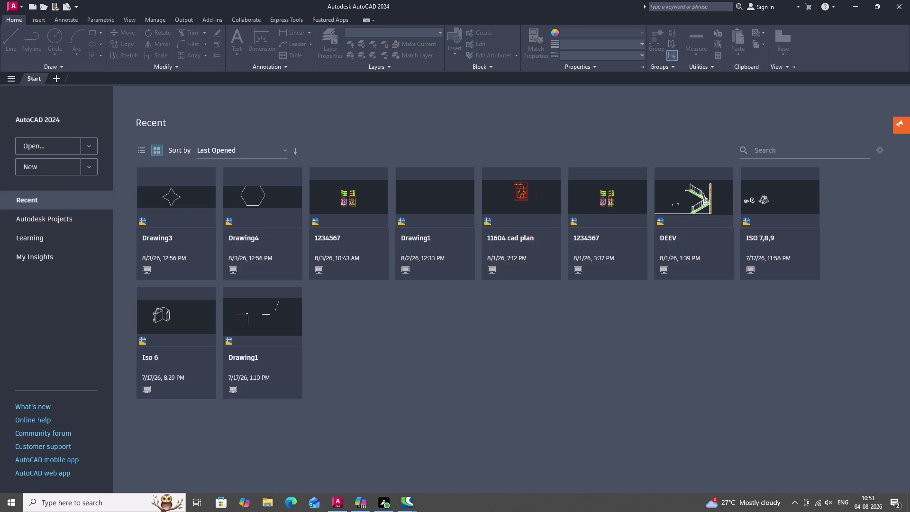
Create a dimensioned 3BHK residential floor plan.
Create a new blank drawing, Drawing1, from the Start page.
click(42, 165)
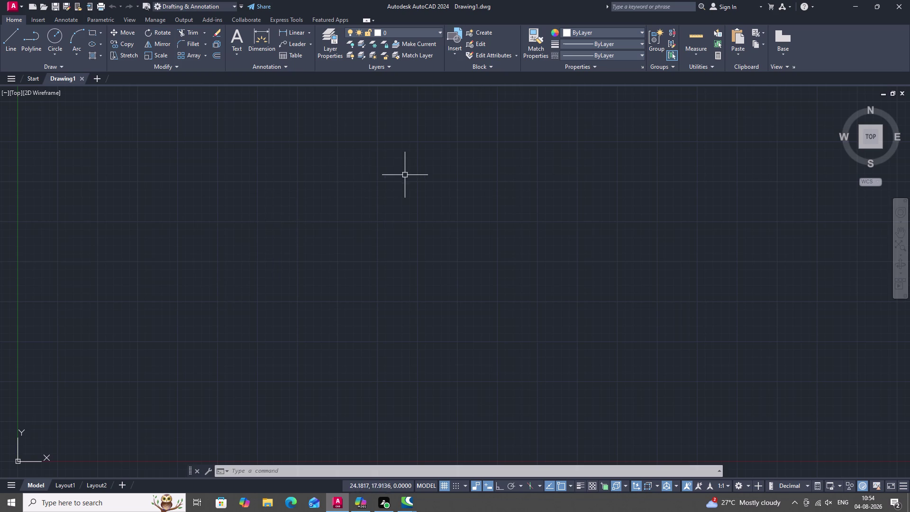
Start the LINE command twice and cancel it each time without drawing anything.
key(Escape)
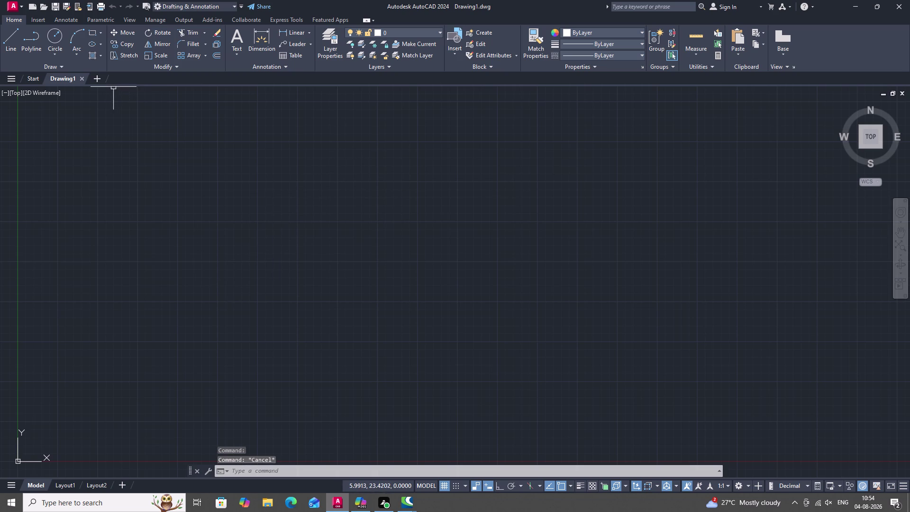
click(12, 36)
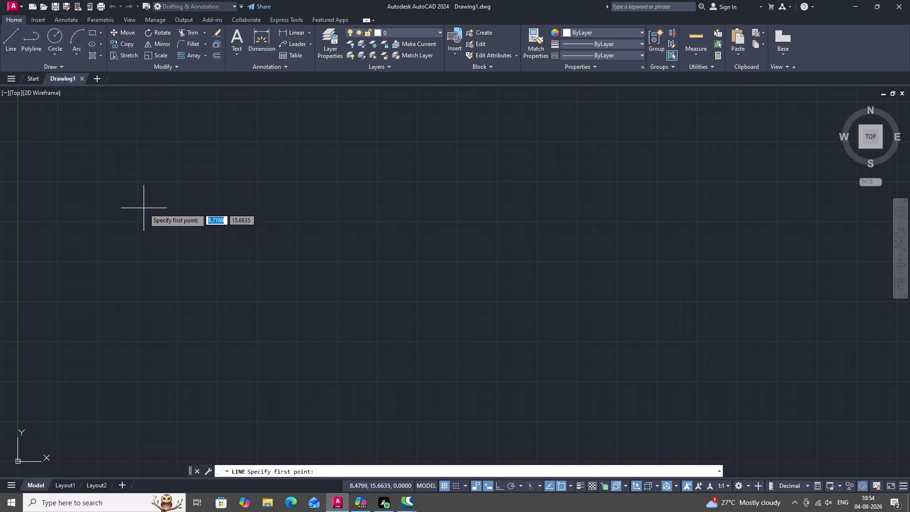
click(176, 226)
key(Escape)
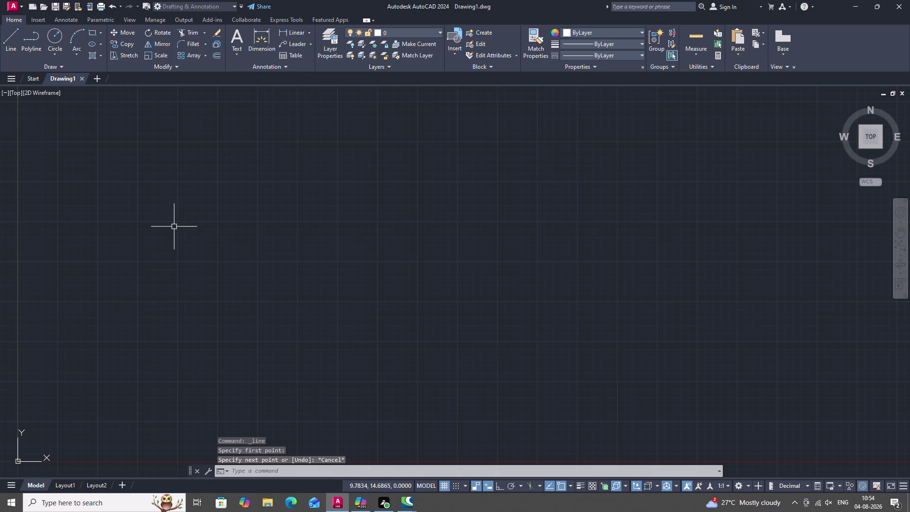
text(L)
key(space)
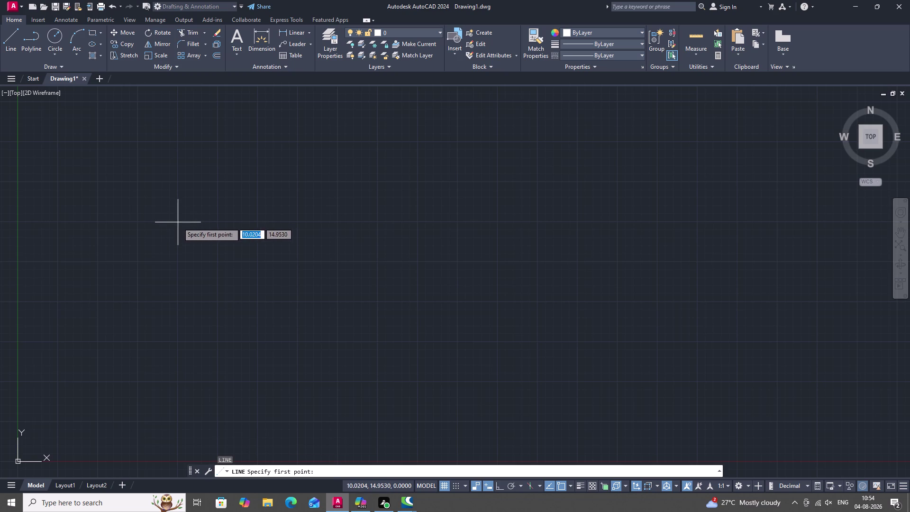
click(177, 223)
key(Escape)
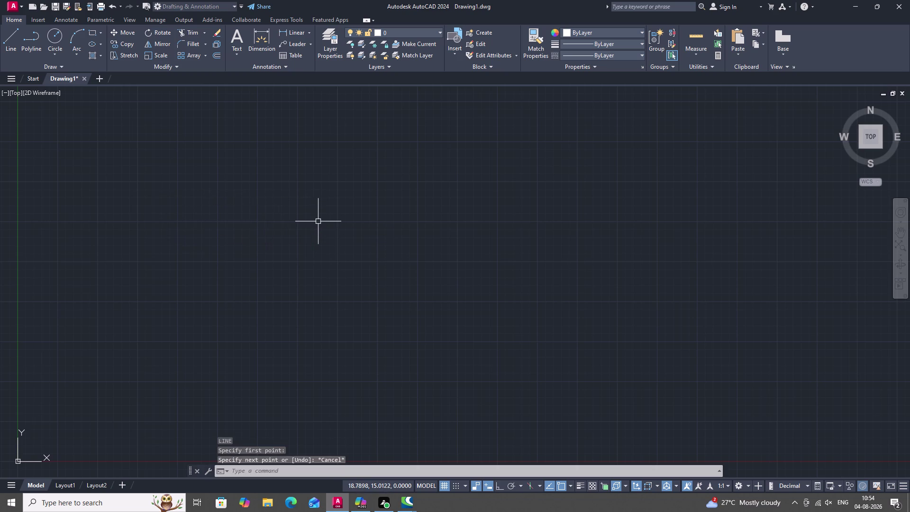
Bring up the Drawing Units dialog with the UN alias.
key(u)
key(n)
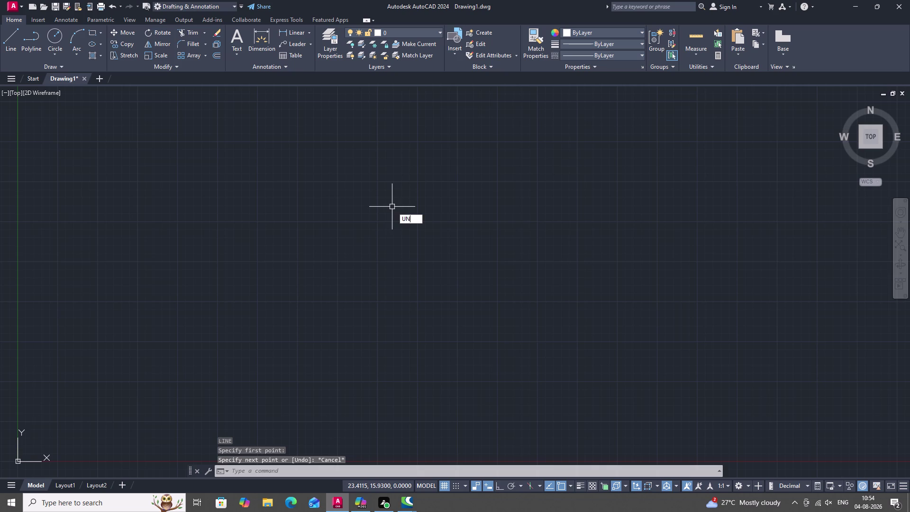
key(space)
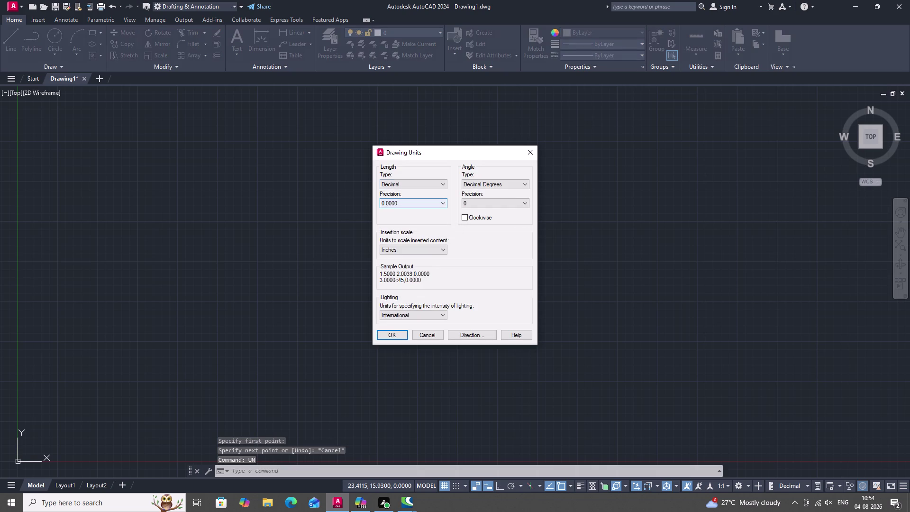
Set the Drawing Units insertion scale to Meters and length precision to 0.
click(404, 249)
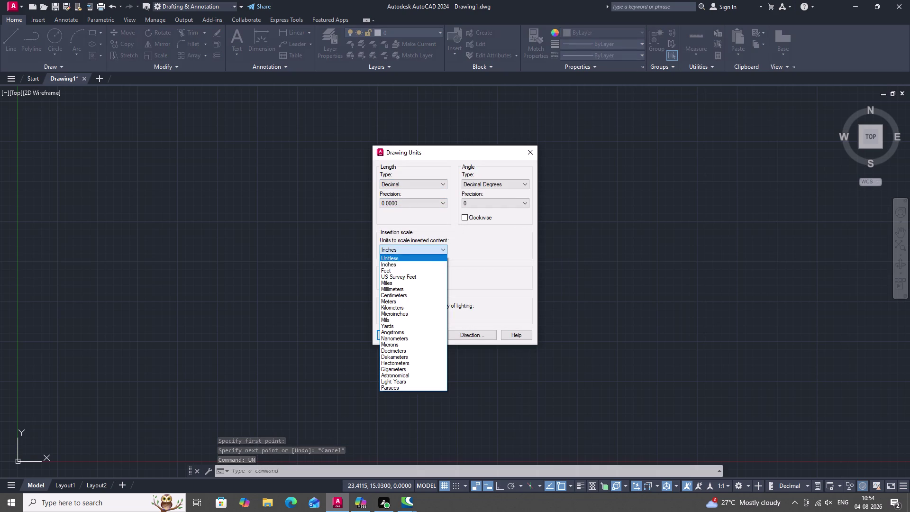
click(389, 301)
double_click(402, 201)
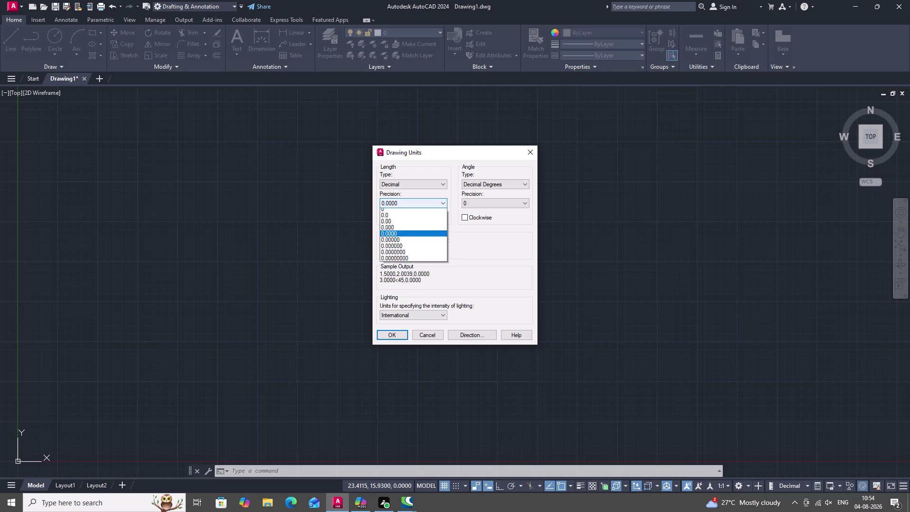
click(412, 203)
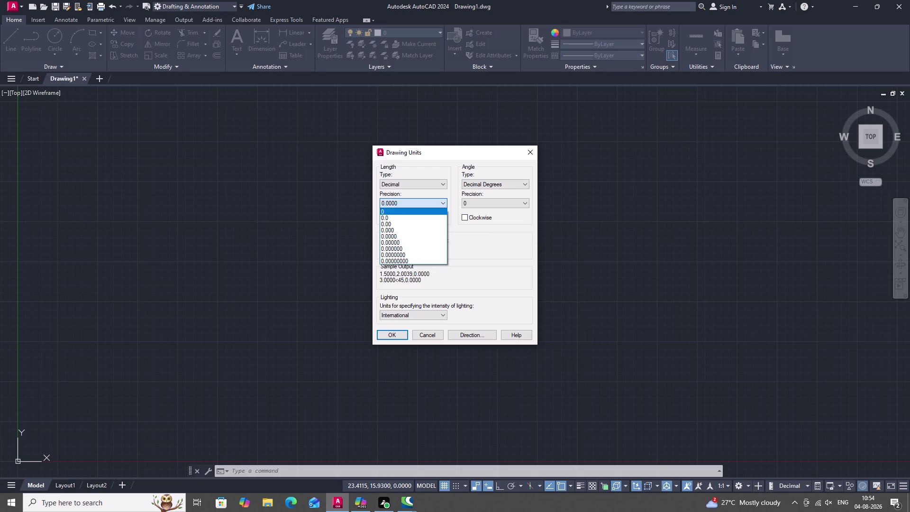
click(410, 209)
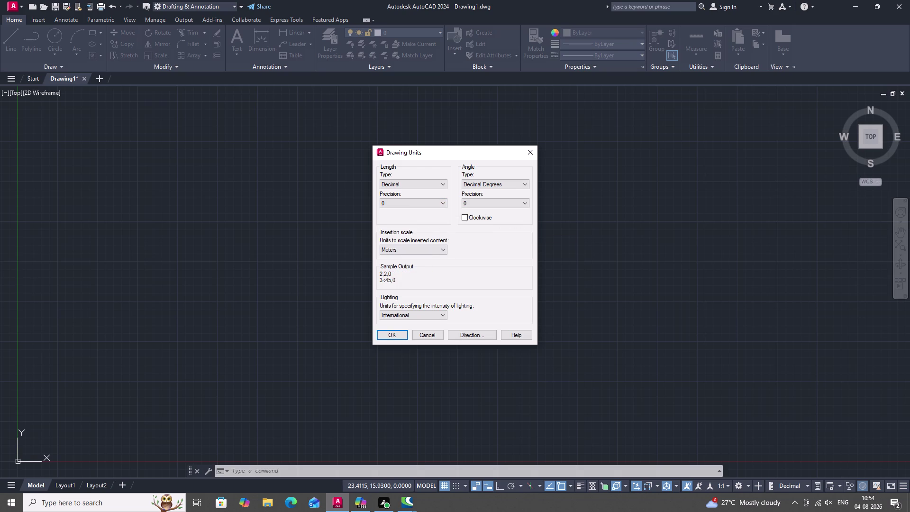
click(390, 331)
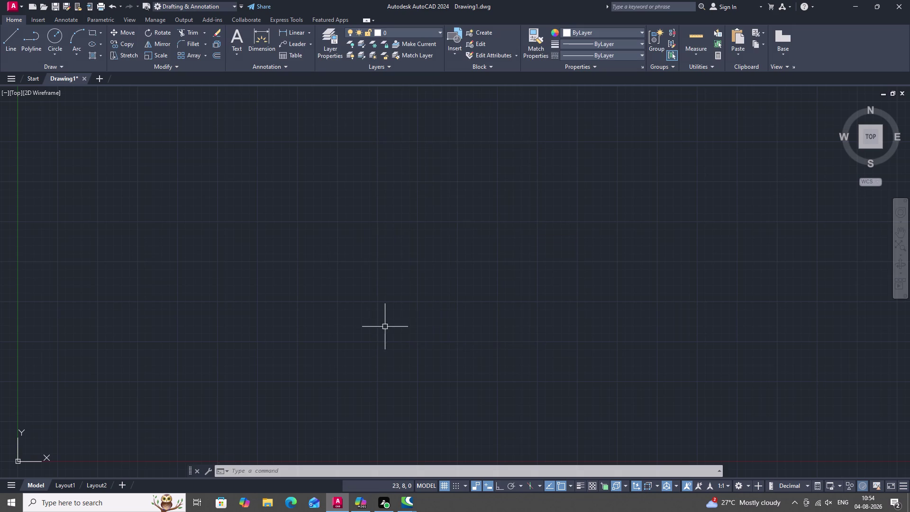
key(d)
key(space)
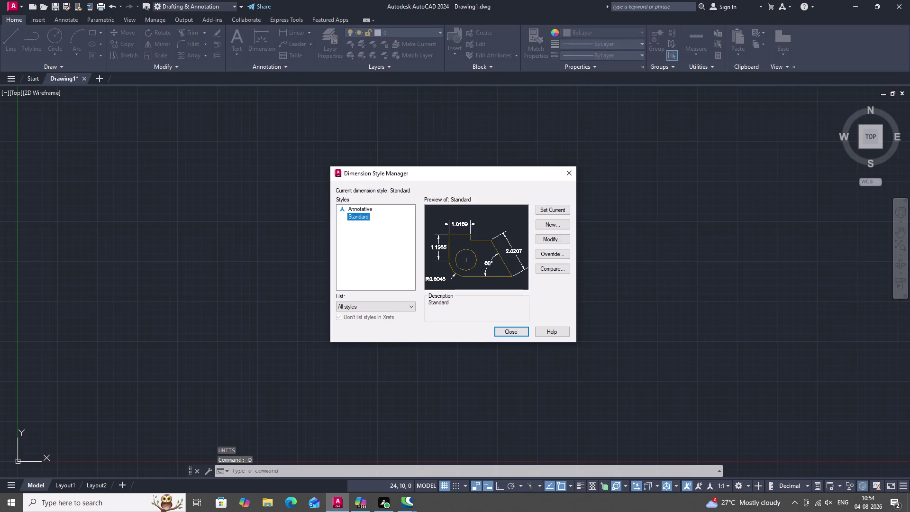
Give the Standard dimension style Decimal primary units with precision 0, then close the manager.
click(545, 239)
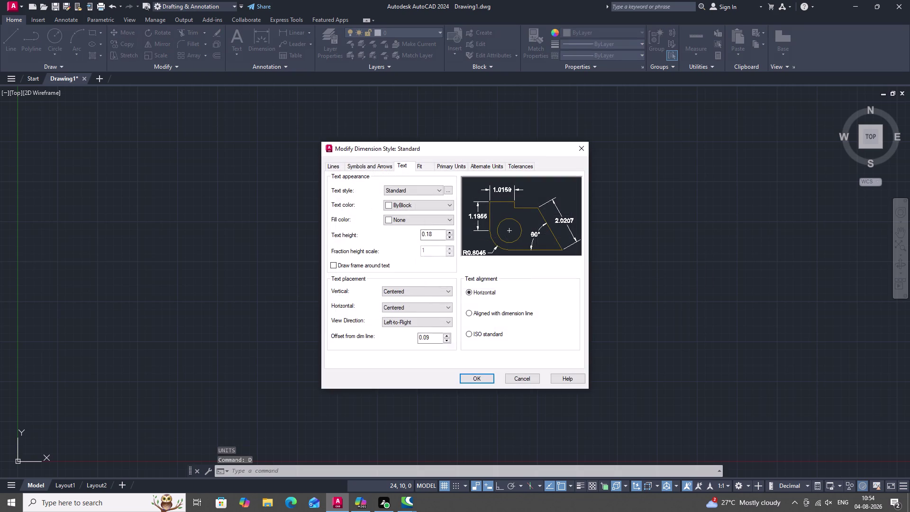
click(440, 189)
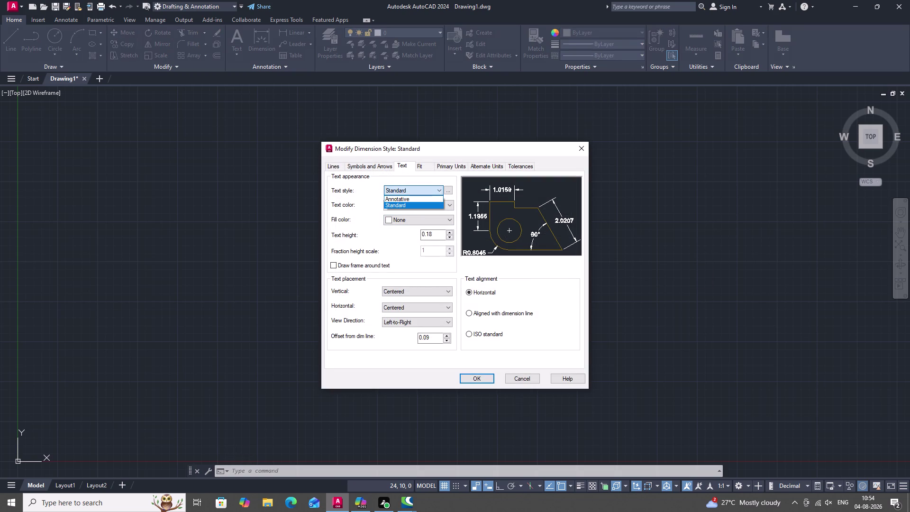
click(451, 169)
click(450, 166)
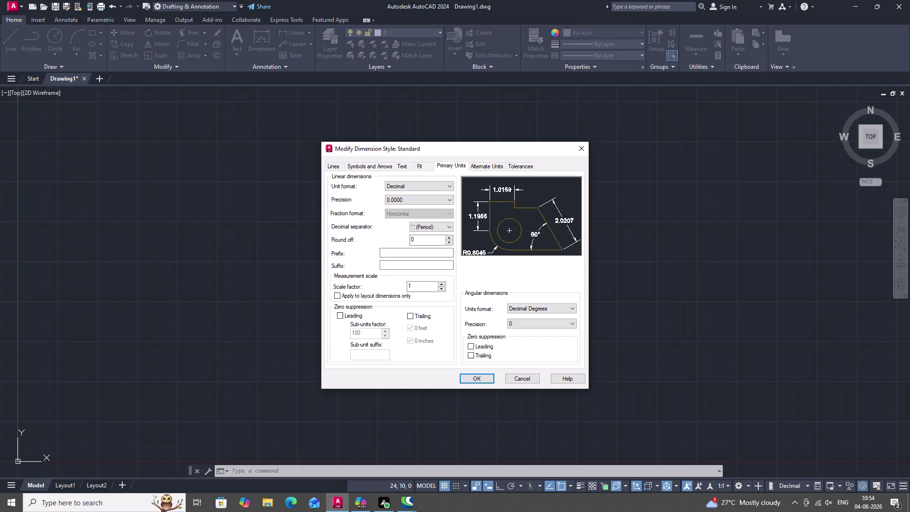
click(447, 186)
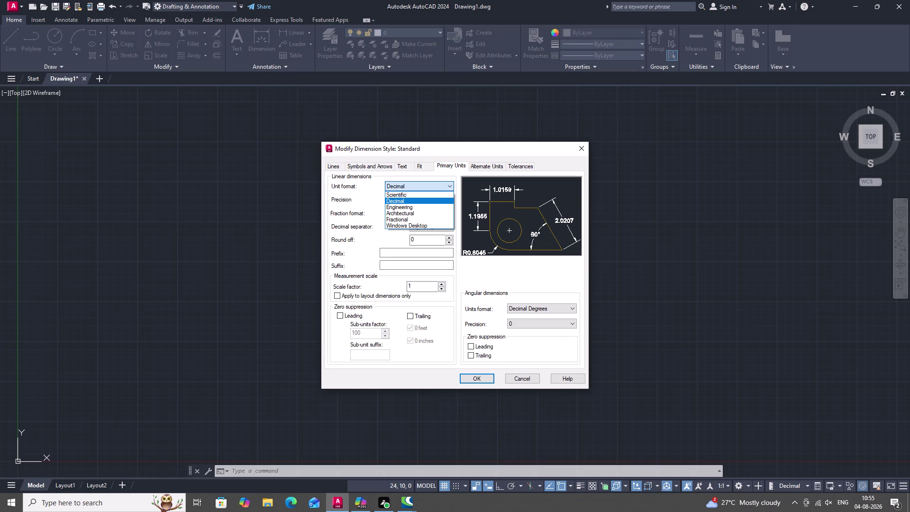
double_click(436, 199)
click(430, 207)
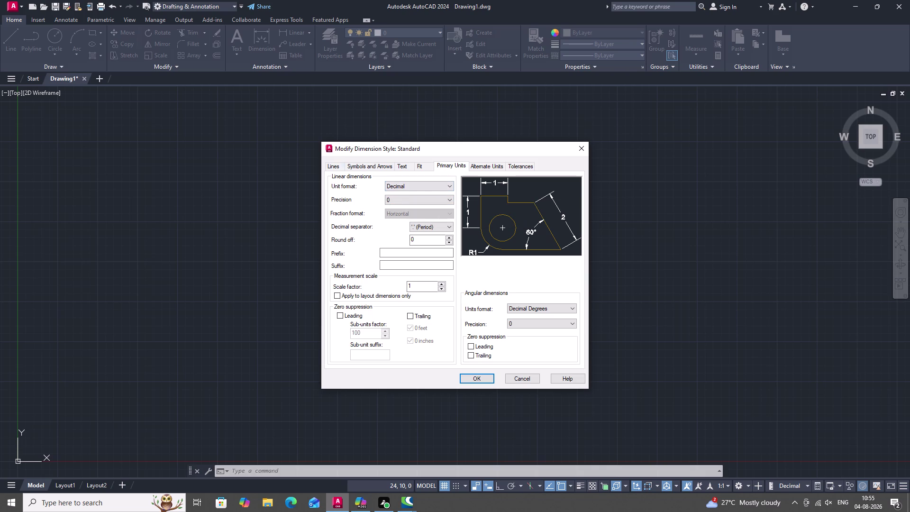
click(477, 373)
click(471, 374)
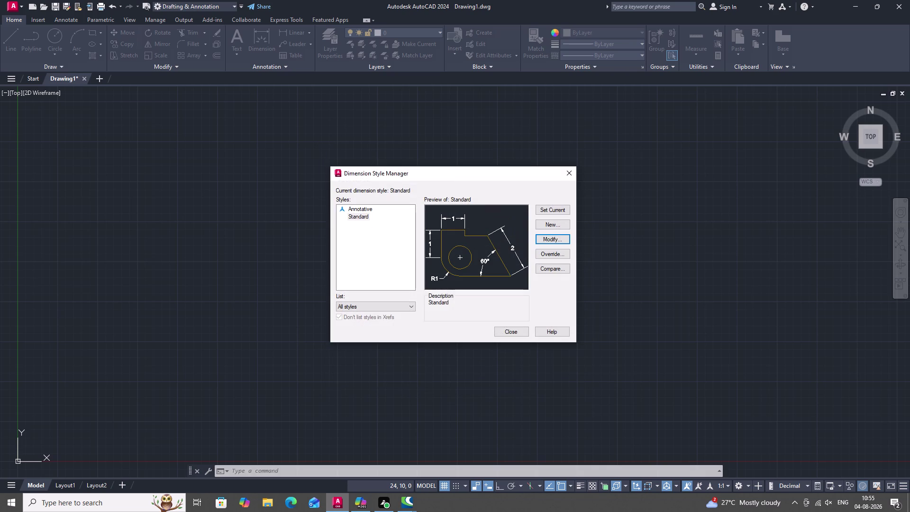
click(515, 332)
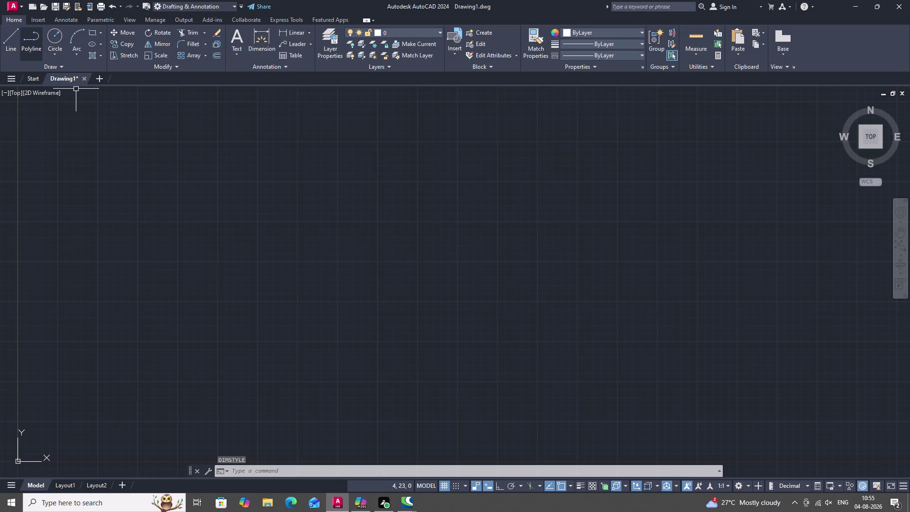
click(12, 40)
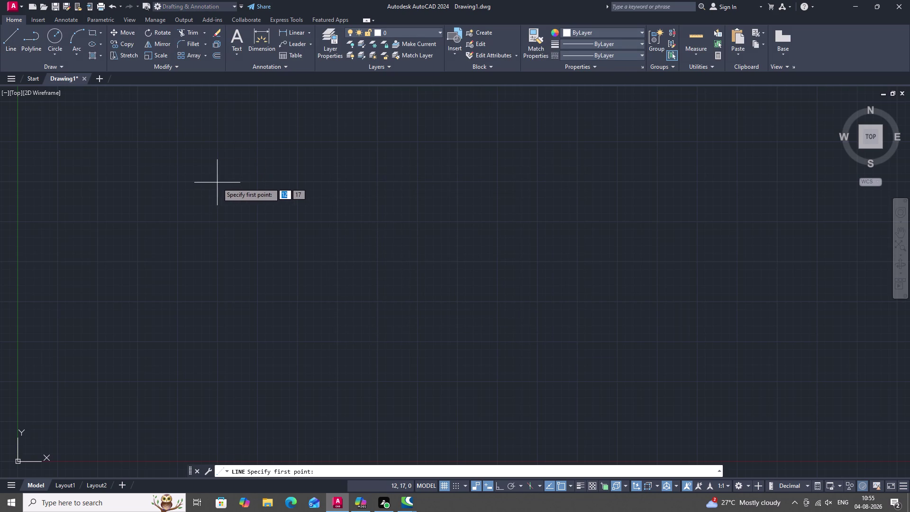
click(217, 183)
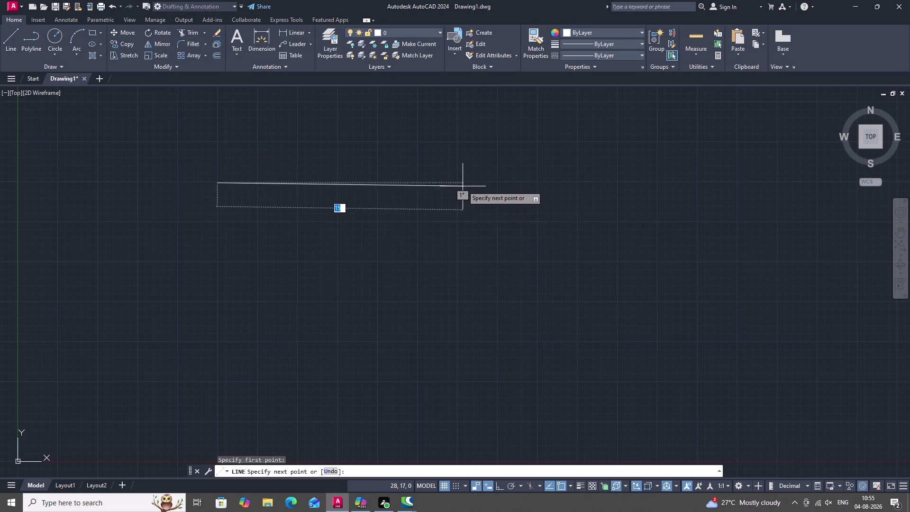
key(F8)
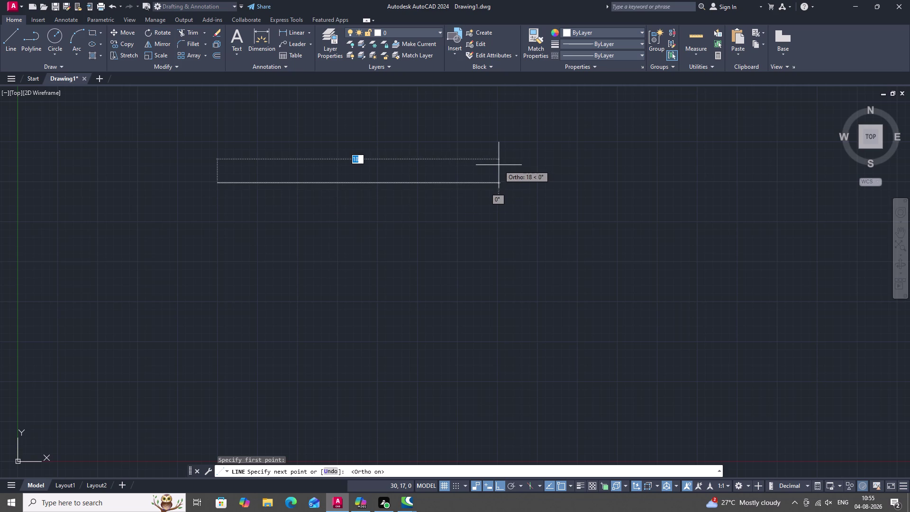
key(5)
key(period)
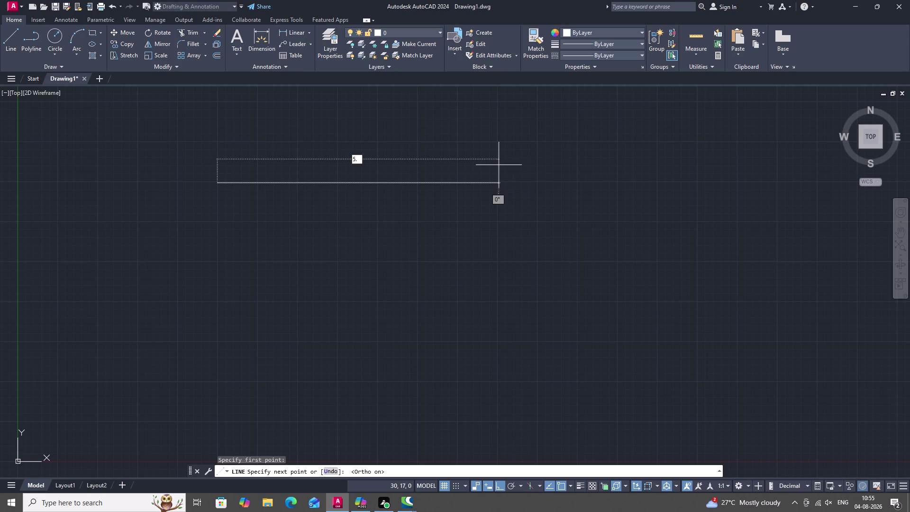
text(25)
key(space)
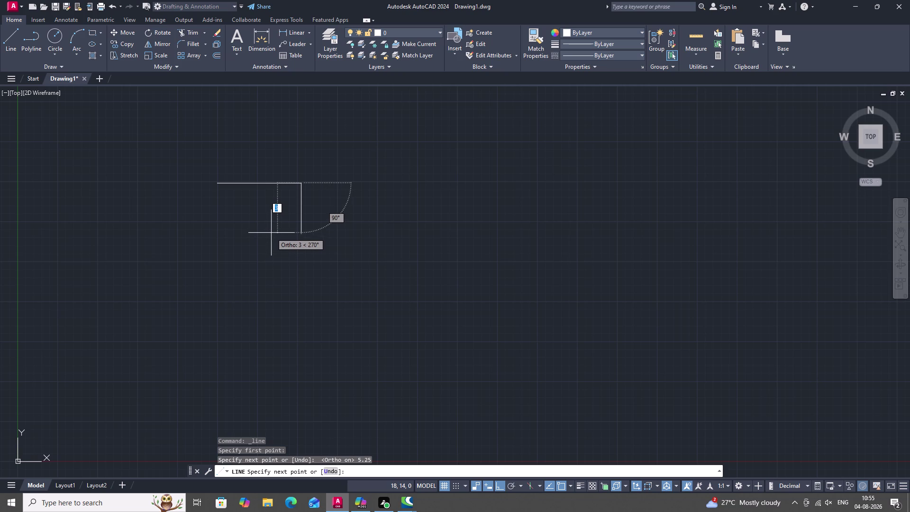
key(Escape)
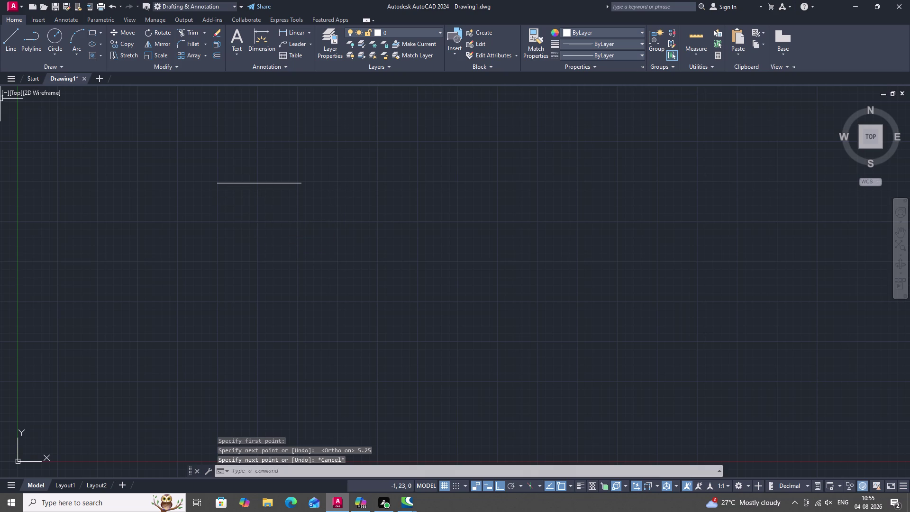
click(12, 35)
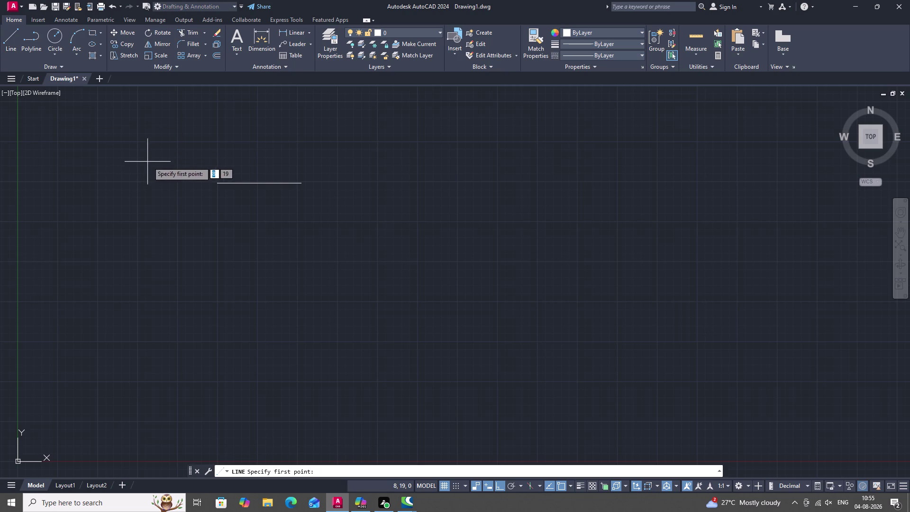
key(Escape)
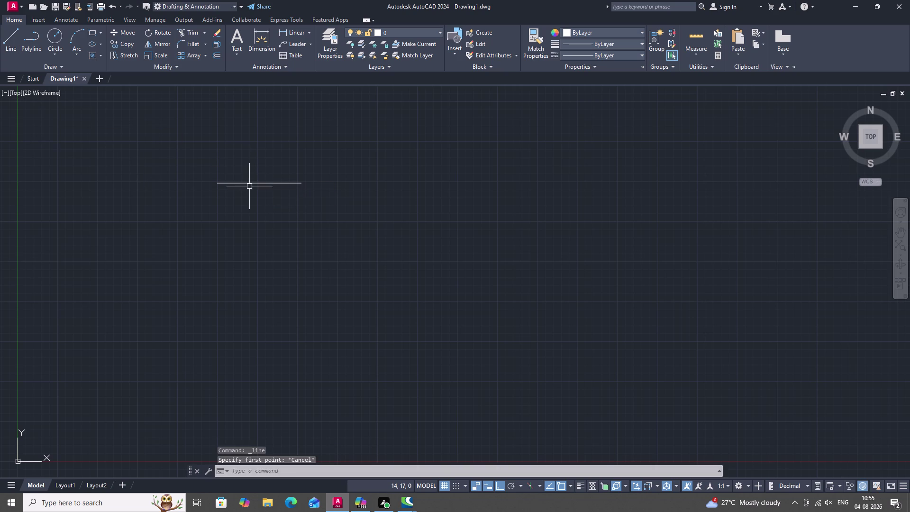
click(254, 184)
key(Delete)
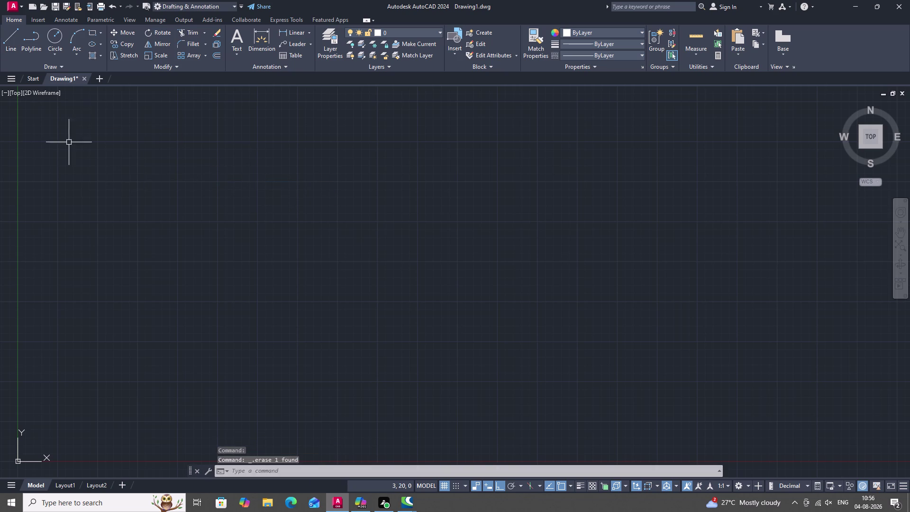
Draw a 12-unit horizontal top edge, then a 15-unit right side running downward.
click(13, 37)
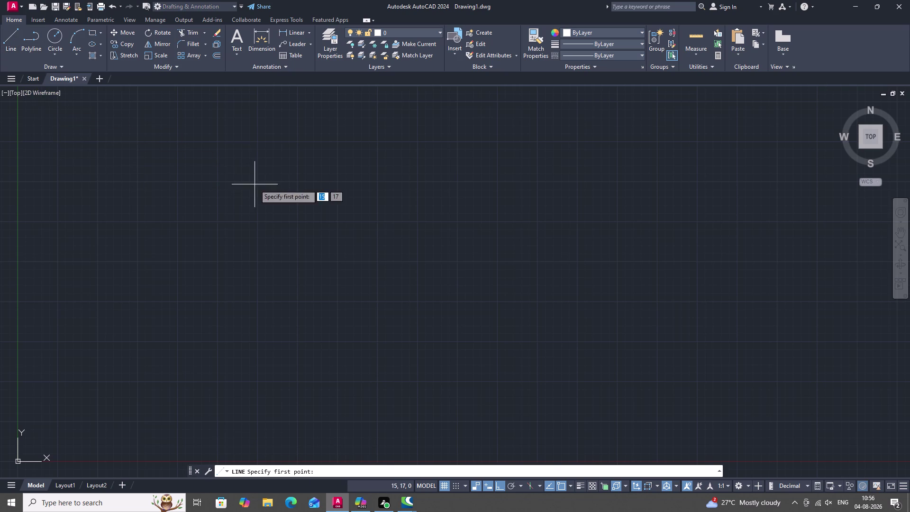
click(219, 181)
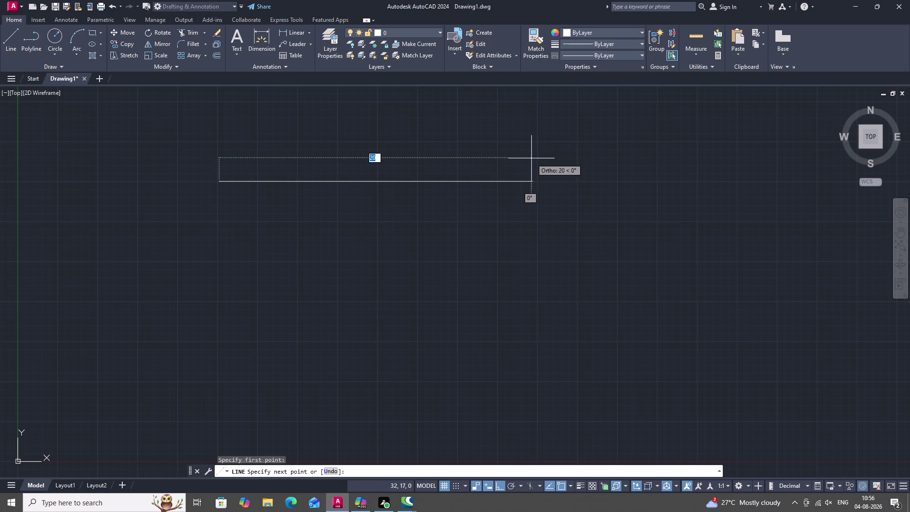
text(12)
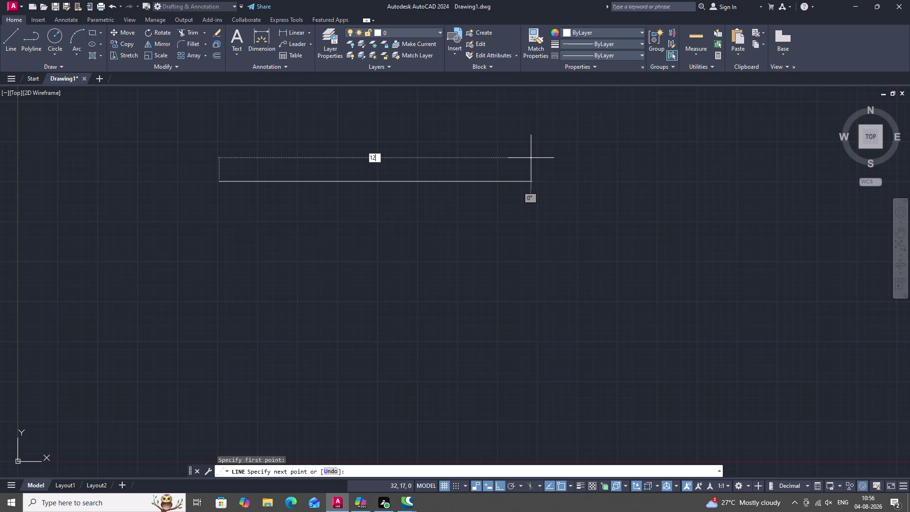
key(1)
key(Escape)
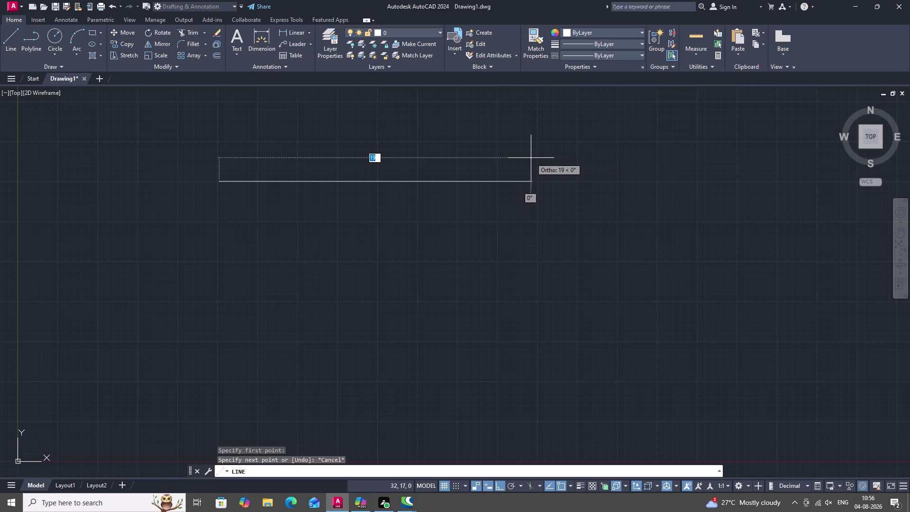
text(12)
key(space)
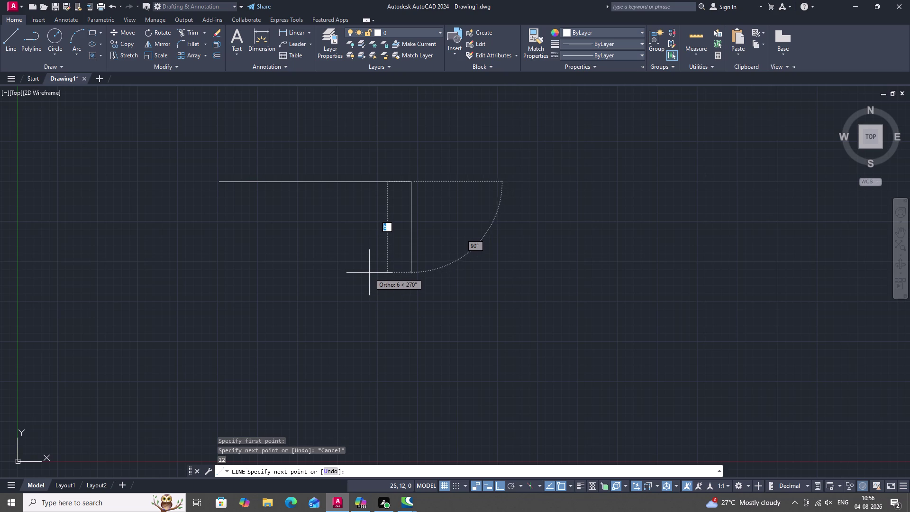
key(1)
key(5)
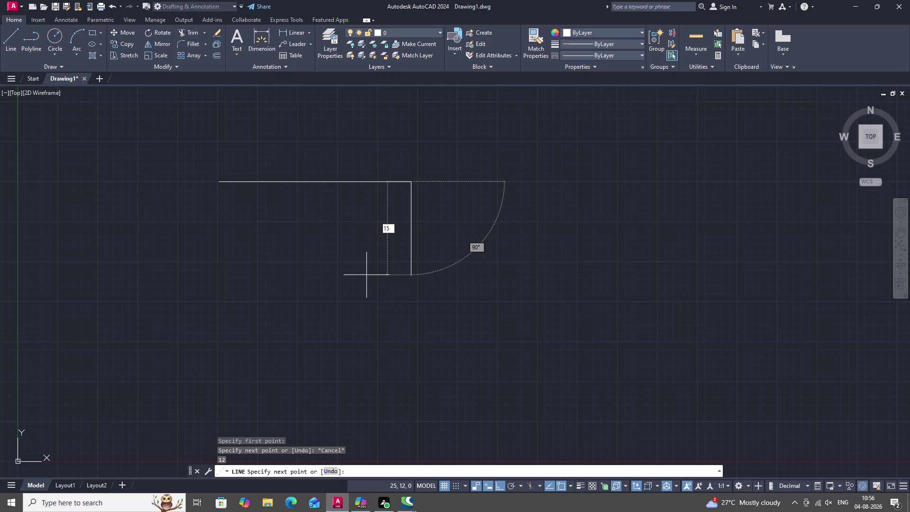
key(space)
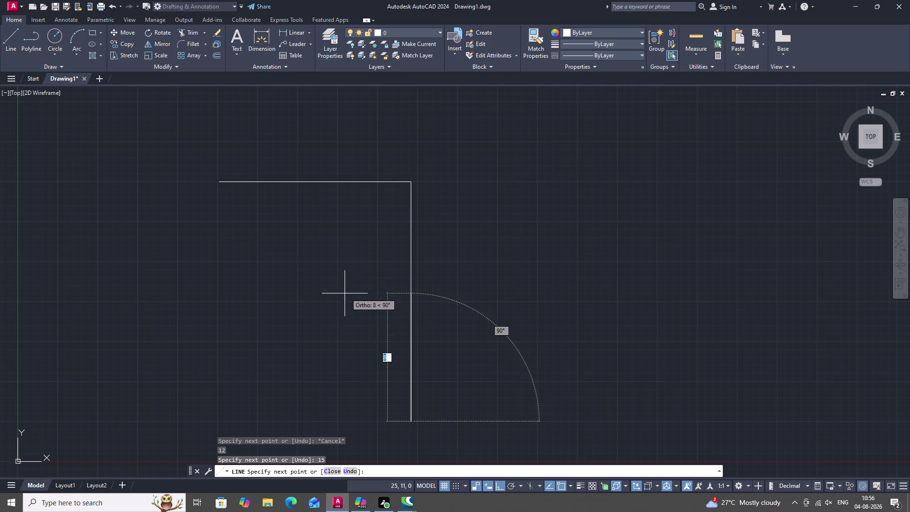
key(space)
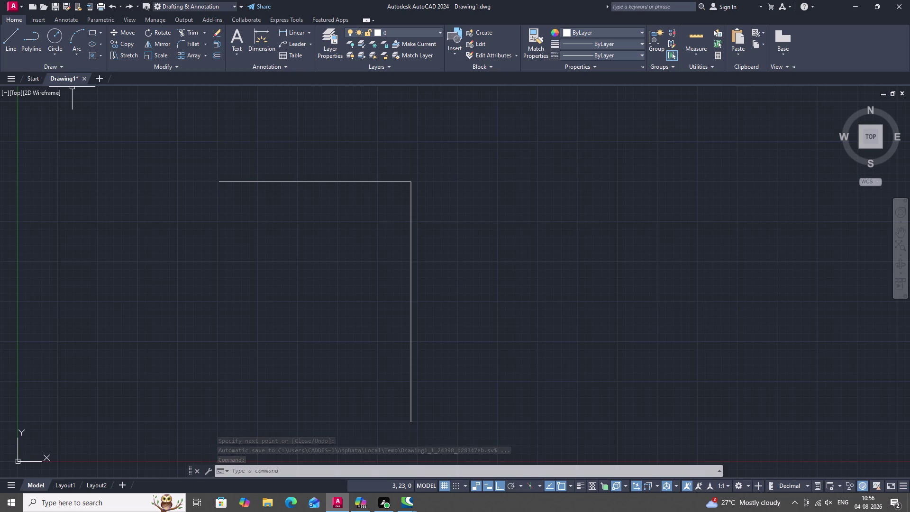
Try offsetting the right side at distance 15, then cancel the copy.
key(l)
key(space)
key(Escape)
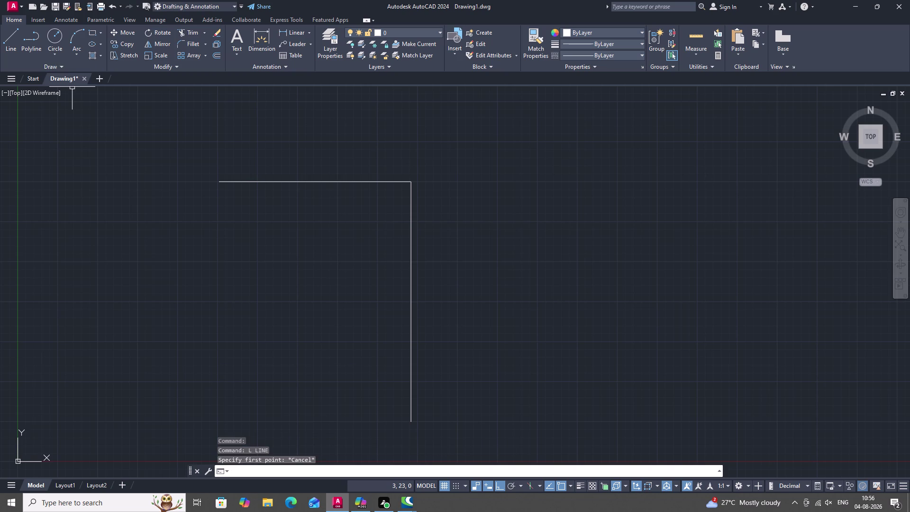
key(o)
key(space)
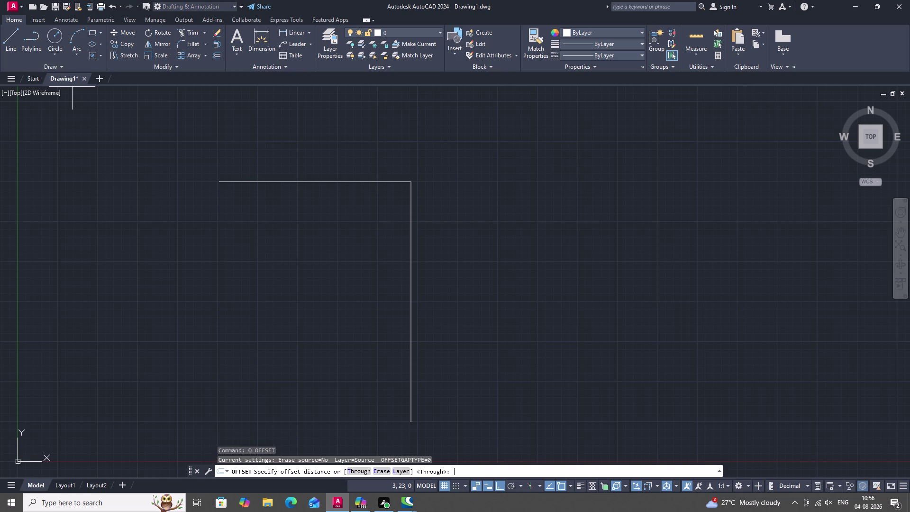
text(15)
key(space)
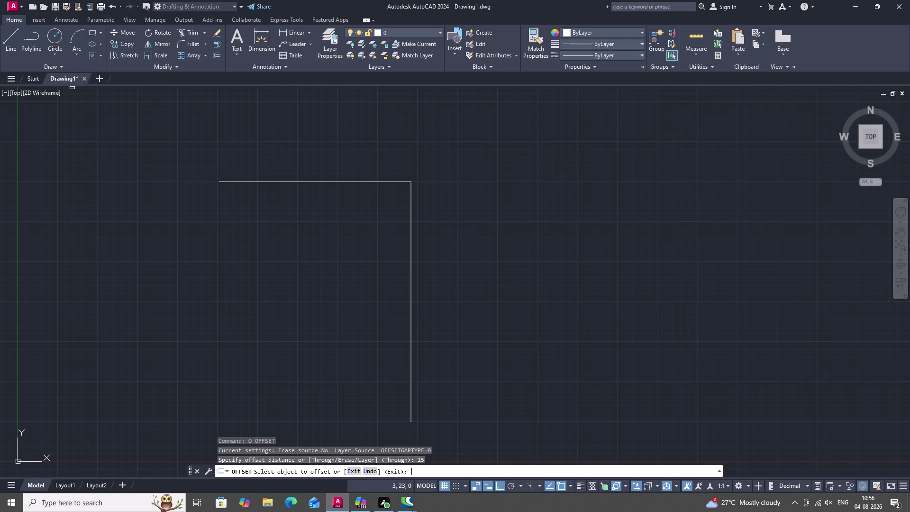
click(409, 277)
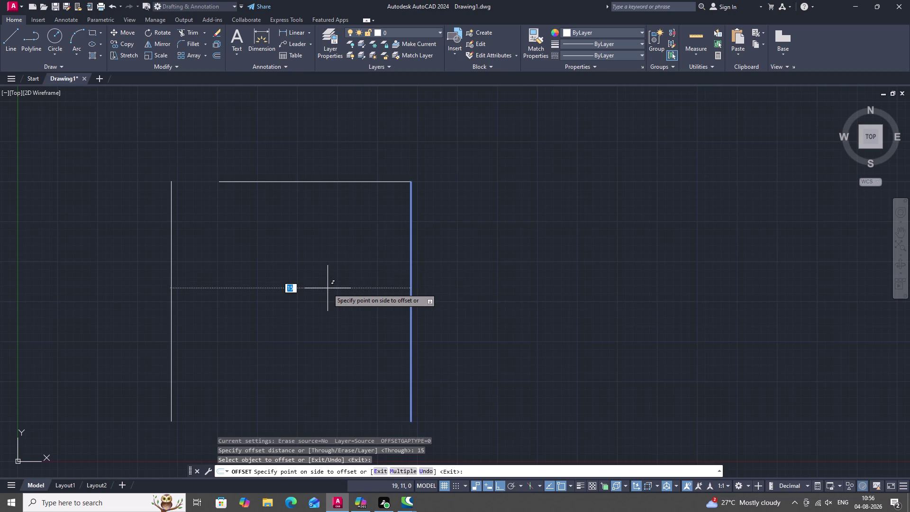
key(Escape)
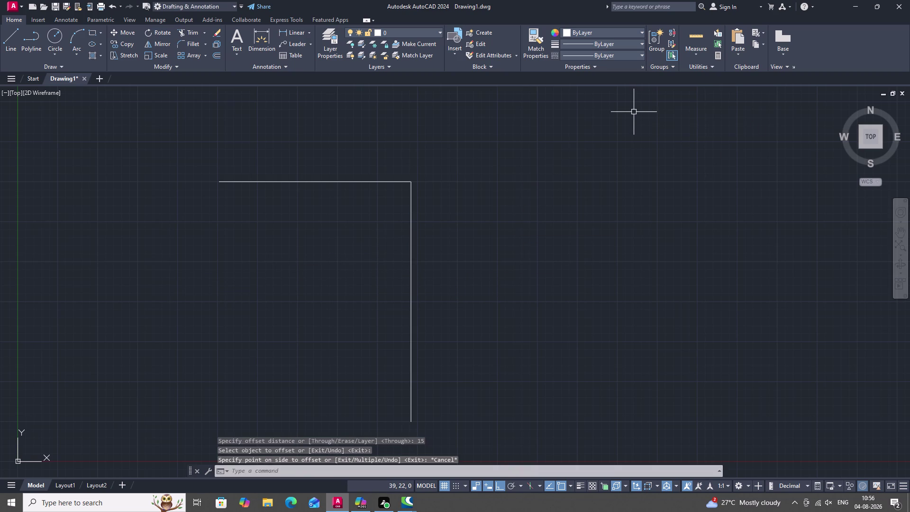
Retry the offset with a mistyped distance of 12B and cancel it.
key(o)
key(space)
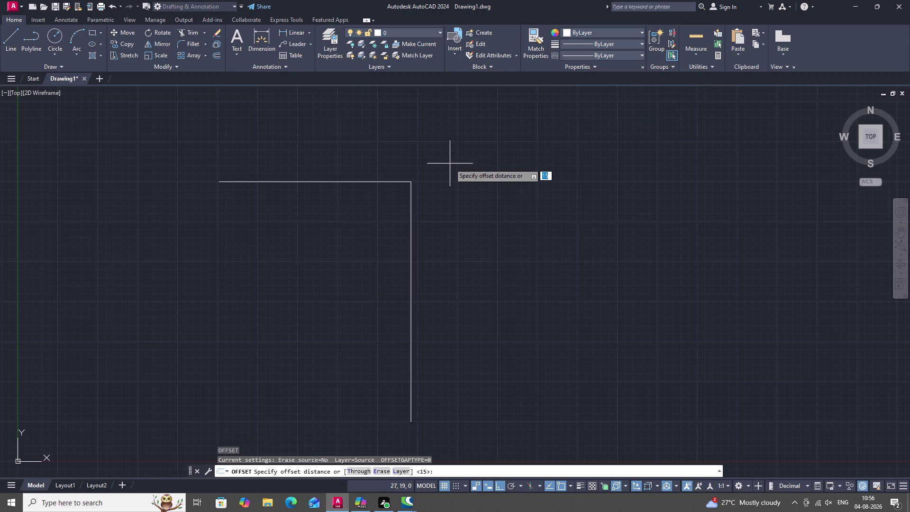
key(1)
key(2)
text(B)
key(space)
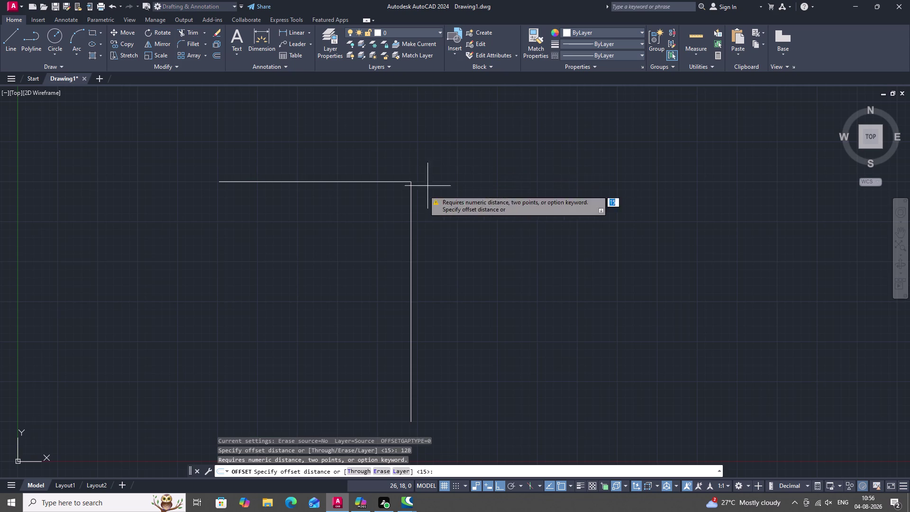
key(grave)
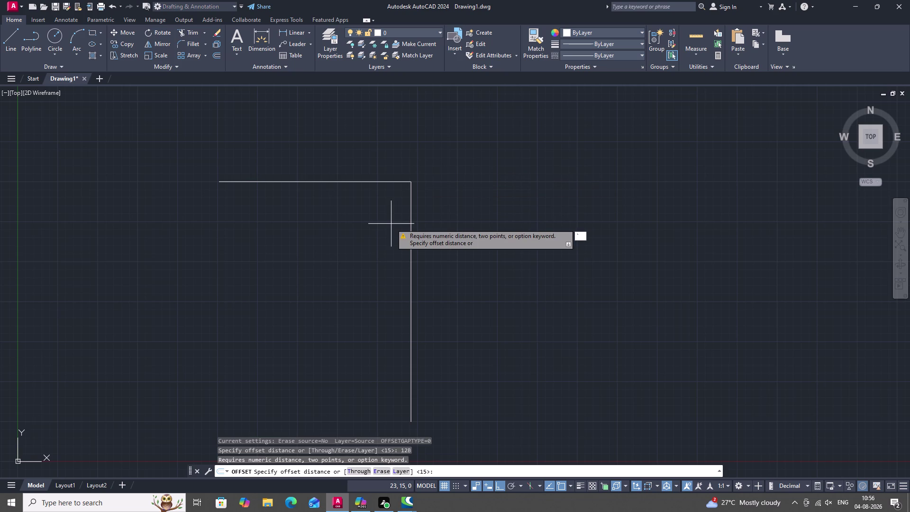
key(Escape)
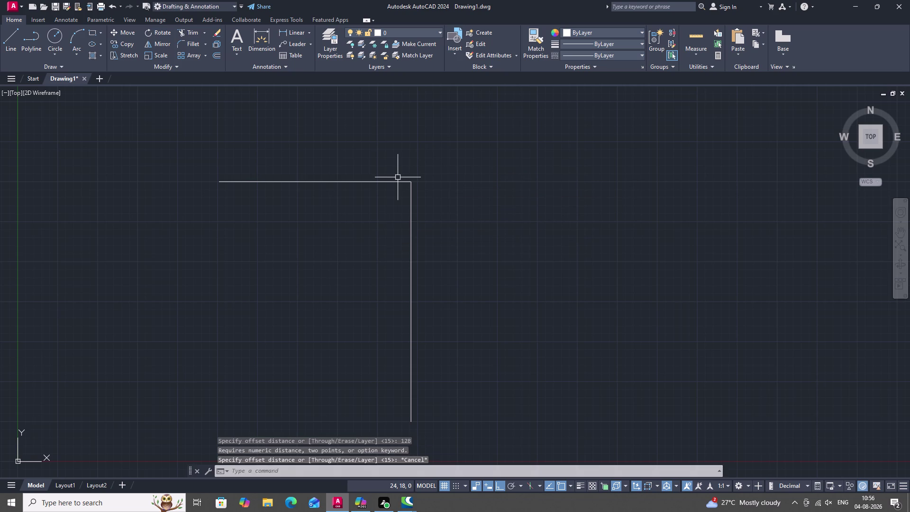
Offset the right side 12 units to the left to form the left side.
key(o)
key(space)
text(1)
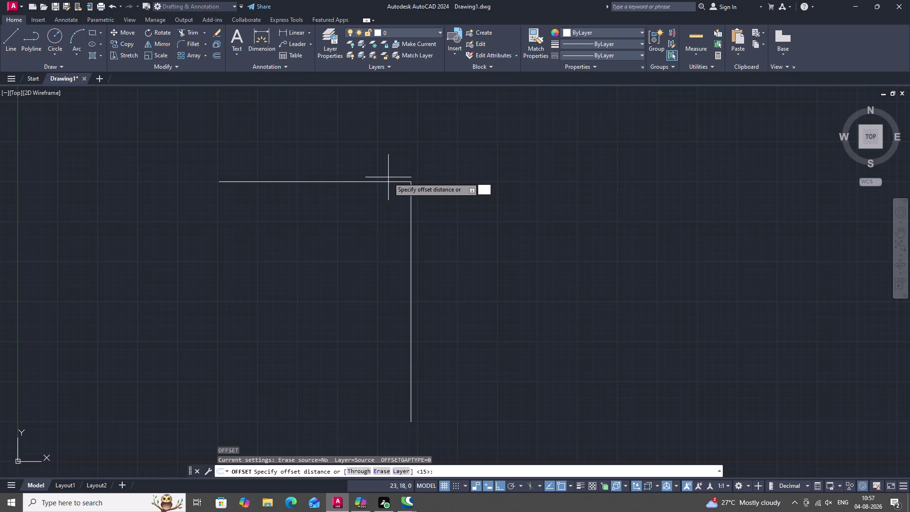
text(2)
key(space)
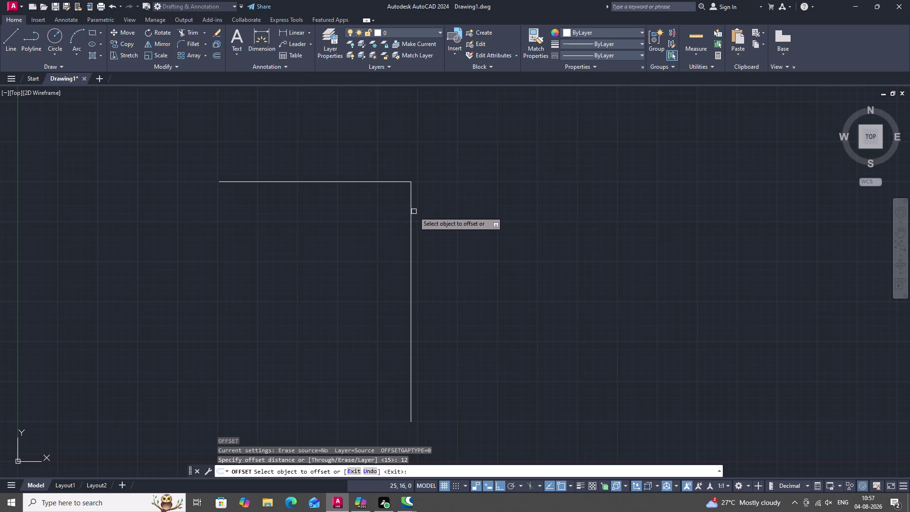
click(411, 214)
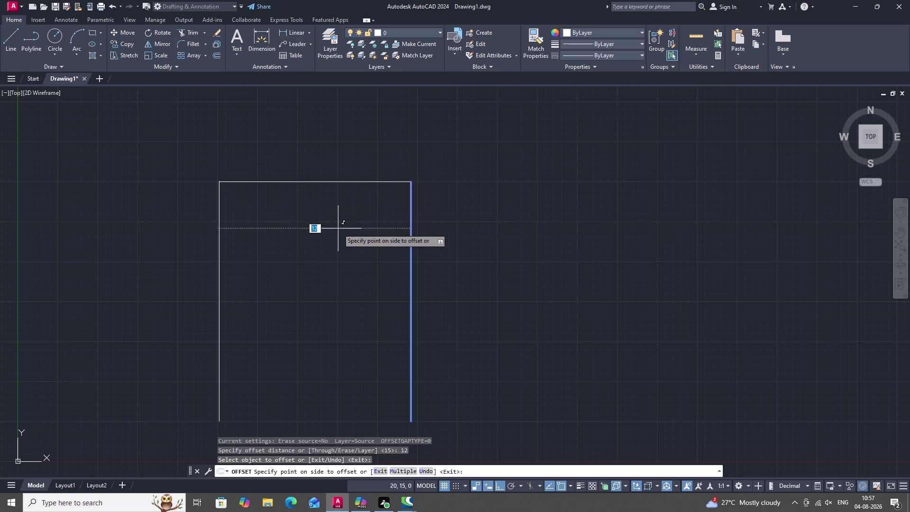
click(338, 229)
scroll(down, 3)
middle_drag(338, 230, 349, 152)
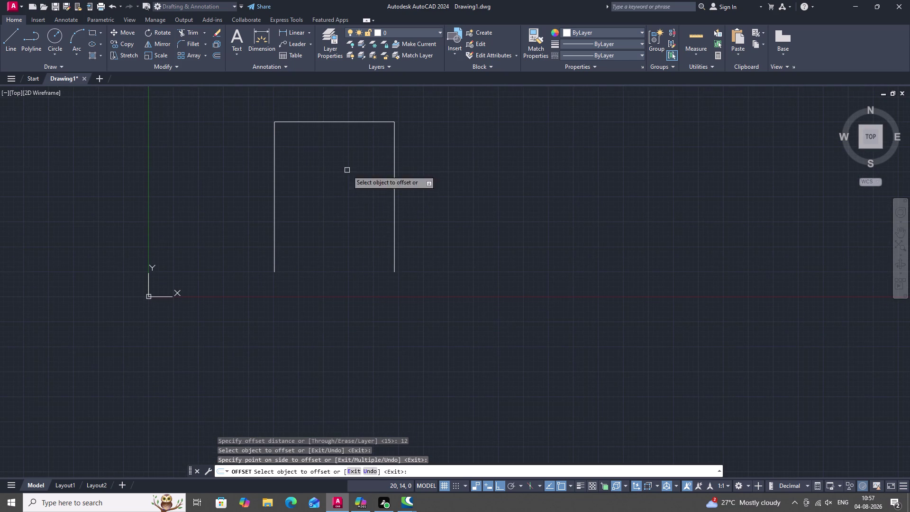
key(Escape)
text(EX)
key(space)
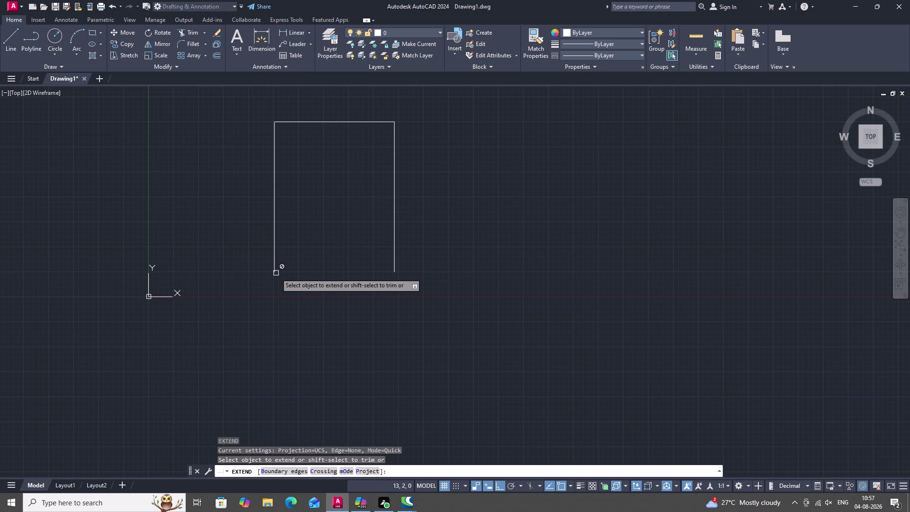
key(Escape)
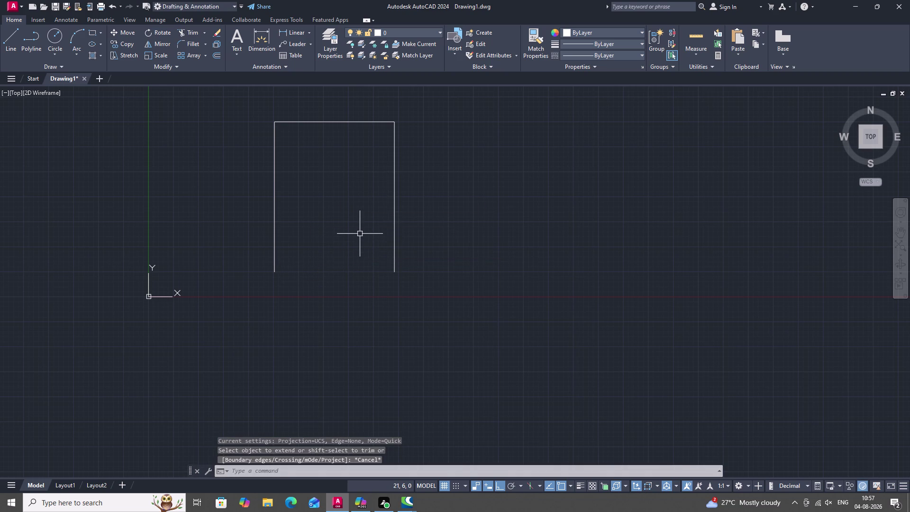
key(o)
key(space)
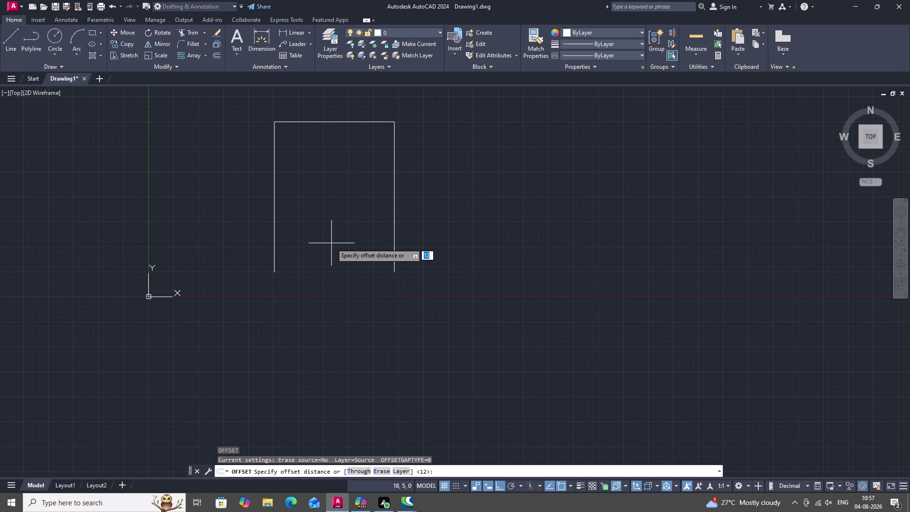
key(Escape)
key(o)
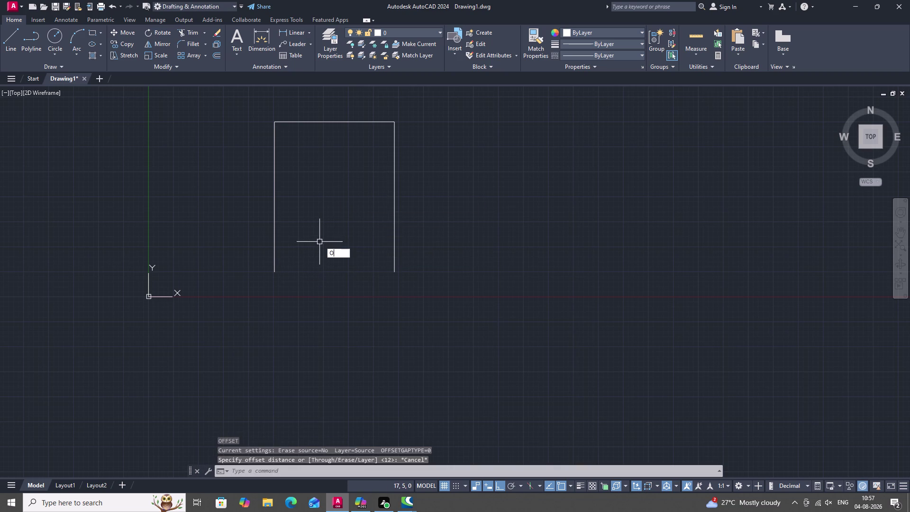
key(space)
scroll(up, 3)
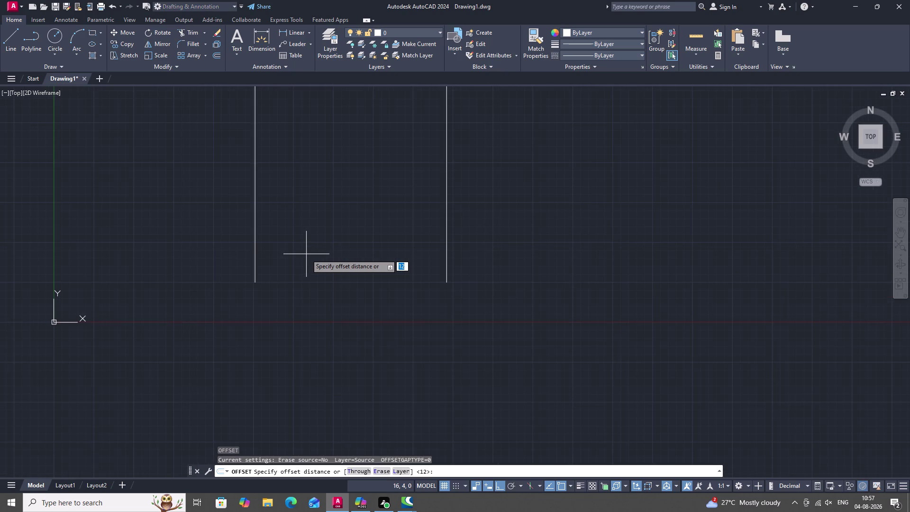
click(256, 282)
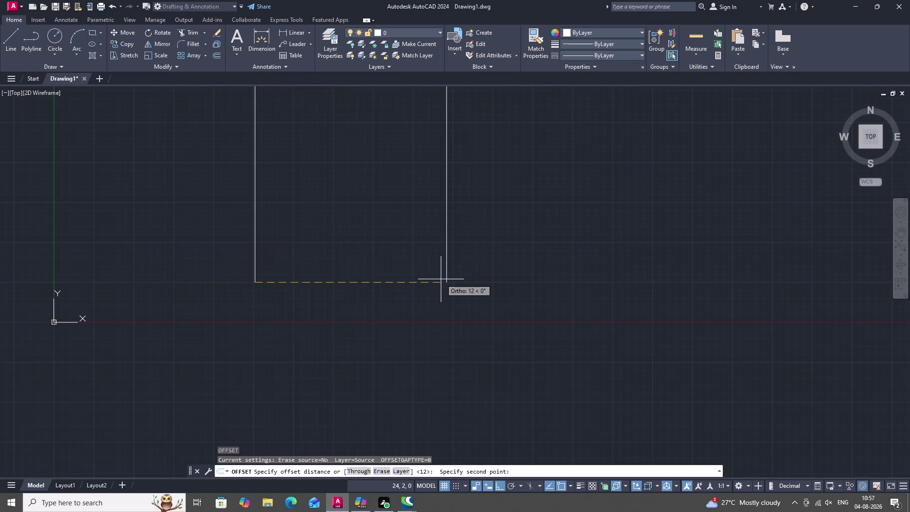
click(446, 282)
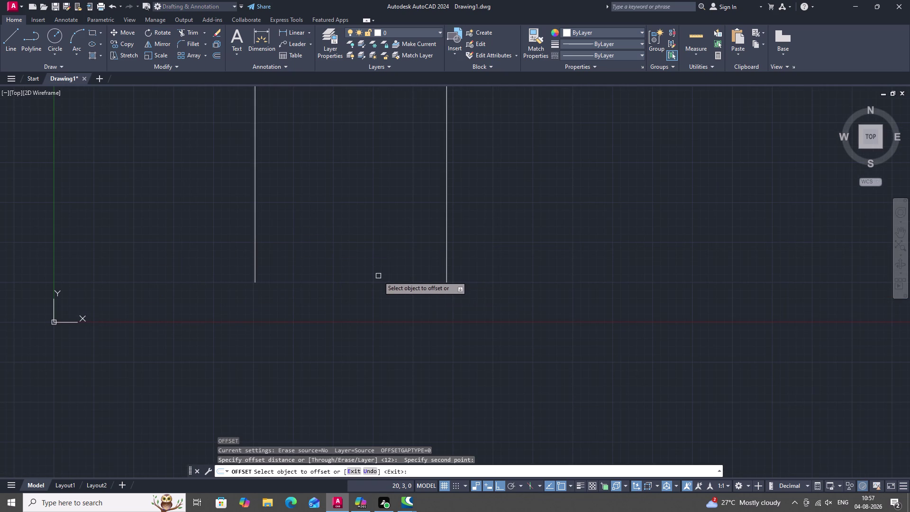
key(Escape)
key(l)
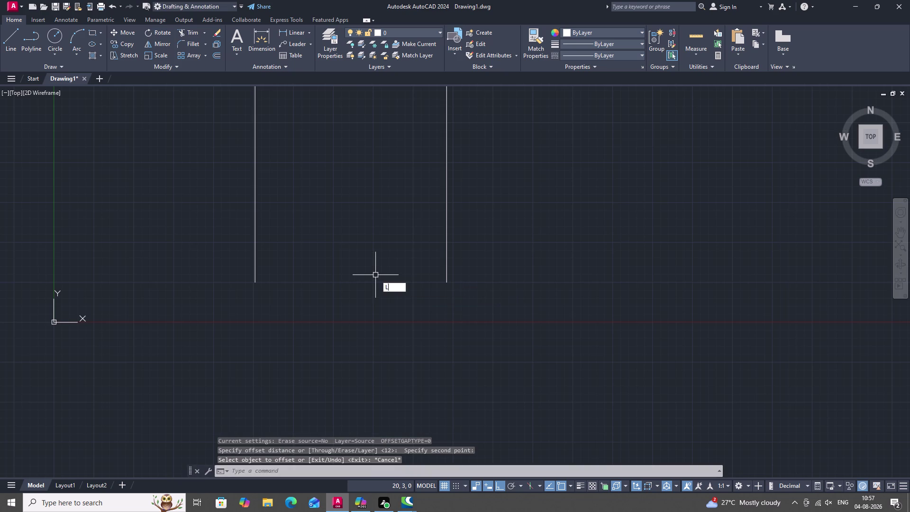
key(space)
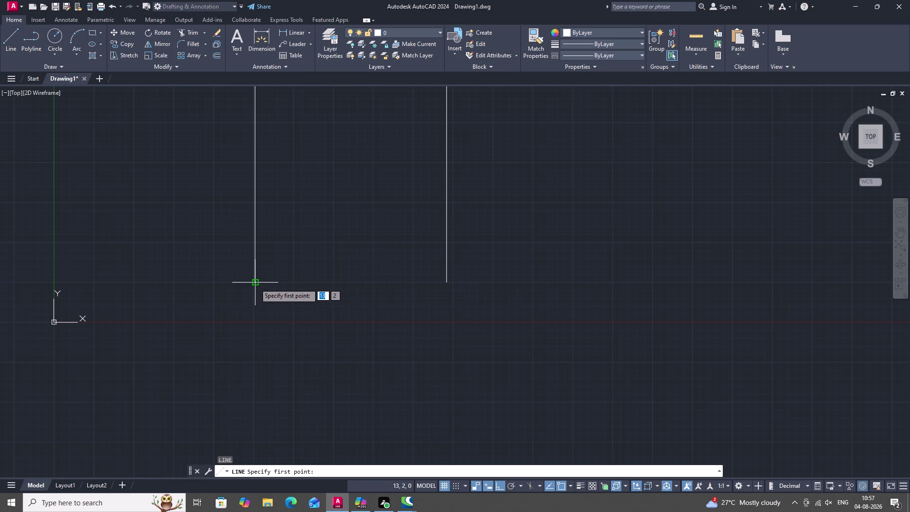
Draw a stray slanted line from the left side's bottom, then delete it.
click(255, 283)
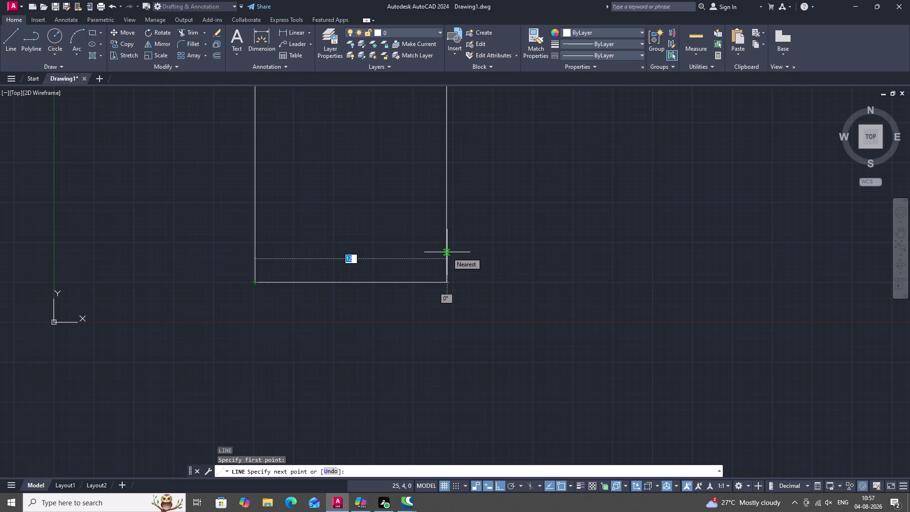
click(447, 252)
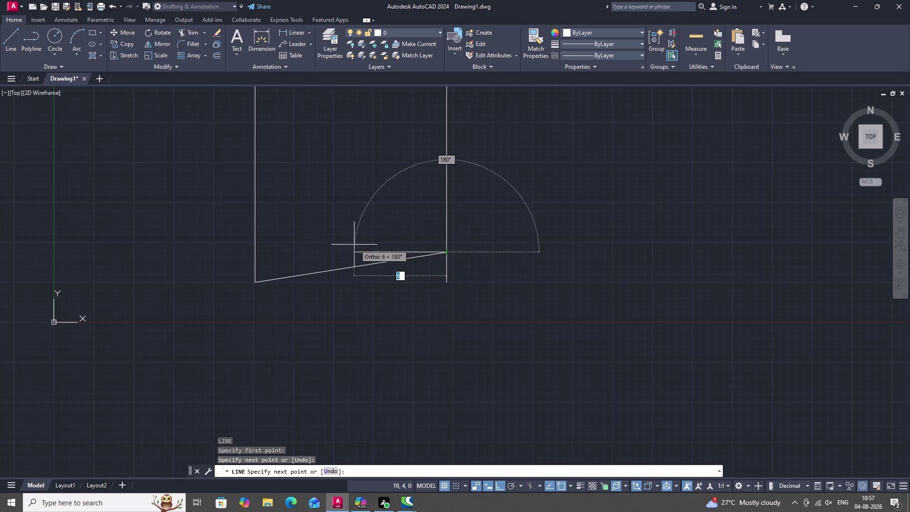
key(grave)
key(Escape)
key(Escape)
click(377, 263)
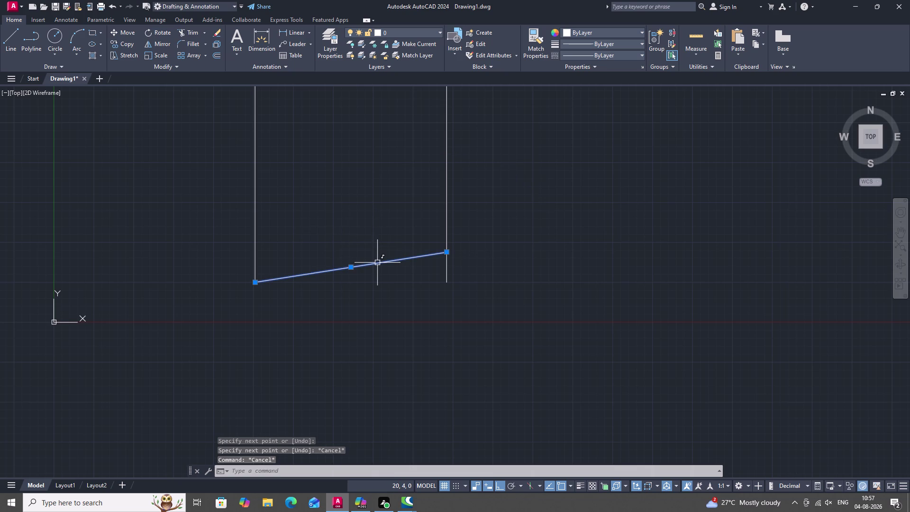
key(Delete)
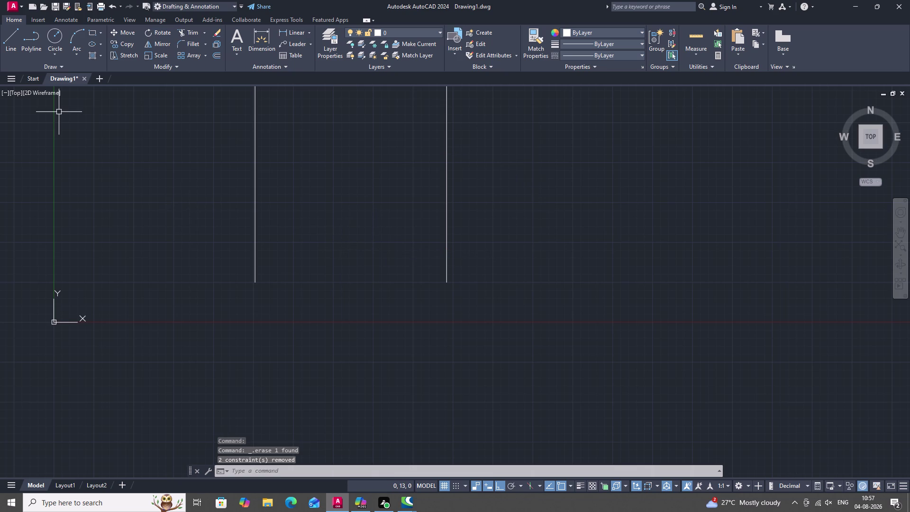
Draw the bottom edge joining both vertical lines' lower ends, with the whole rectangle in view.
click(19, 37)
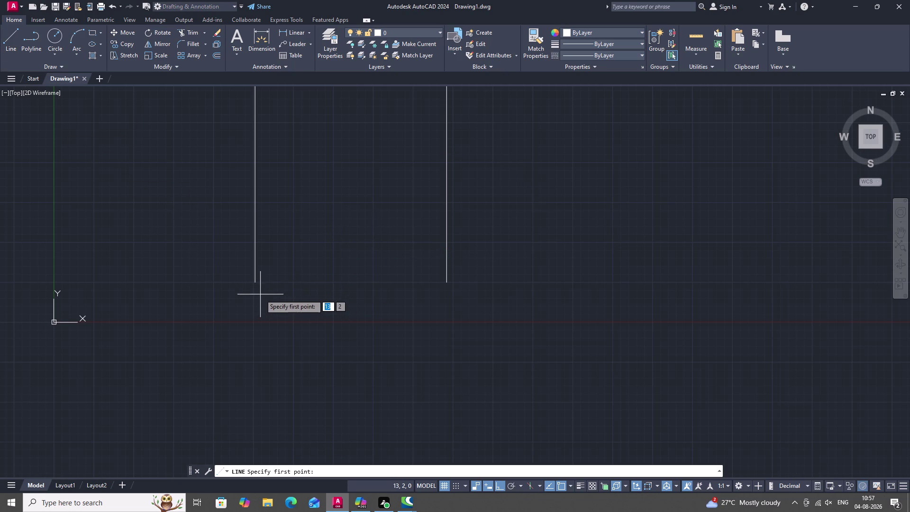
click(256, 284)
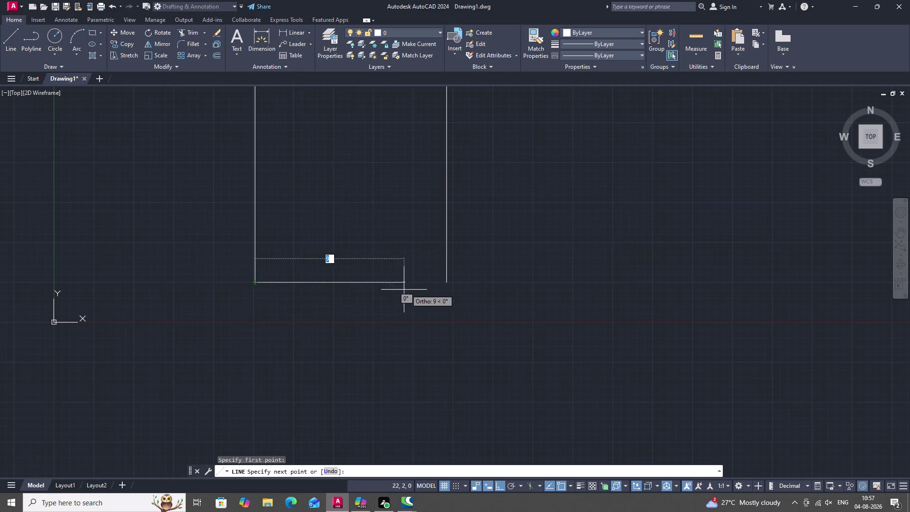
click(446, 282)
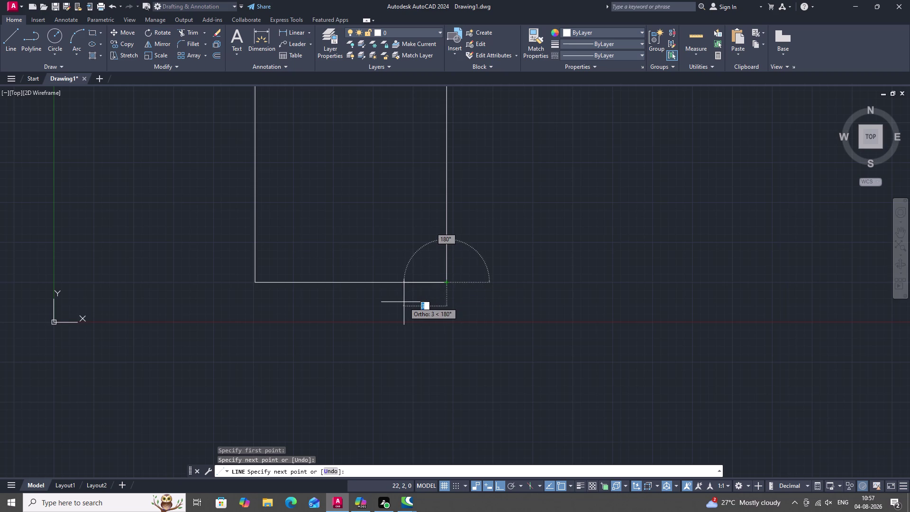
key(Escape)
middle_drag(338, 209, 359, 269)
scroll(down, 3)
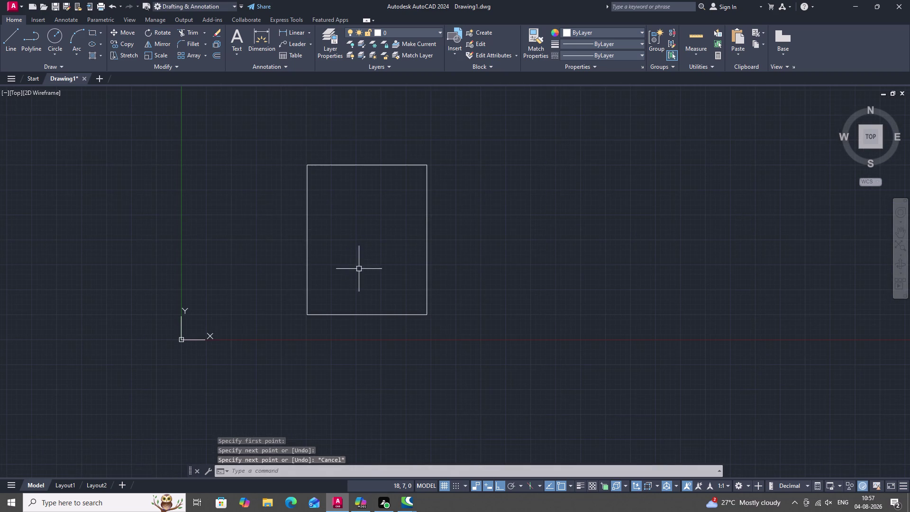
click(11, 42)
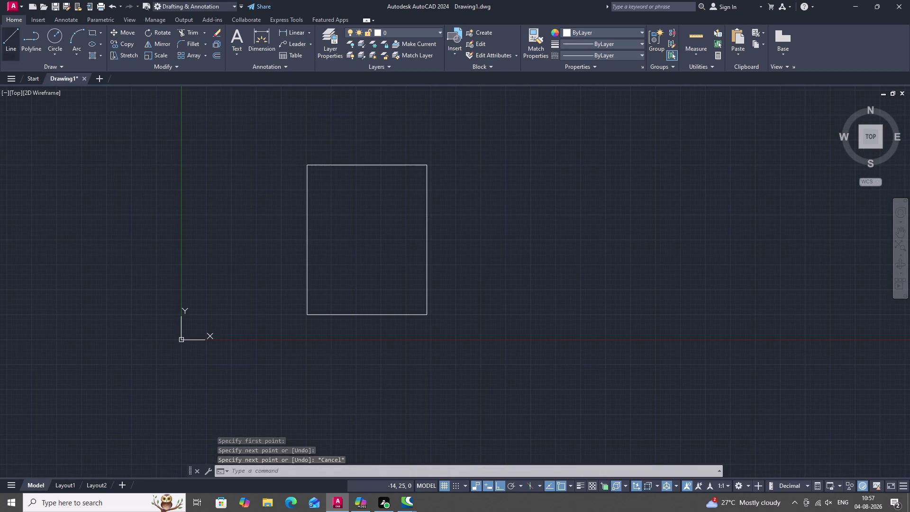
key(Escape)
Start a new line and abandon it.
key(l)
key(space)
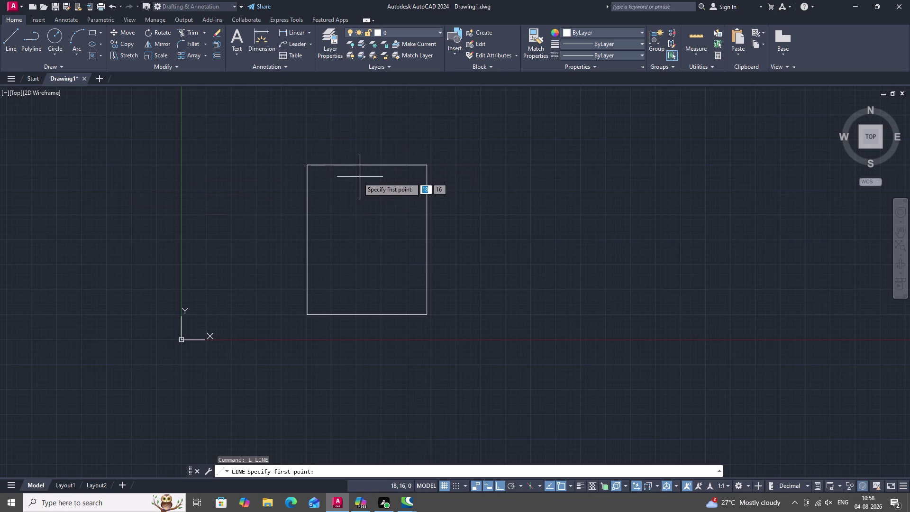
key(3)
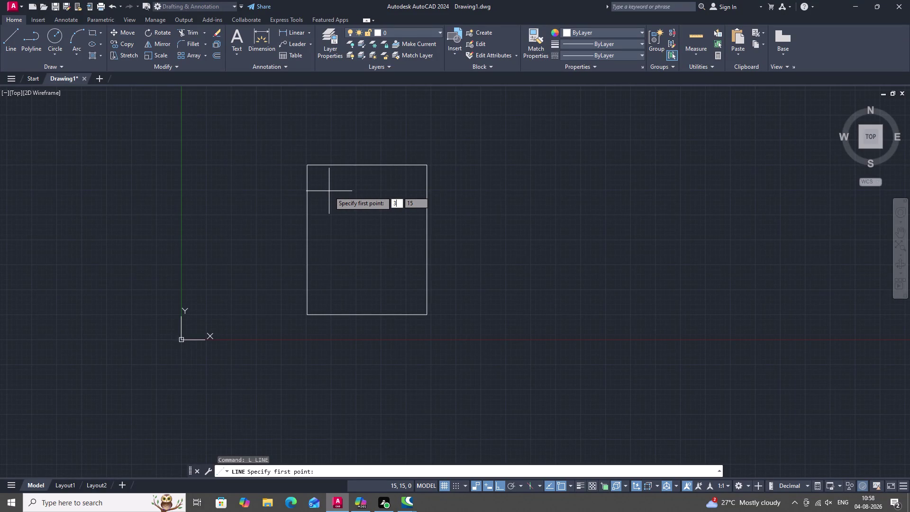
key(Escape)
Offset the top edge 3.6 units downward to create the divider line.
key(o)
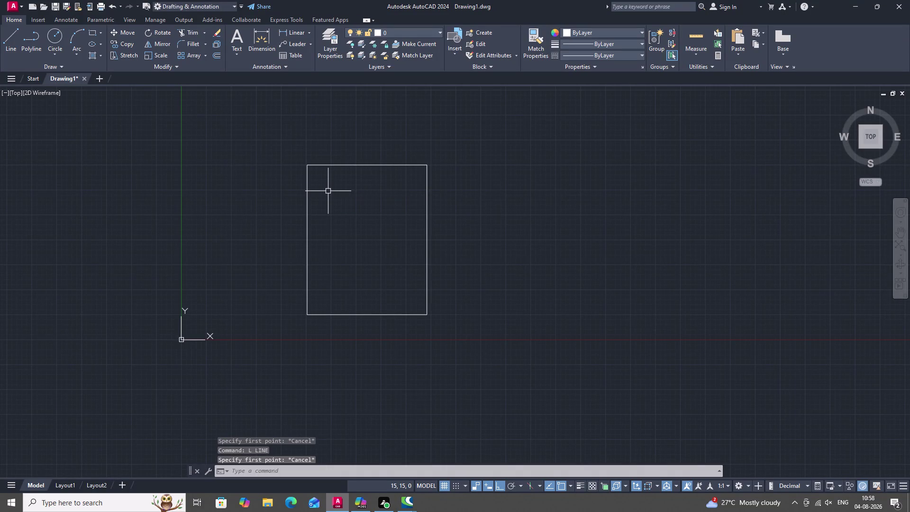
key(space)
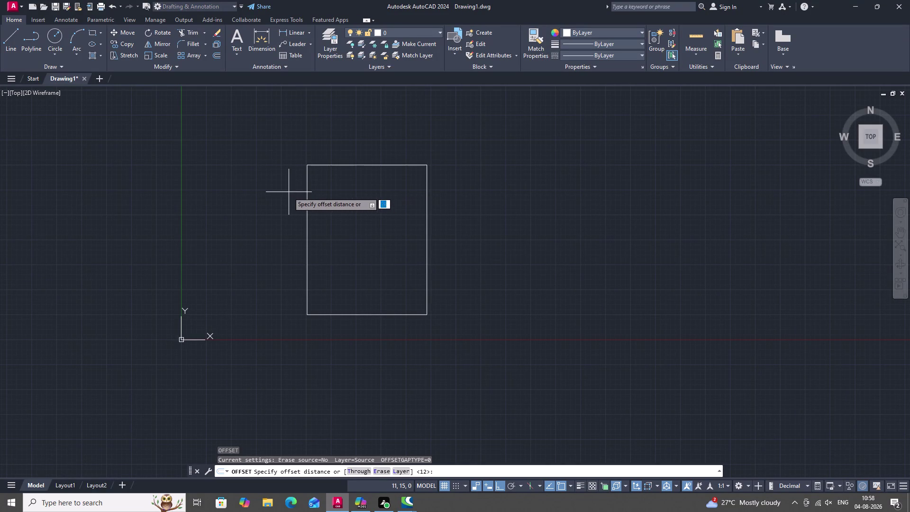
text(3)
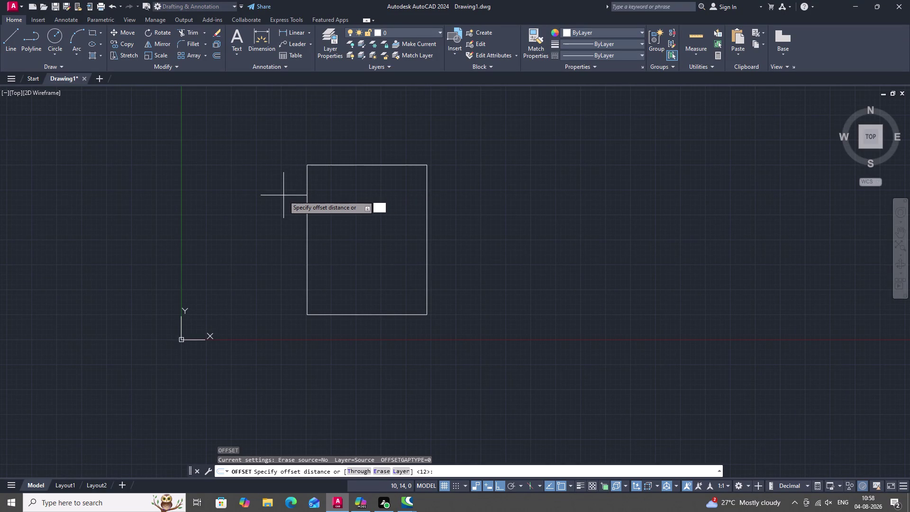
text(.)
text(6)
key(space)
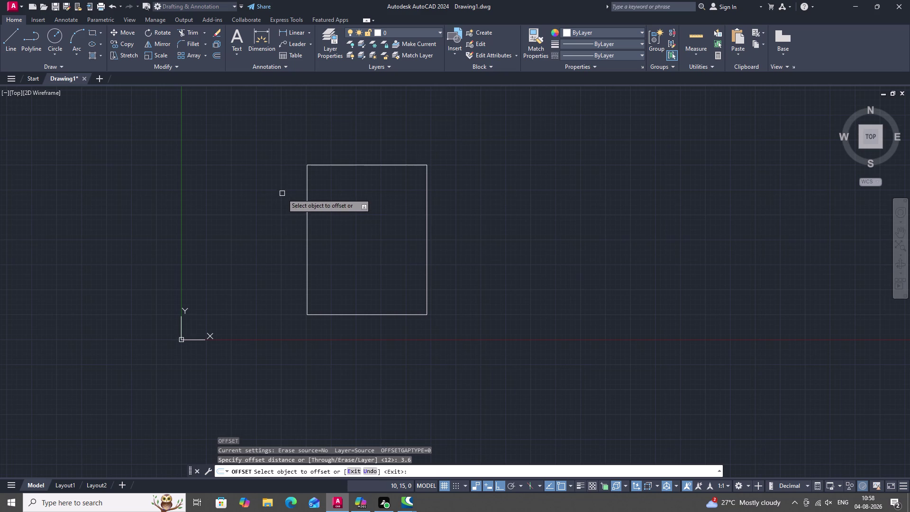
click(342, 167)
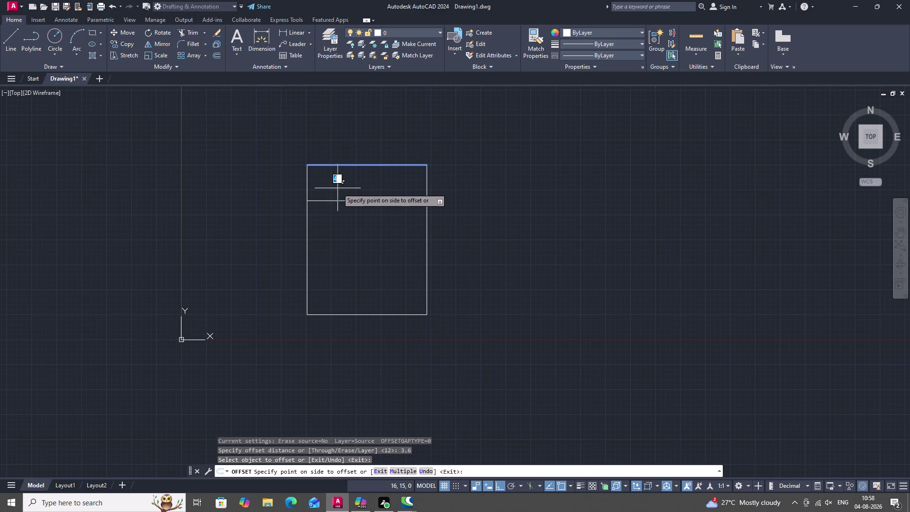
click(335, 194)
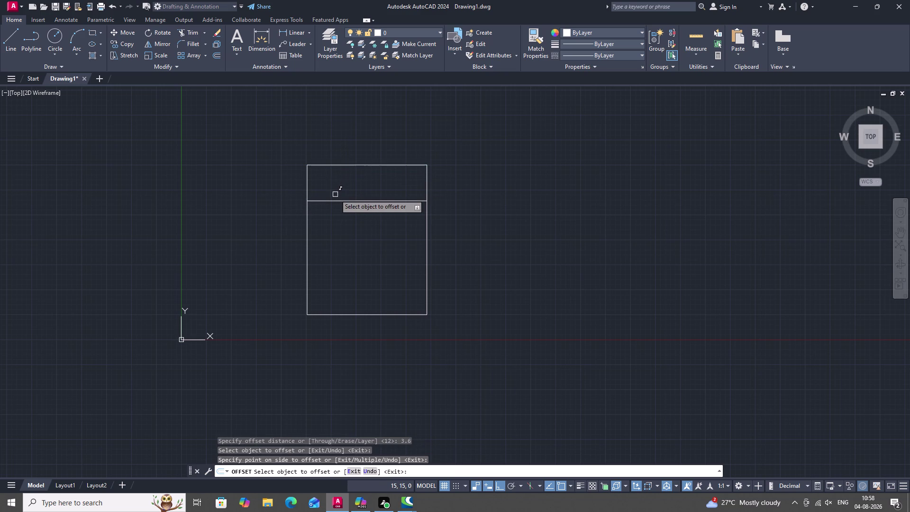
key(Escape)
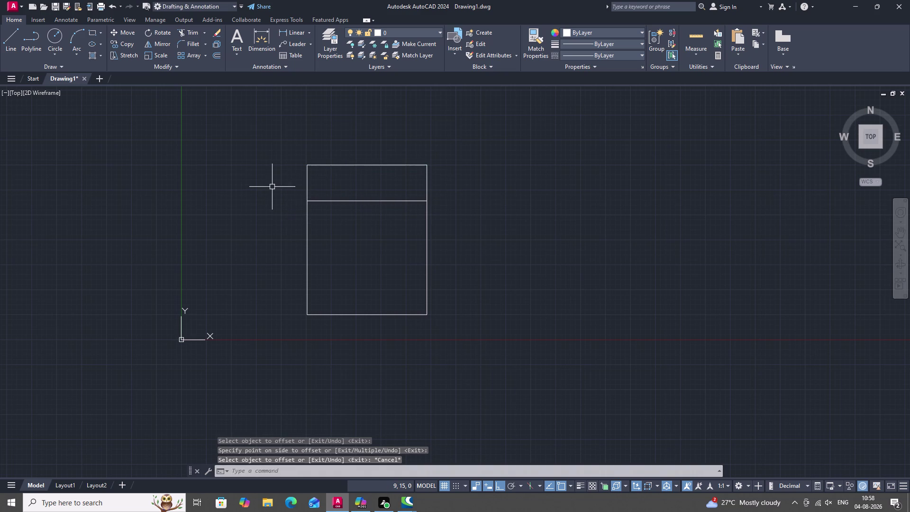
key(Escape)
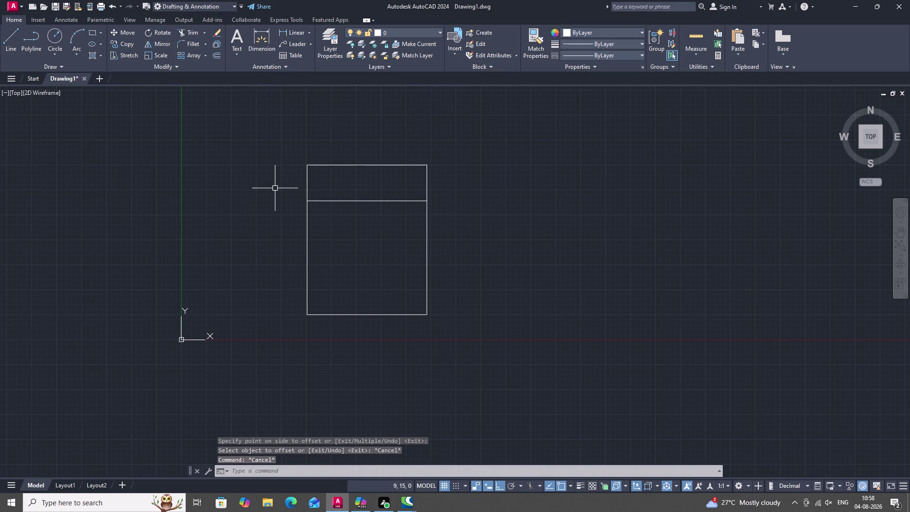
key(5)
key(Escape)
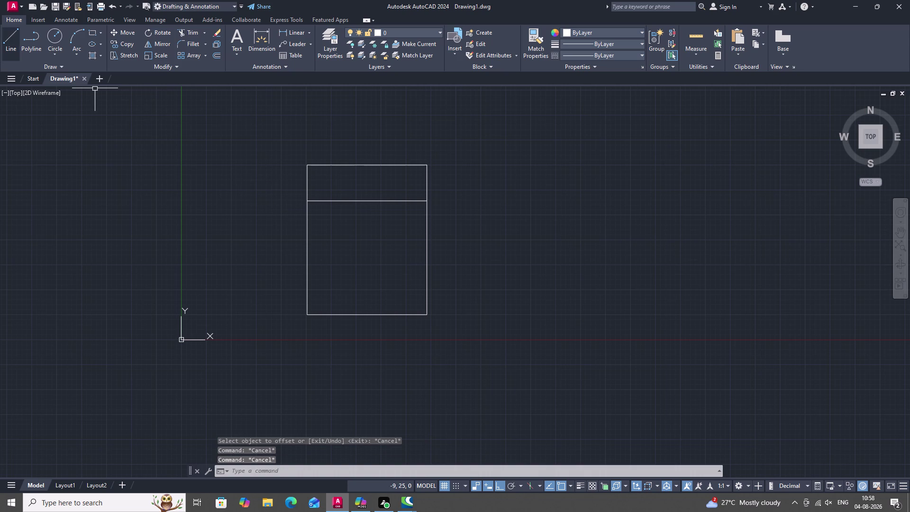
Run OFFSET with the default distance and exit without copying anything.
key(o)
key(space)
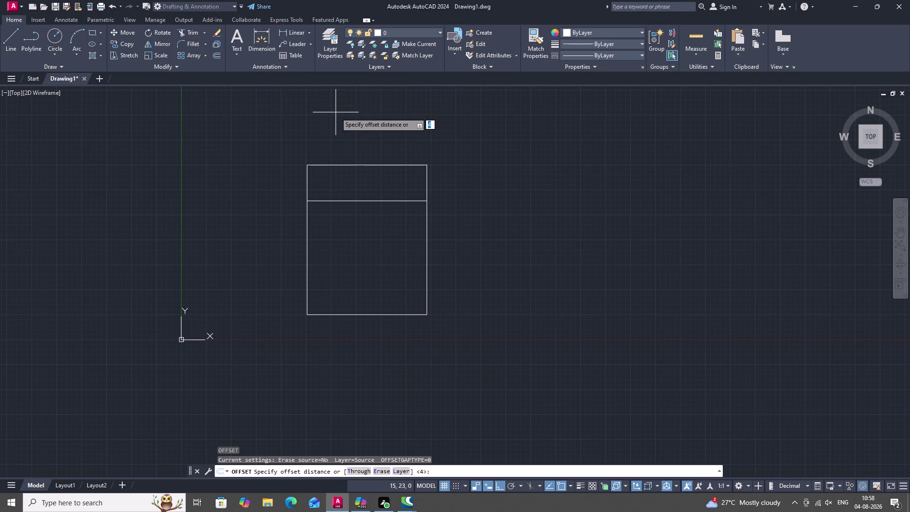
key(Return)
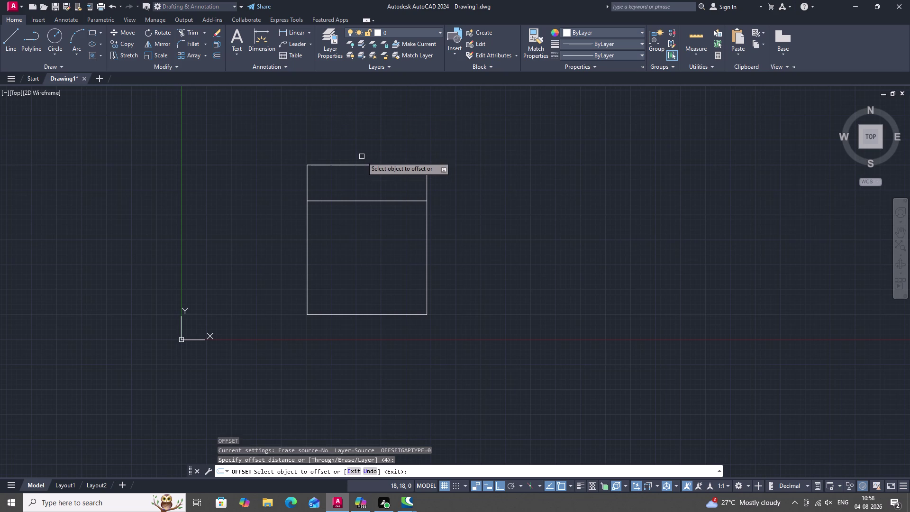
key(space)
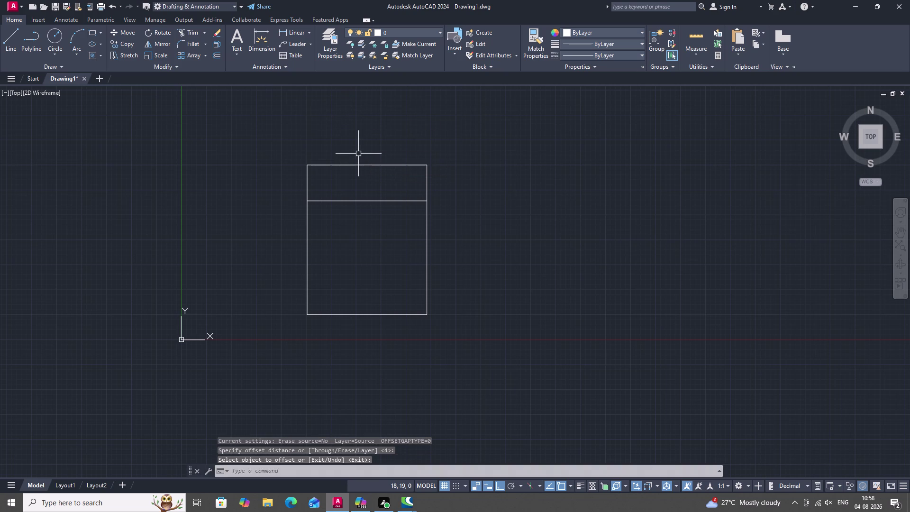
Offset the top, left and right edges 0.23 units outward.
key(space)
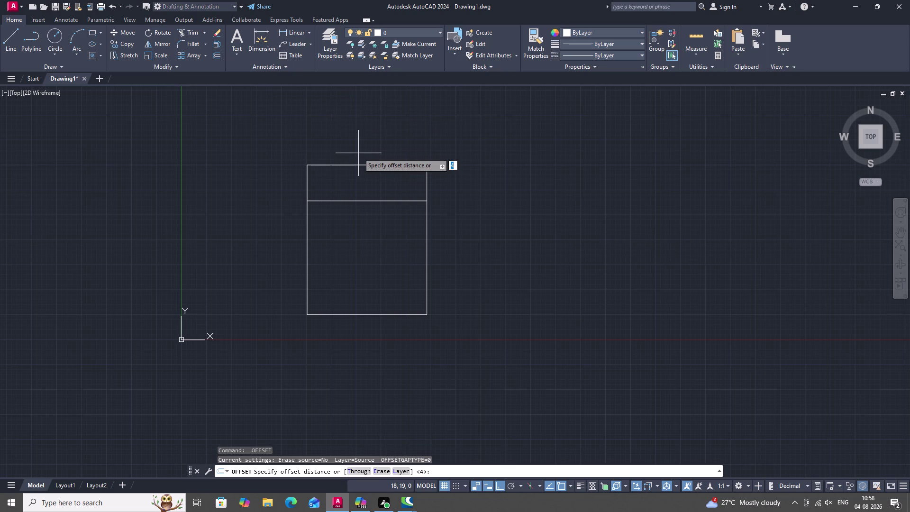
key(0)
key(period)
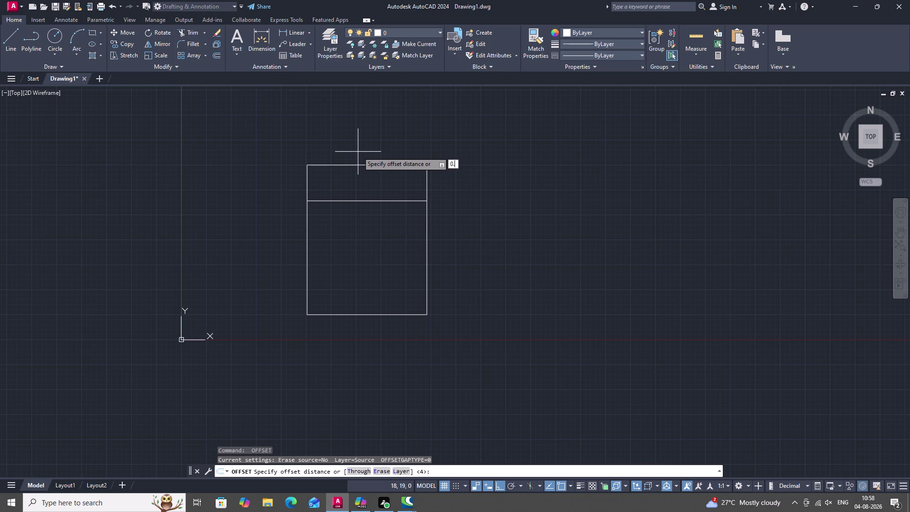
text(23)
key(space)
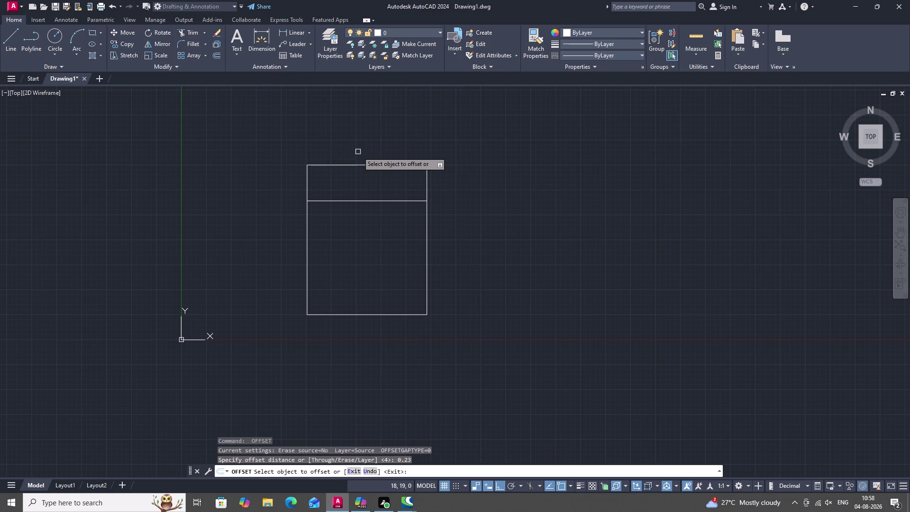
click(365, 164)
click(363, 156)
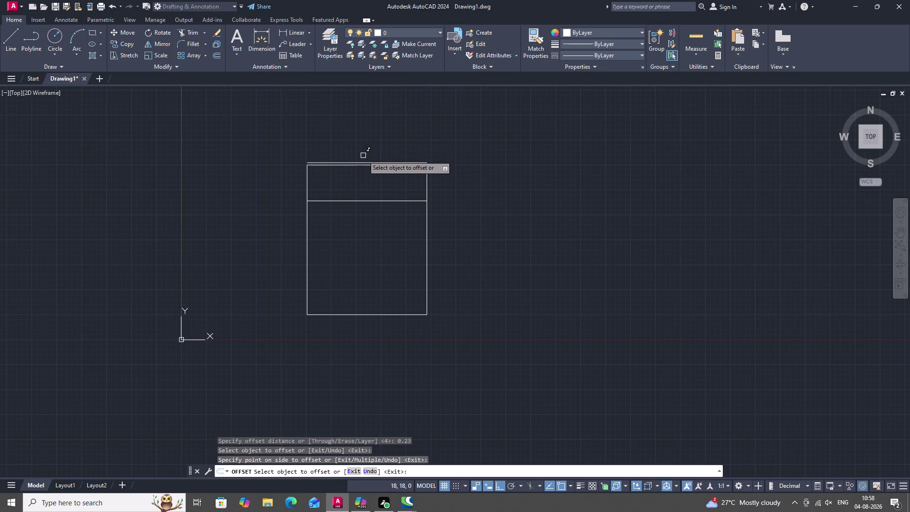
click(308, 177)
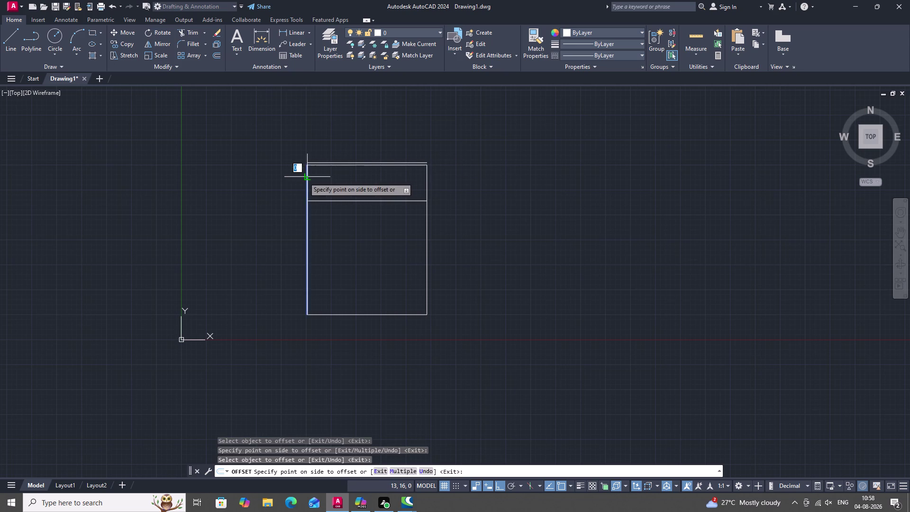
click(299, 178)
double_click(426, 188)
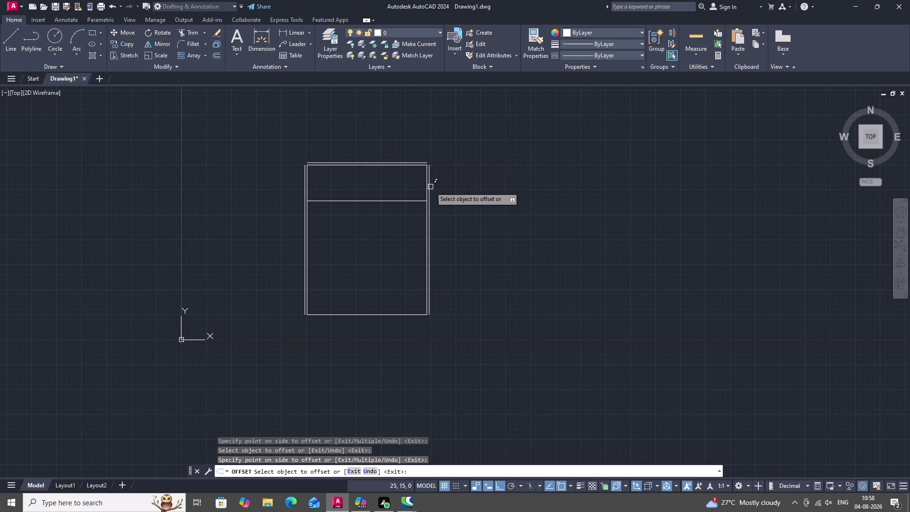
key(Escape)
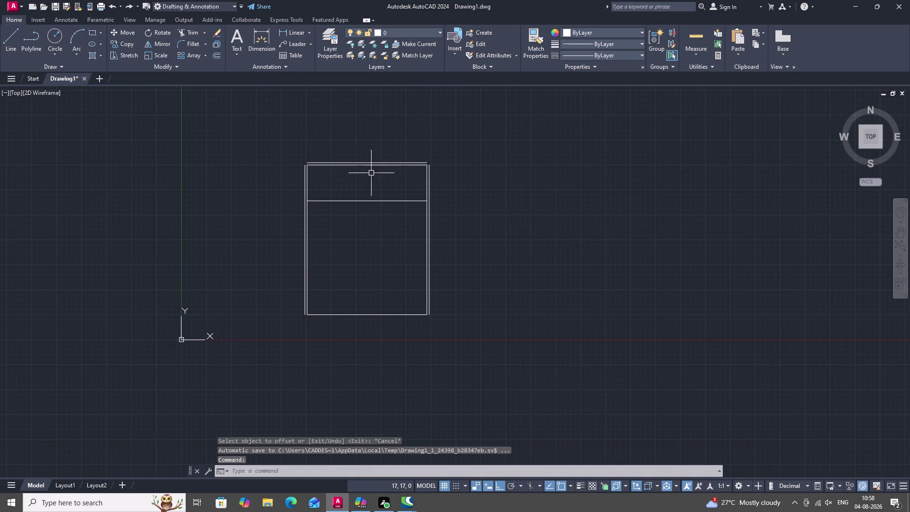
Offset the divider line 0.23 units downward.
key(space)
key(space)
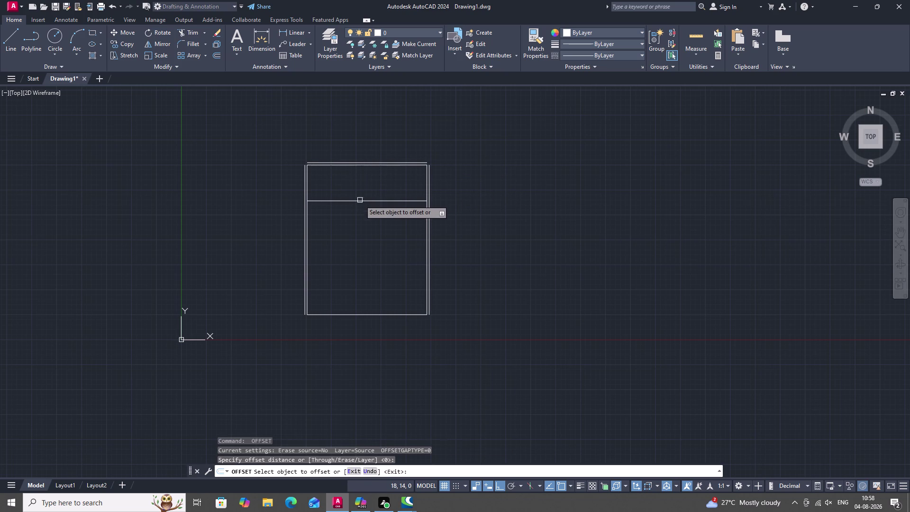
click(374, 201)
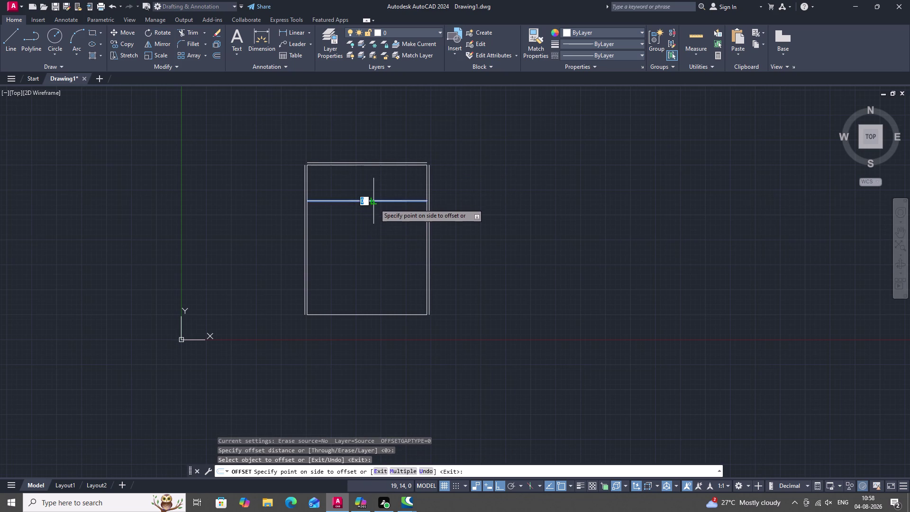
double_click(374, 209)
key(Escape)
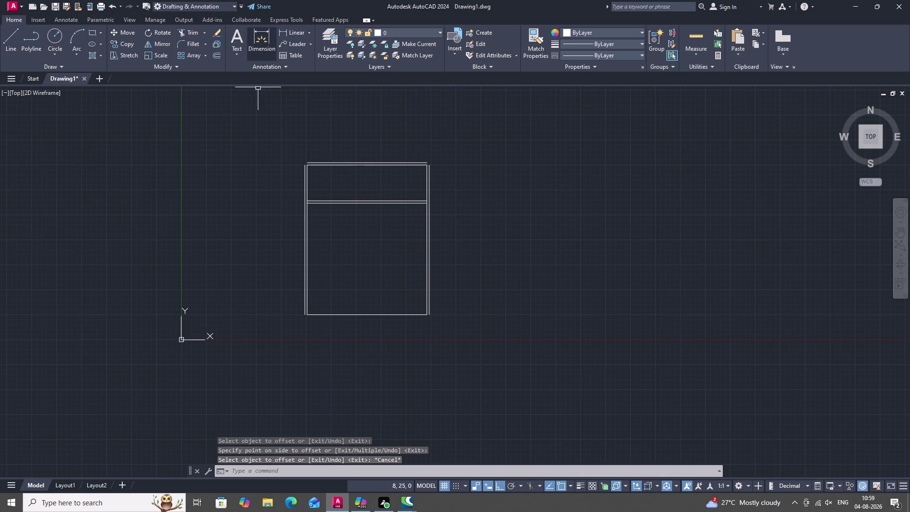
click(294, 34)
Start two linear dimensions on the frame and cancel both without placing them.
scroll(up, 3)
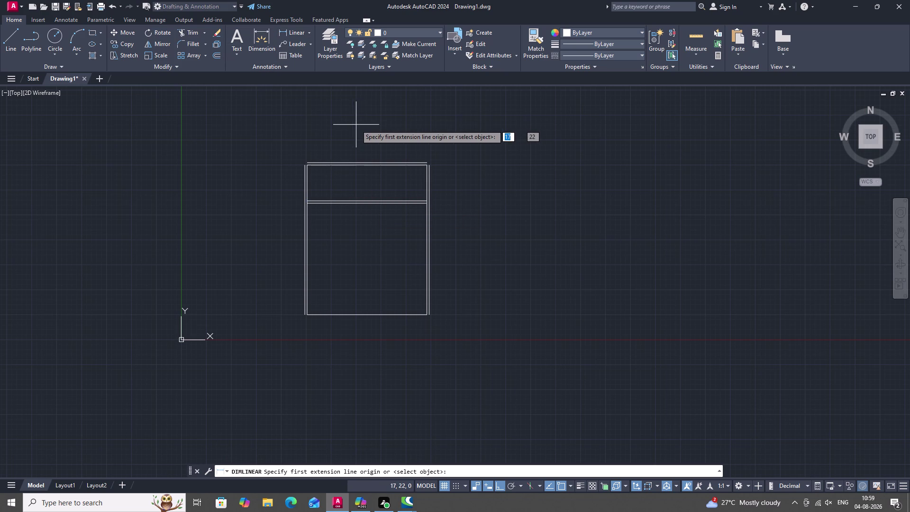
scroll(up, 3)
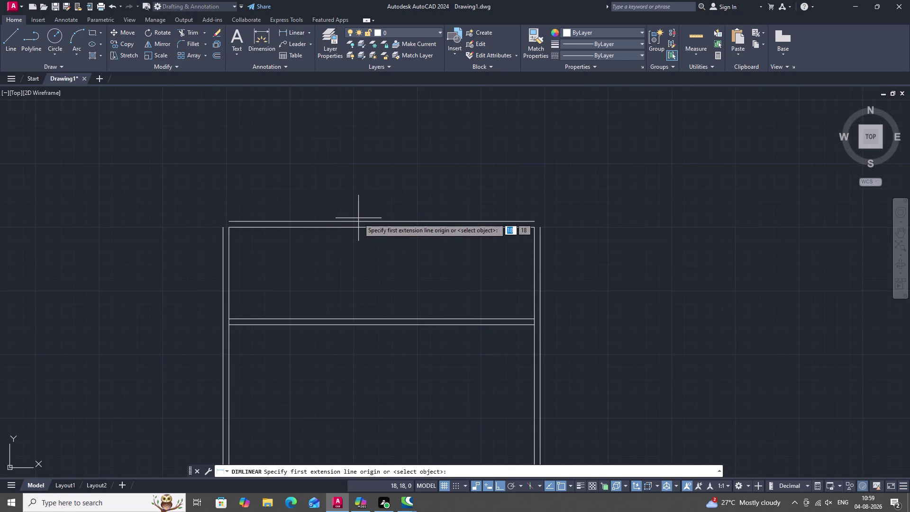
click(359, 222)
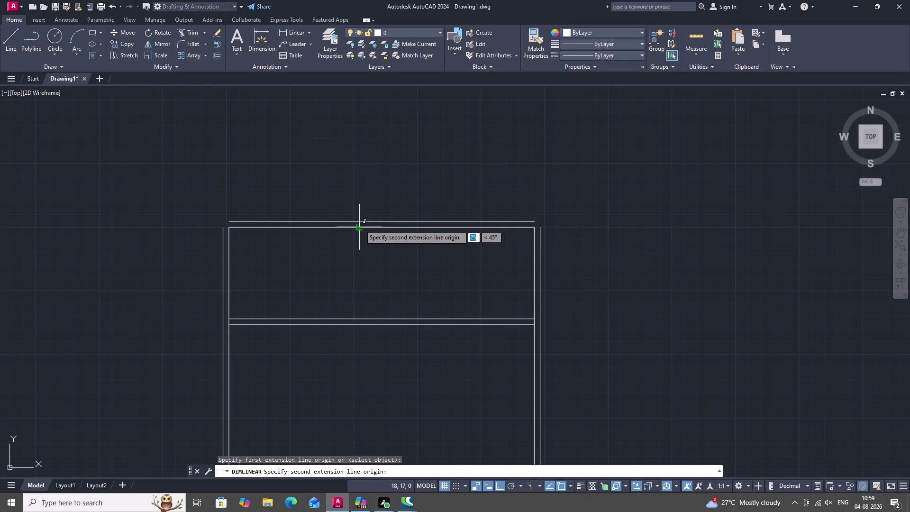
click(360, 225)
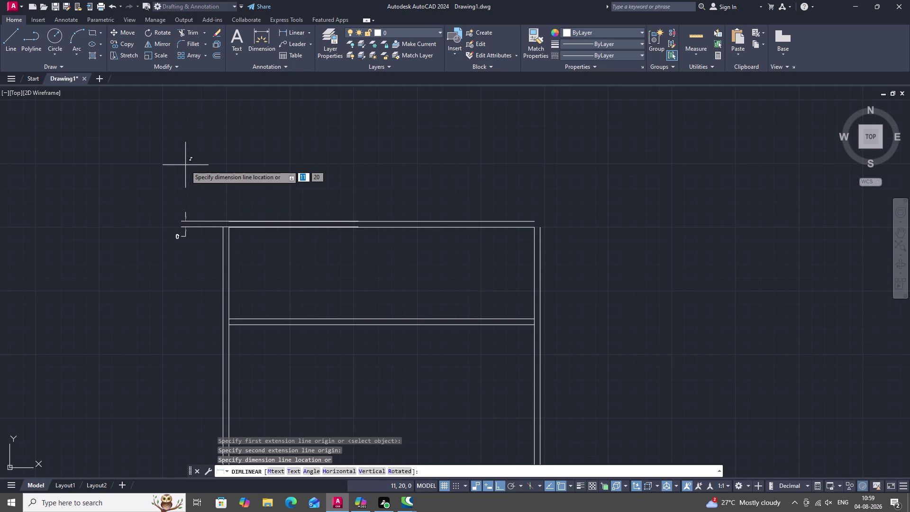
key(Escape)
click(284, 33)
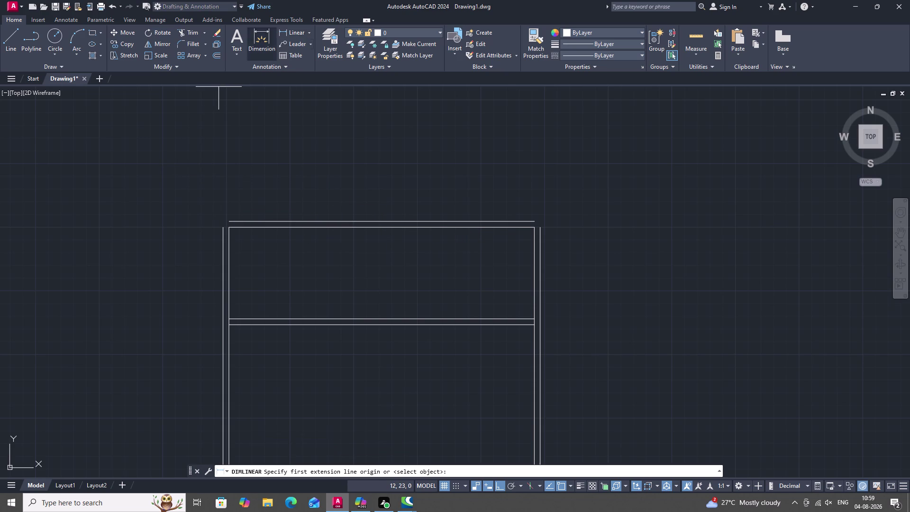
click(262, 228)
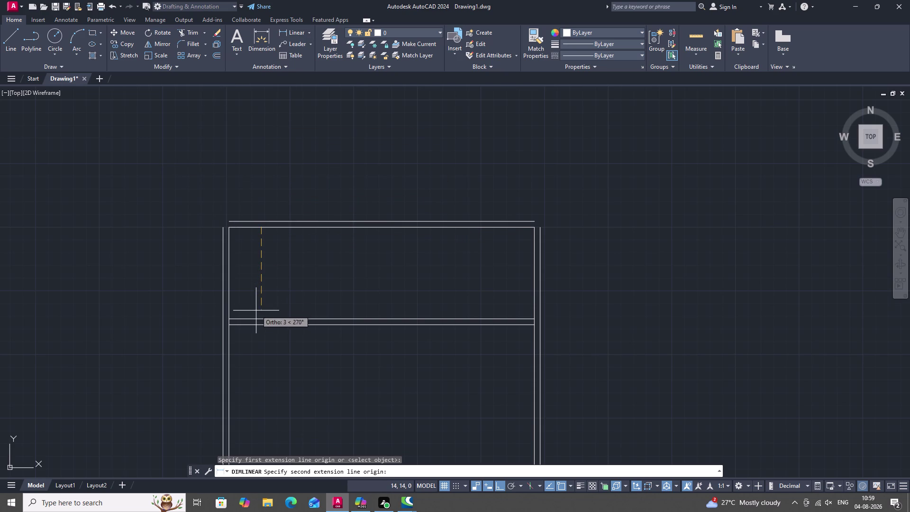
click(255, 319)
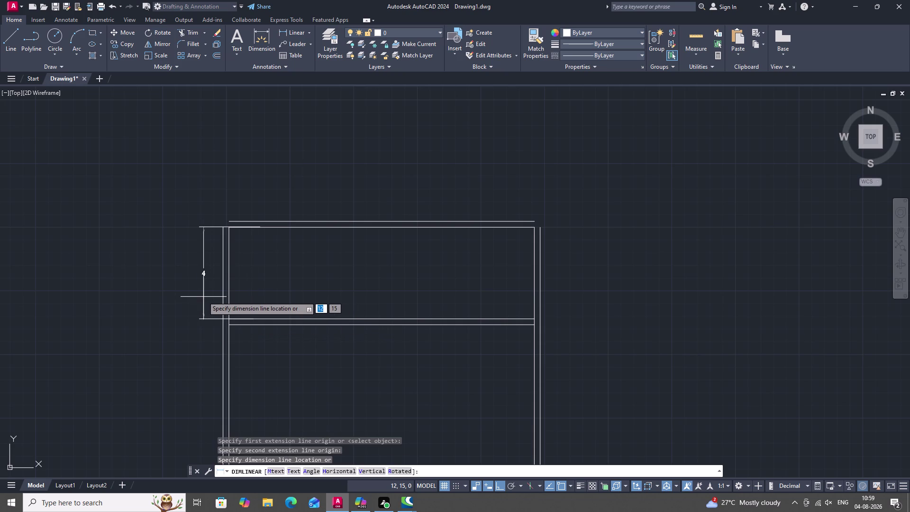
key(Escape)
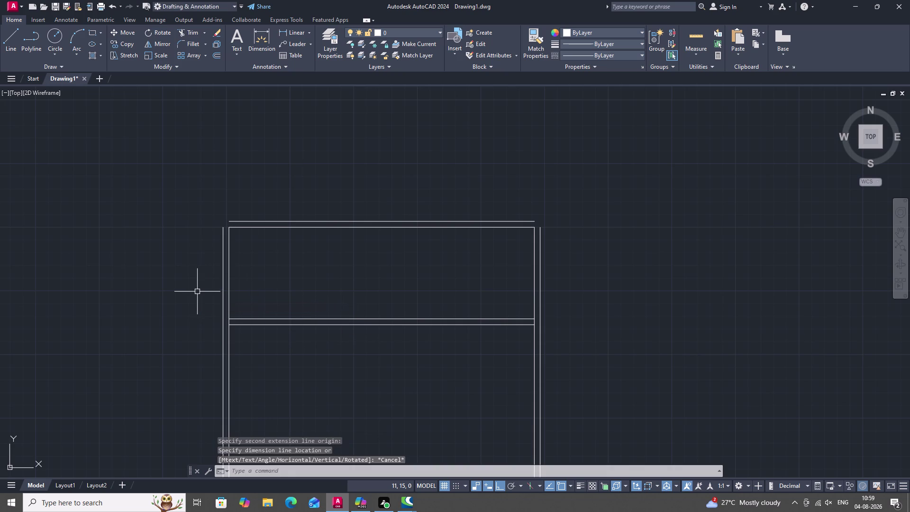
Erase the lower shelf line and then the remaining shelf line.
click(294, 318)
click(297, 326)
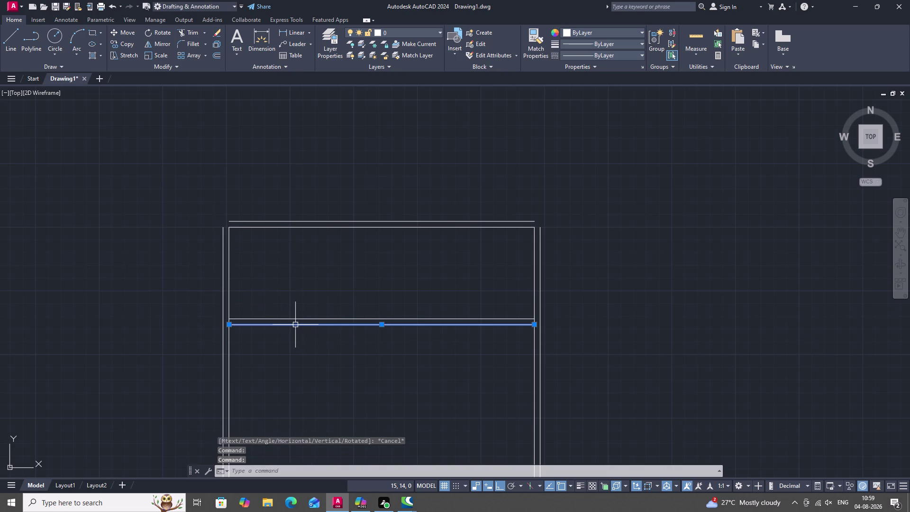
key(Delete)
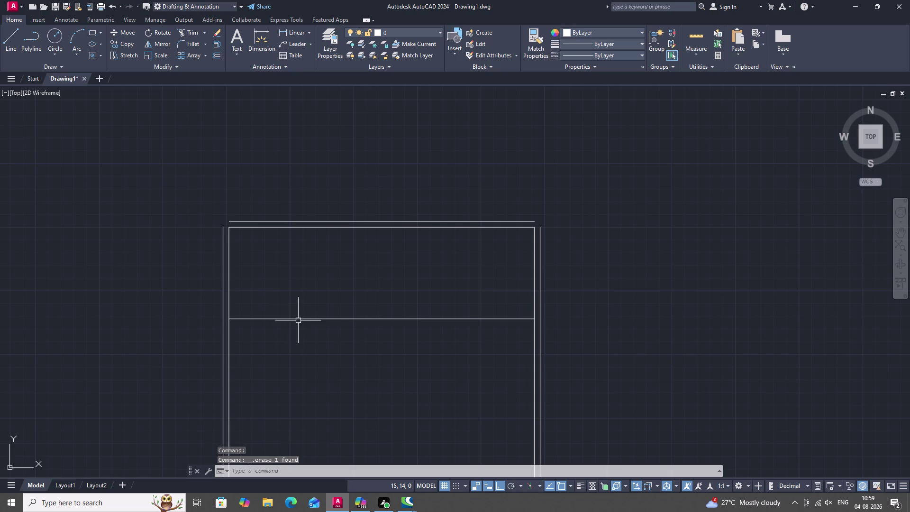
click(298, 320)
key(Delete)
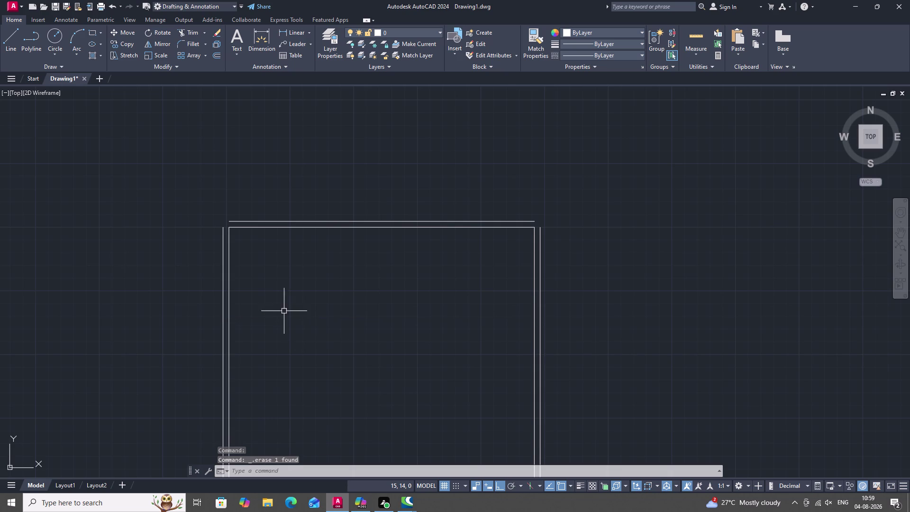
Check the Drawing Units settings with UN and close them unchanged.
key(u)
key(n)
key(space)
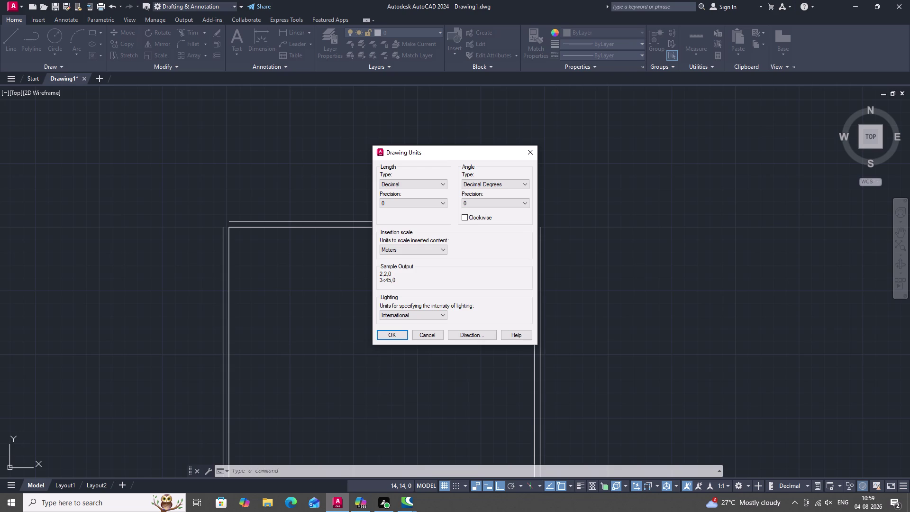
click(390, 331)
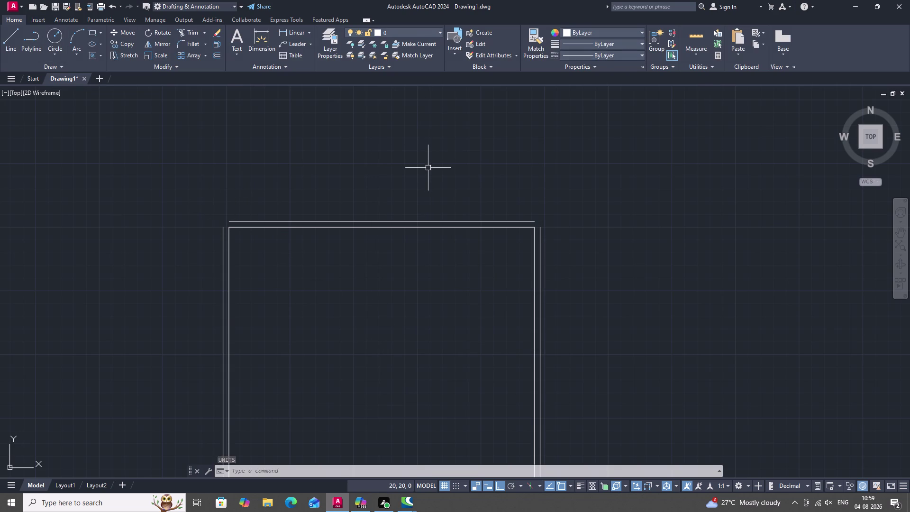
Start the LINE command twice and cancel it each time.
key(l)
key(space)
key(Escape)
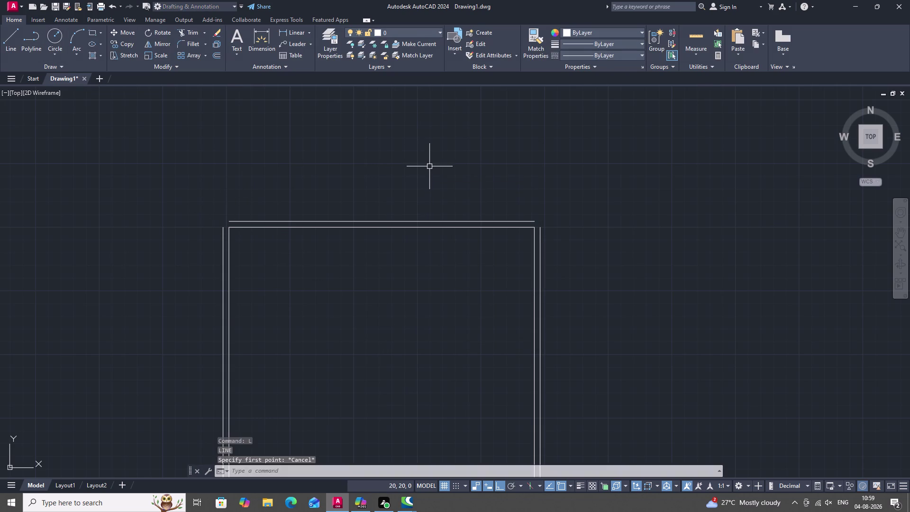
key(l)
key(space)
key(Escape)
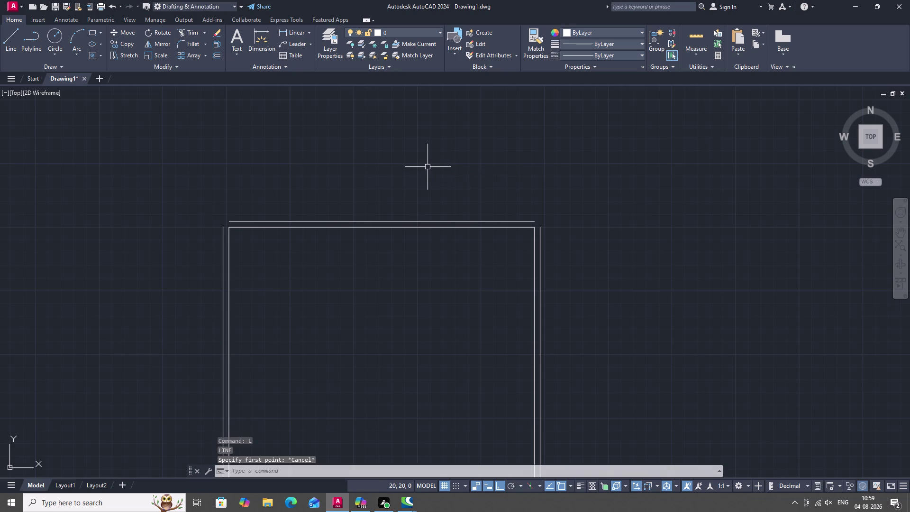
Offset the frame's inner top edge 3.6 units downward as a shelf line.
key(o)
key(space)
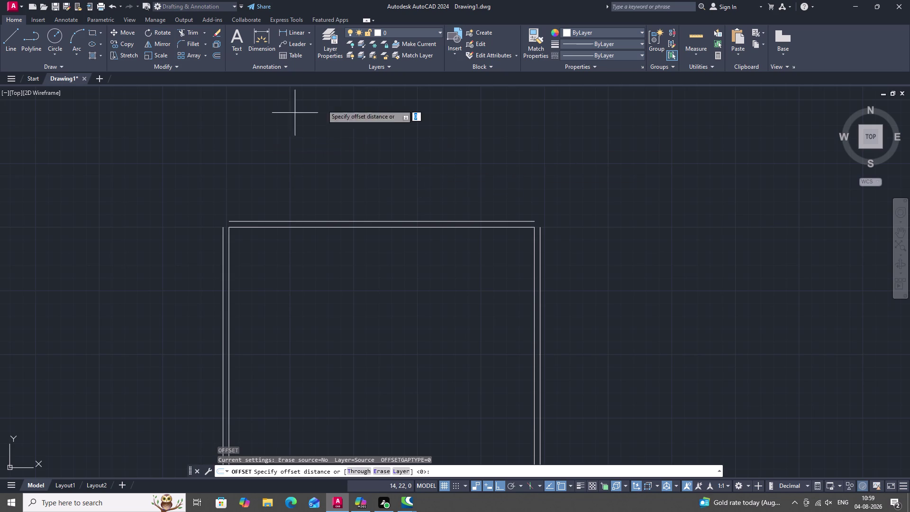
text(3)
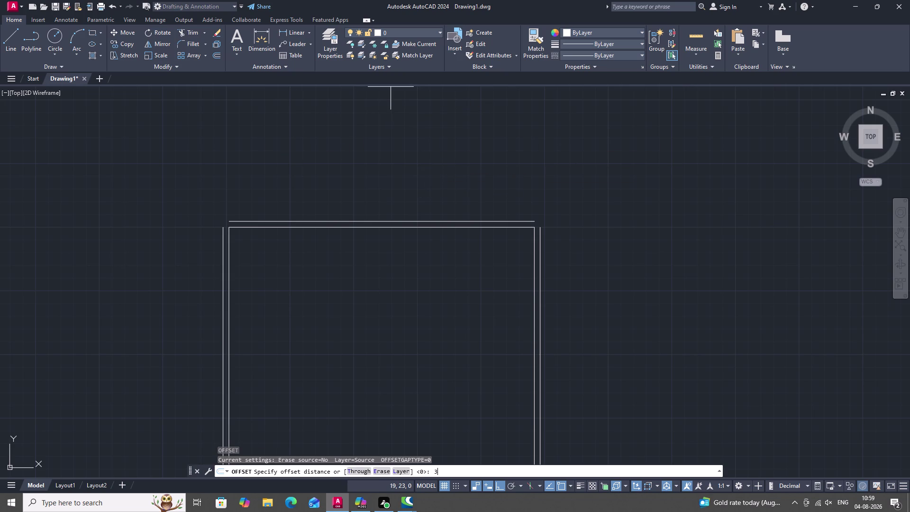
text(.)
key(6)
key(space)
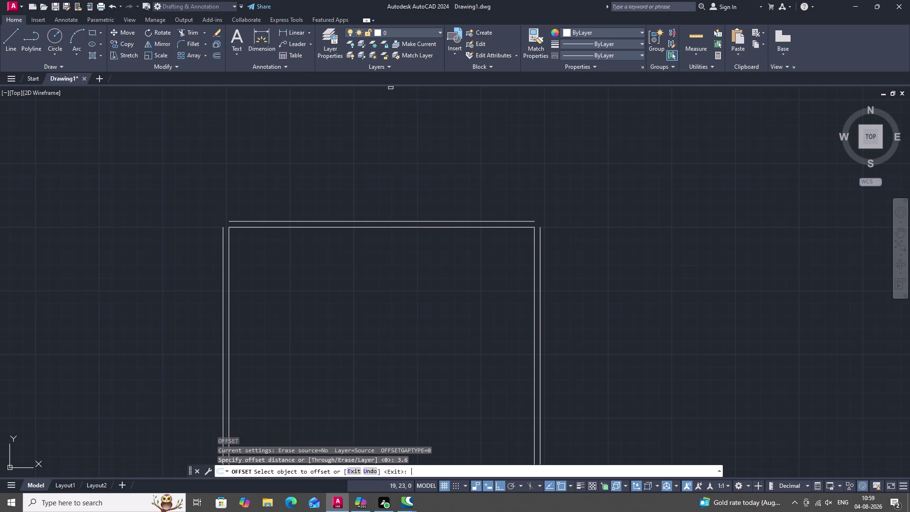
click(357, 228)
click(351, 247)
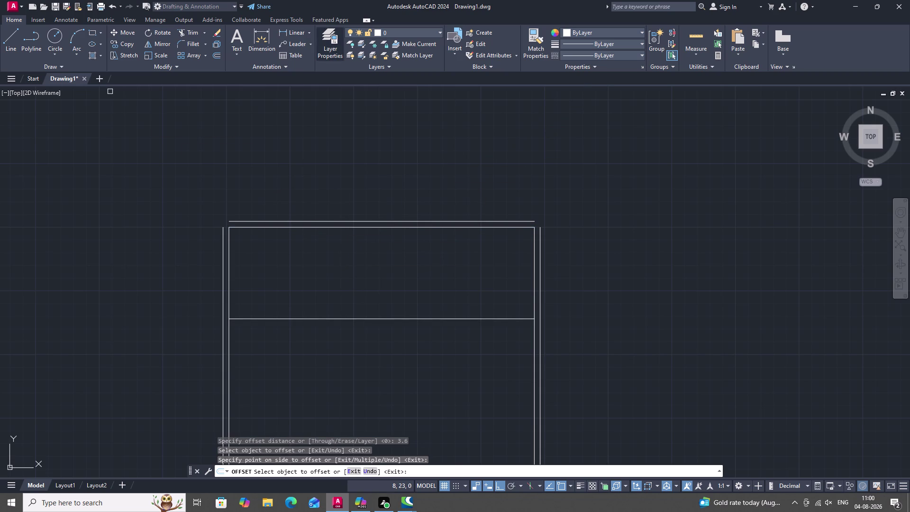
click(288, 30)
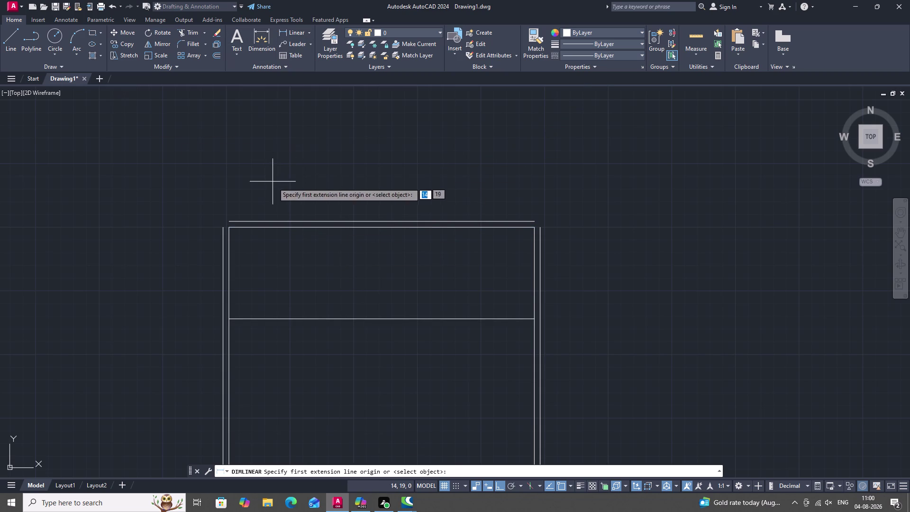
Cancel the dimension from the inner top corner and reopen the Dimension Style Manager.
click(276, 227)
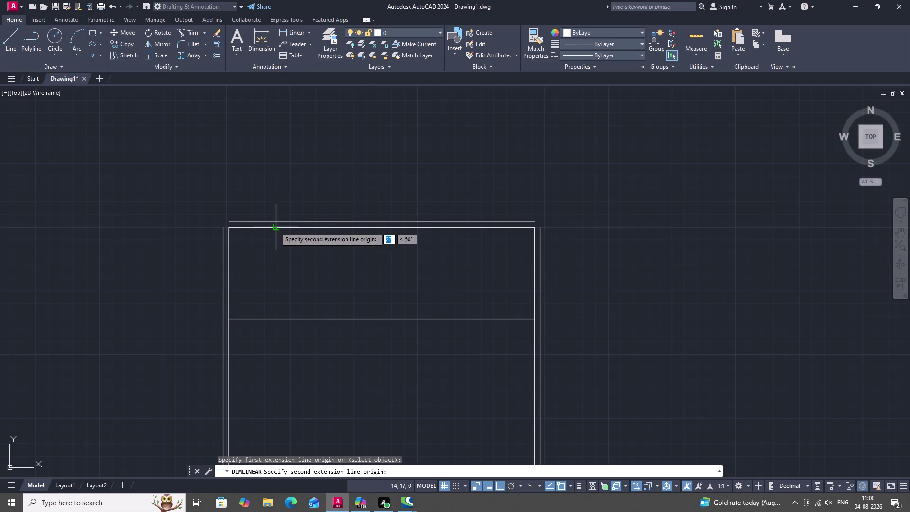
click(259, 319)
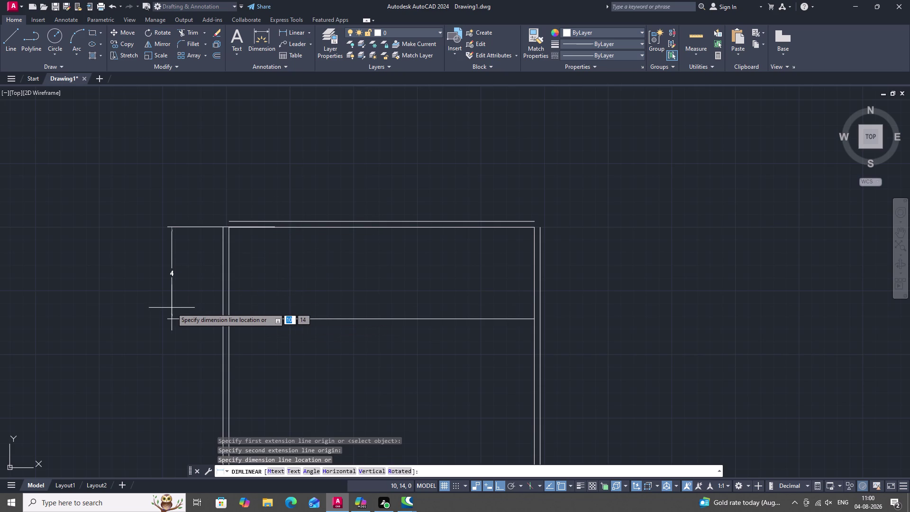
key(Escape)
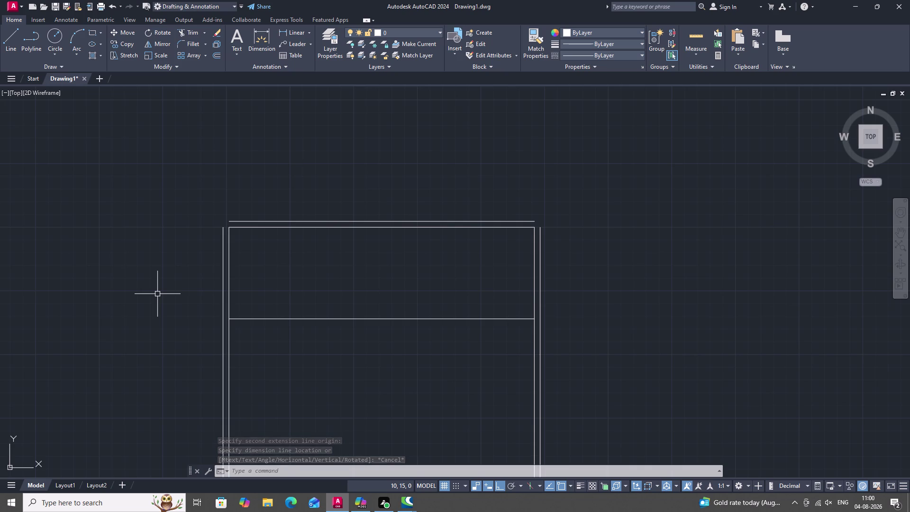
text(D)
key(space)
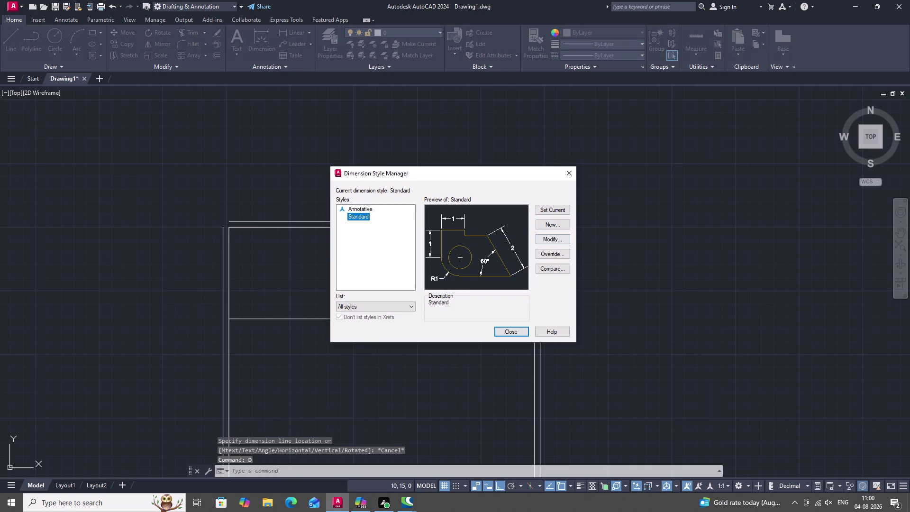
Give the Standard style's linear dimensions 0.0 precision and close the style manager.
click(545, 238)
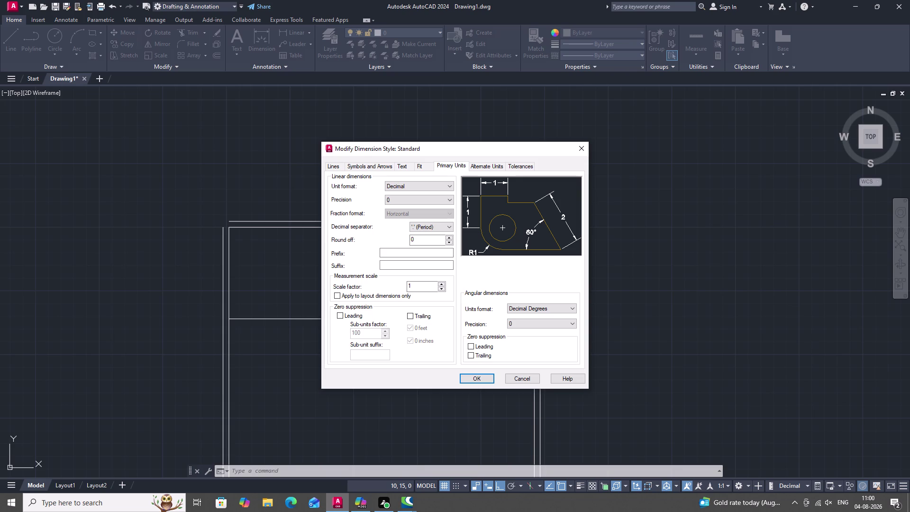
click(393, 200)
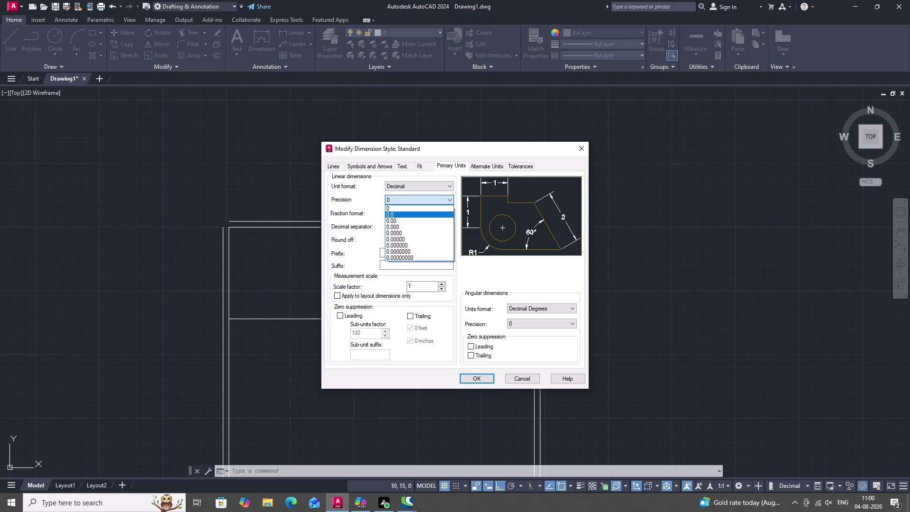
click(397, 216)
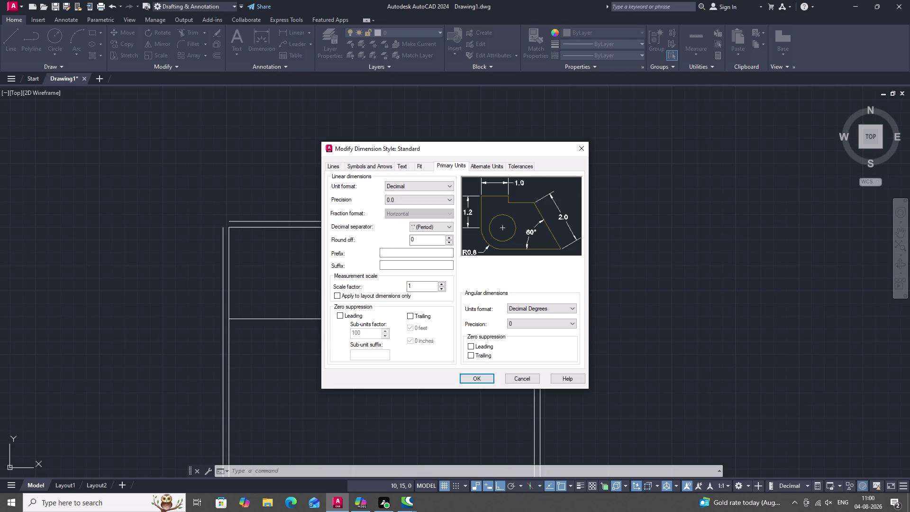
click(476, 377)
click(518, 332)
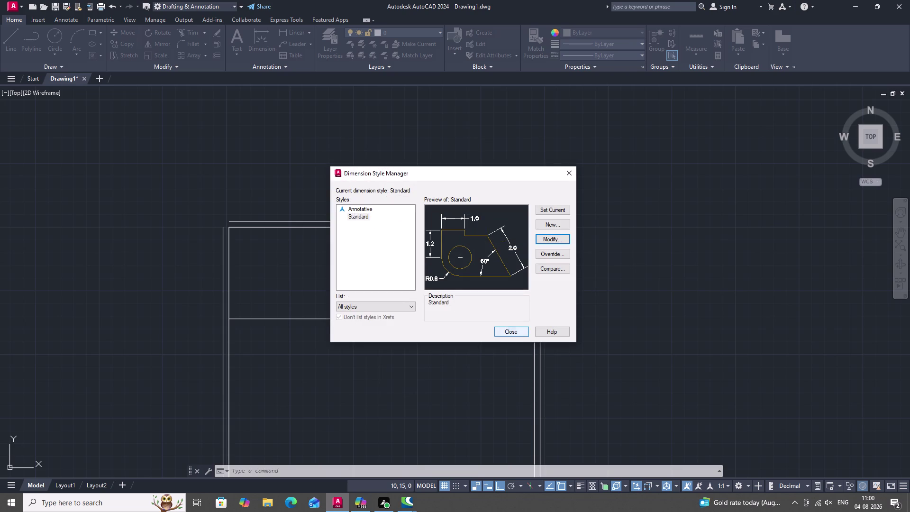
key(u)
key(n)
key(space)
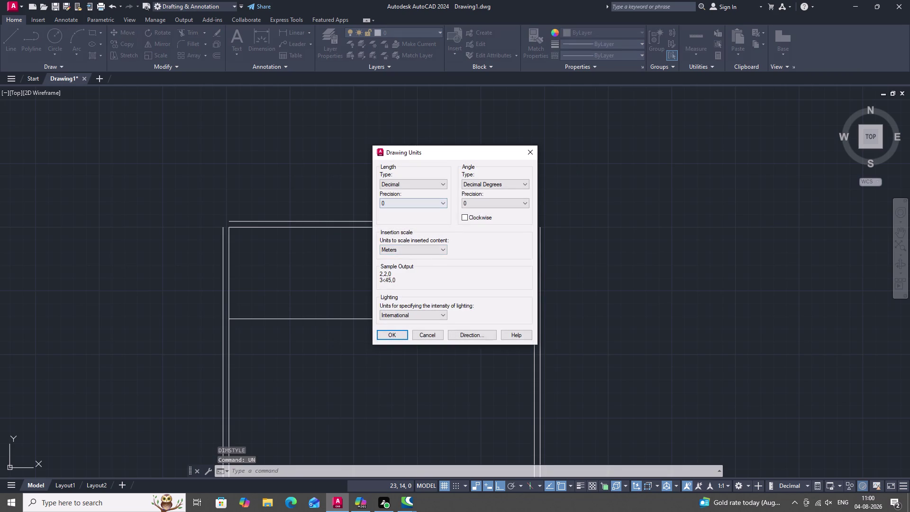
Set the drawing length precision to 0.0.
click(427, 202)
click(420, 217)
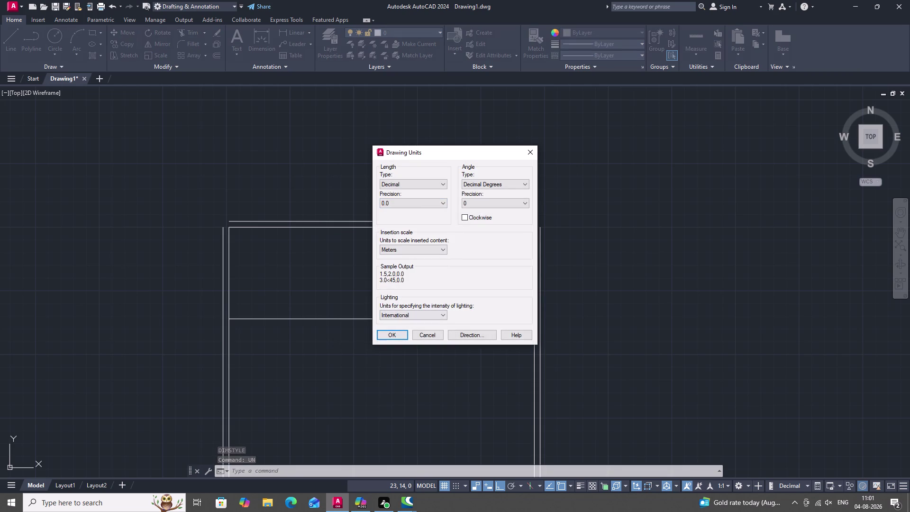
click(398, 335)
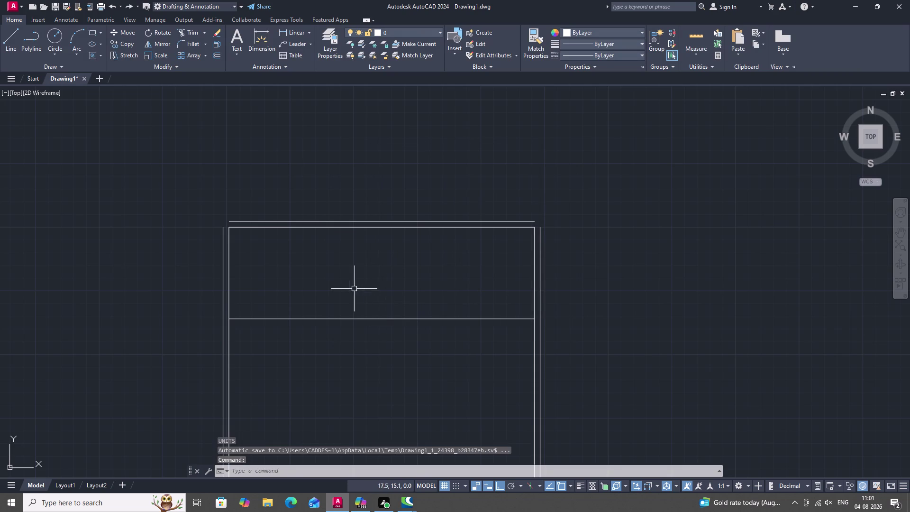
Erase the shelf line and restart OFFSET with the 3.6 distance.
click(369, 319)
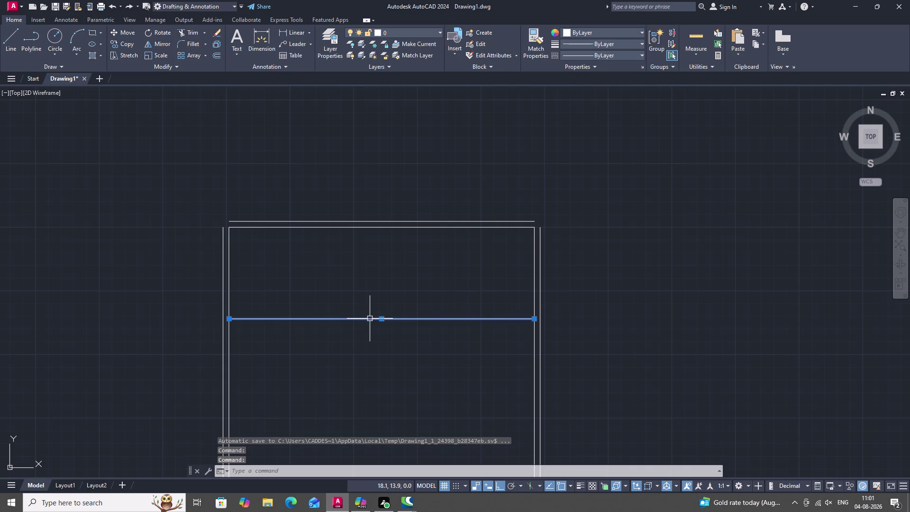
key(Delete)
key(o)
key(space)
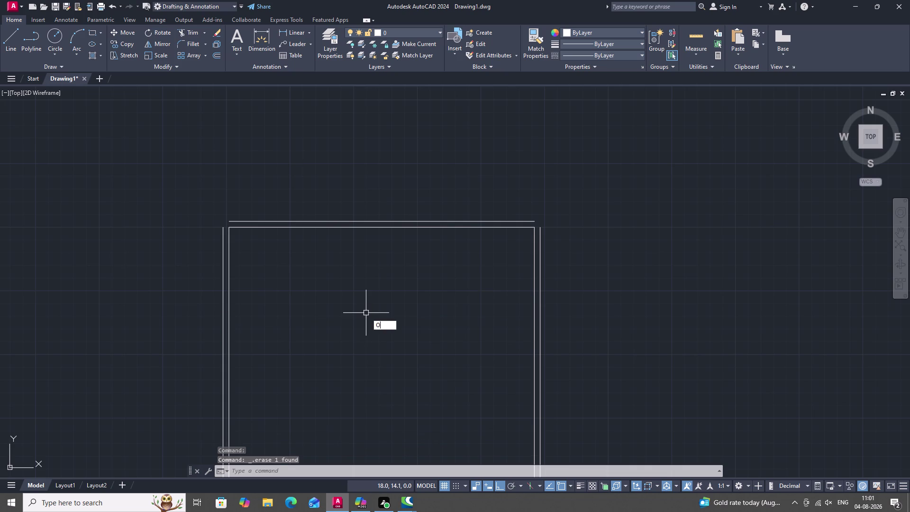
key(space)
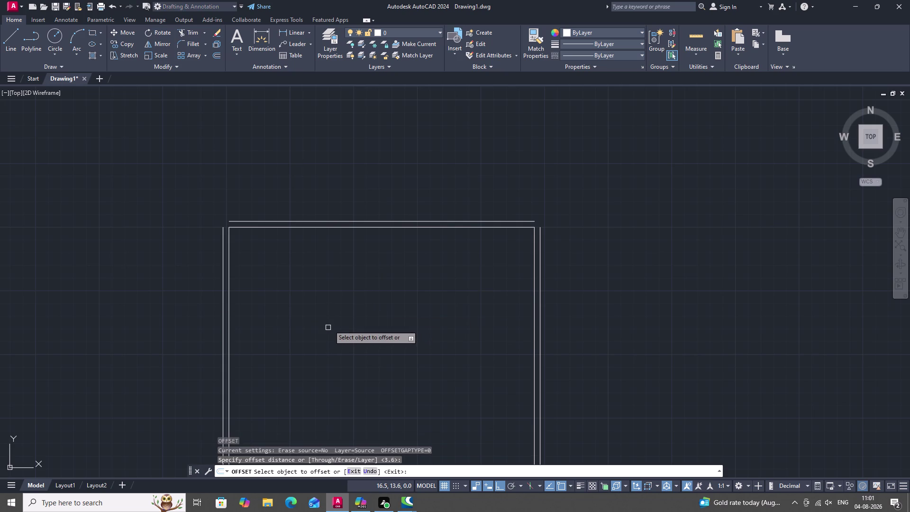
double_click(395, 227)
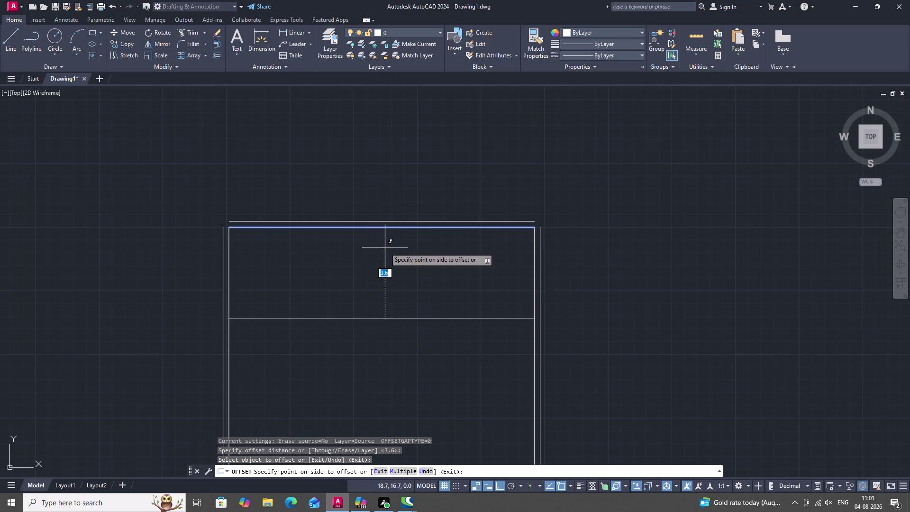
click(385, 247)
key(Escape)
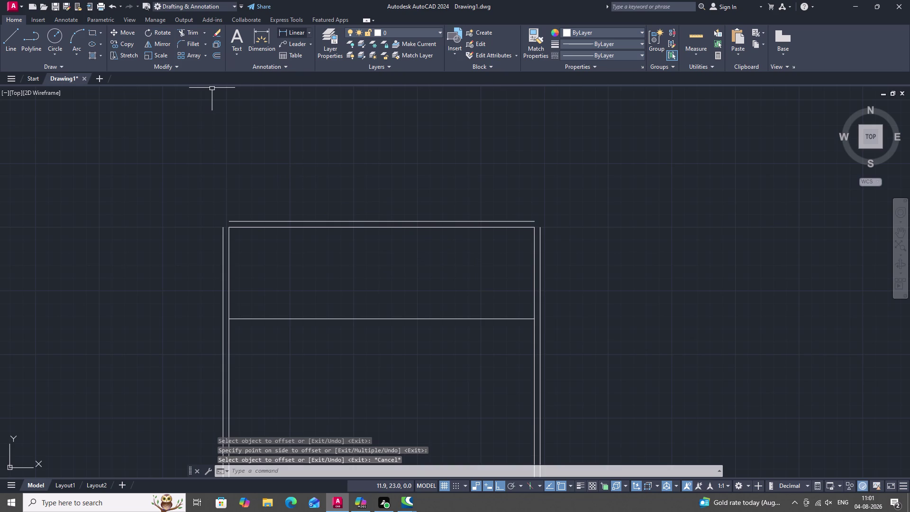
click(302, 31)
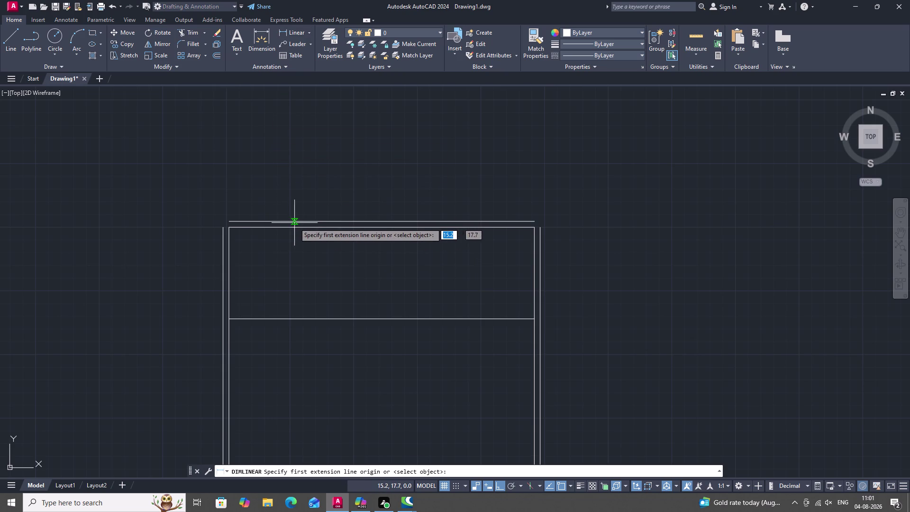
click(296, 228)
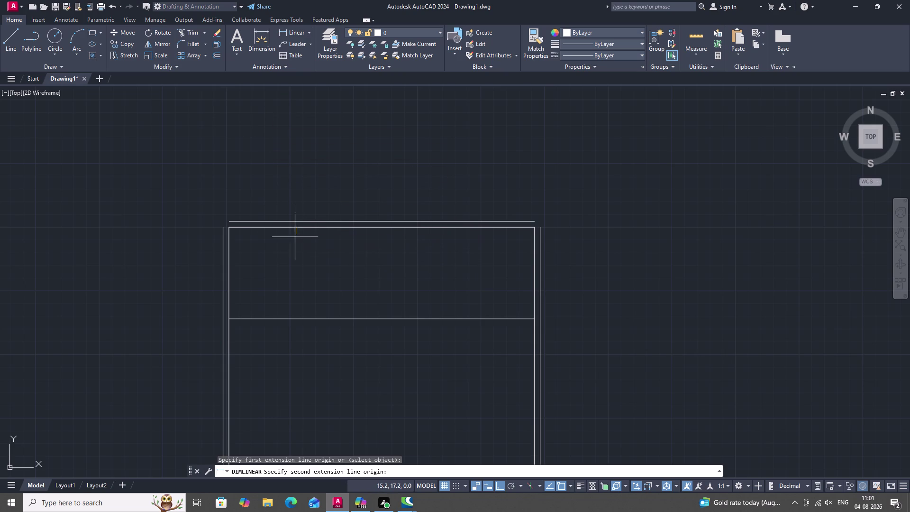
click(293, 318)
key(Escape)
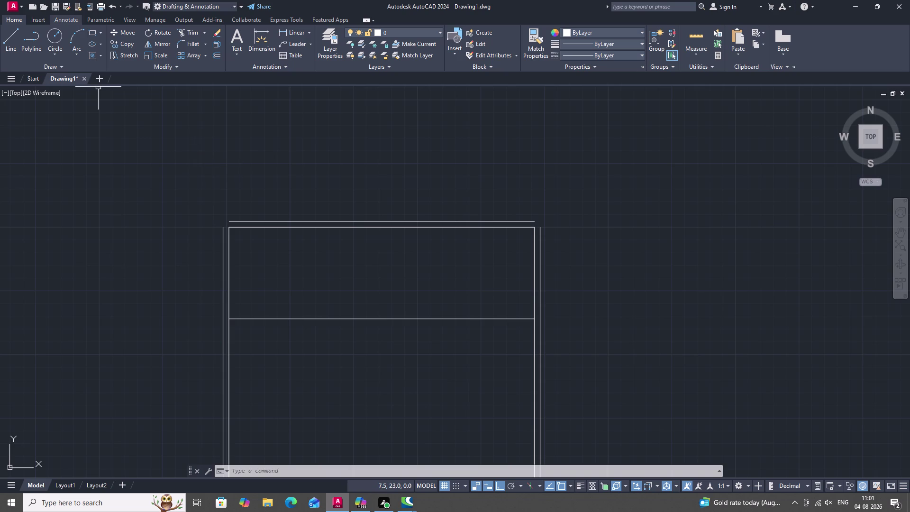
Set the offset distance to 0.23 after the first entry is rejected.
key(o)
key(space)
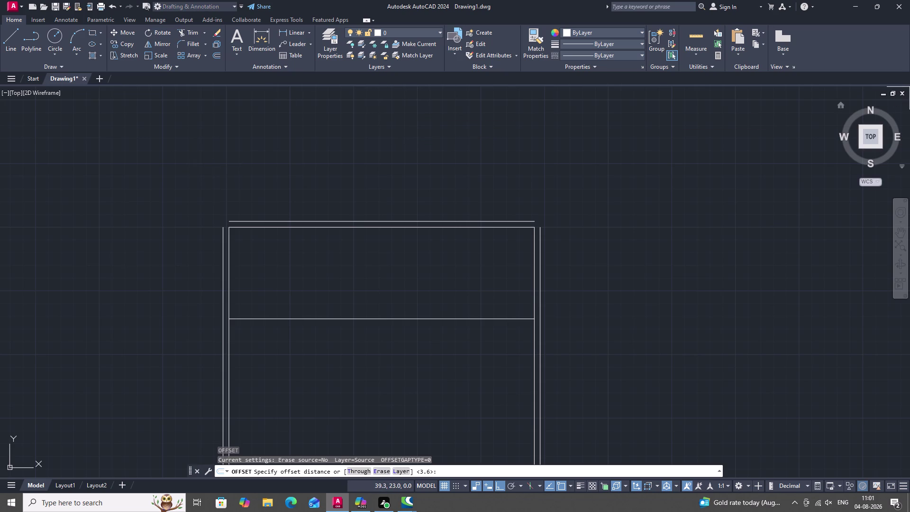
key(0)
key(apostrophe)
key(2)
key(3)
key(space)
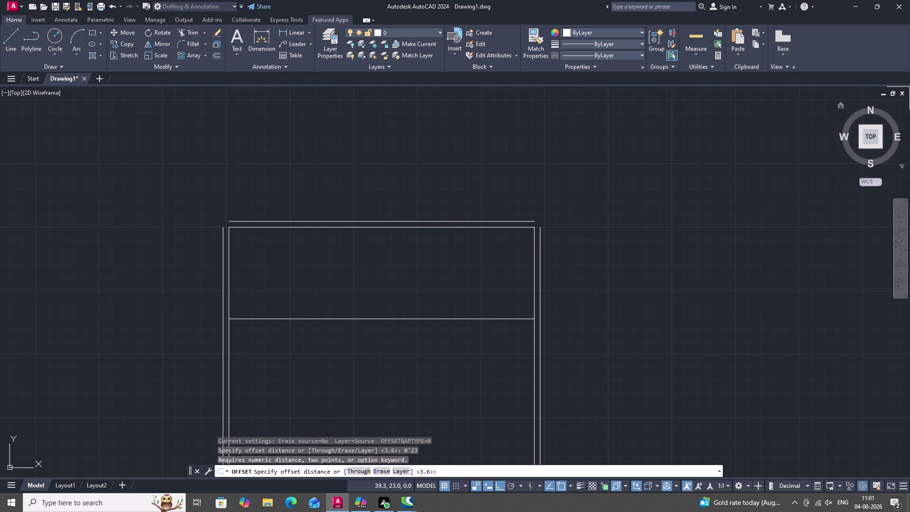
key(space)
key(space)
key(space)
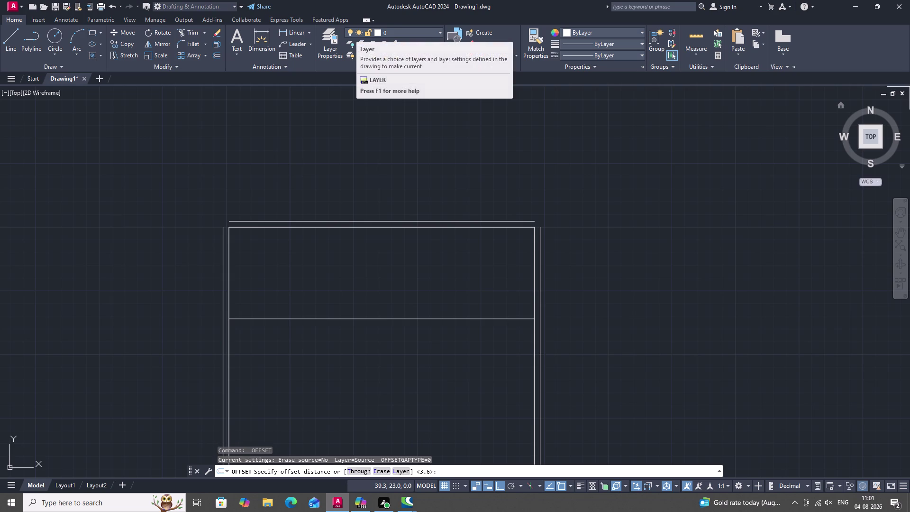
key(0)
key(period)
text(23)
key(space)
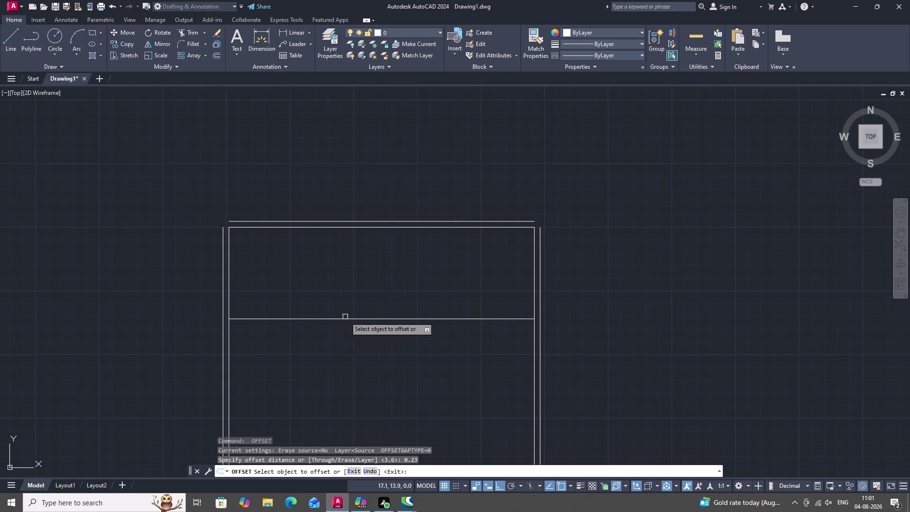
Make 0.23 parallel copies below the middle divider and beside the top inner line.
click(355, 320)
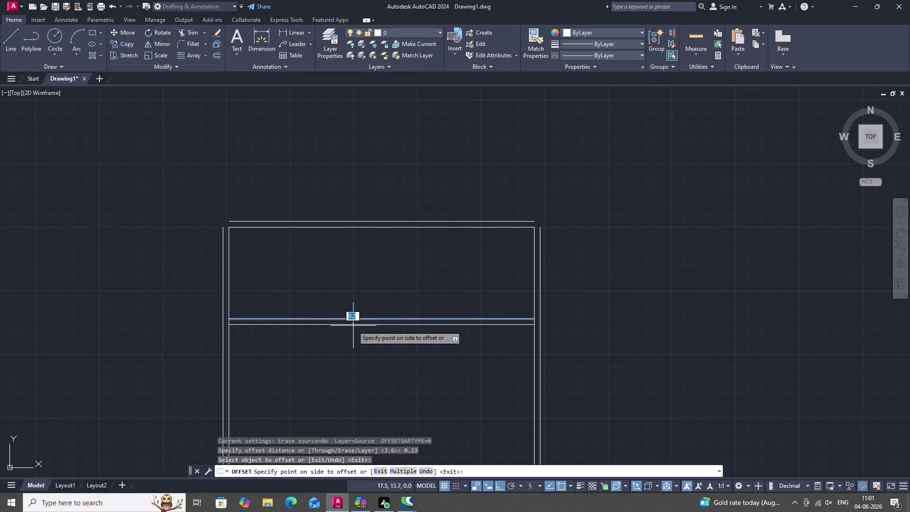
click(350, 327)
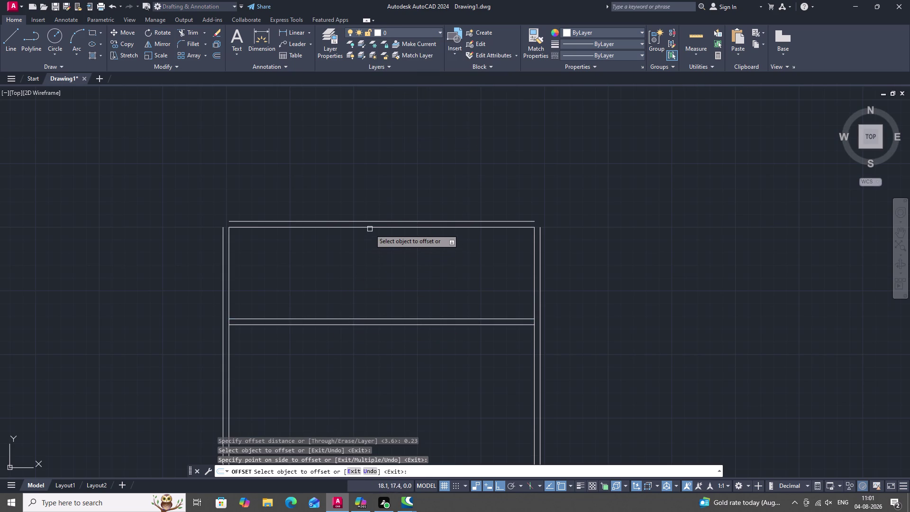
click(374, 228)
click(375, 219)
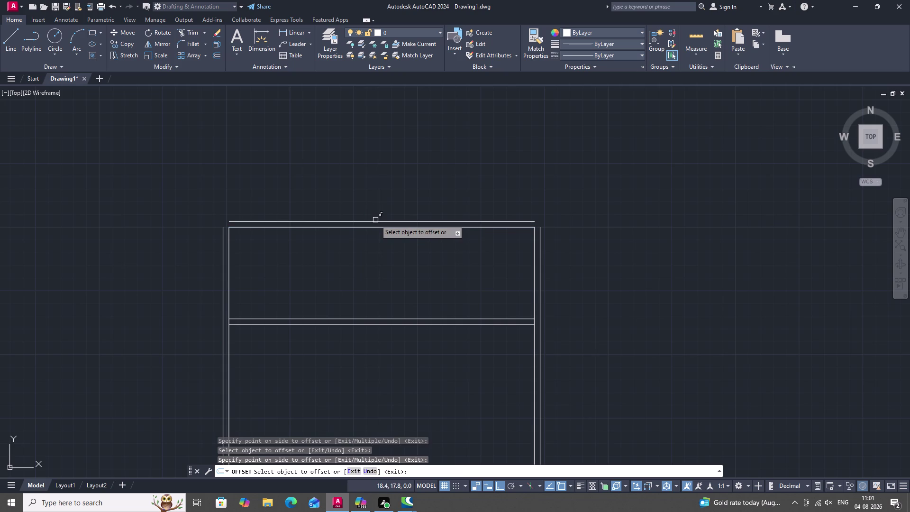
key(Escape)
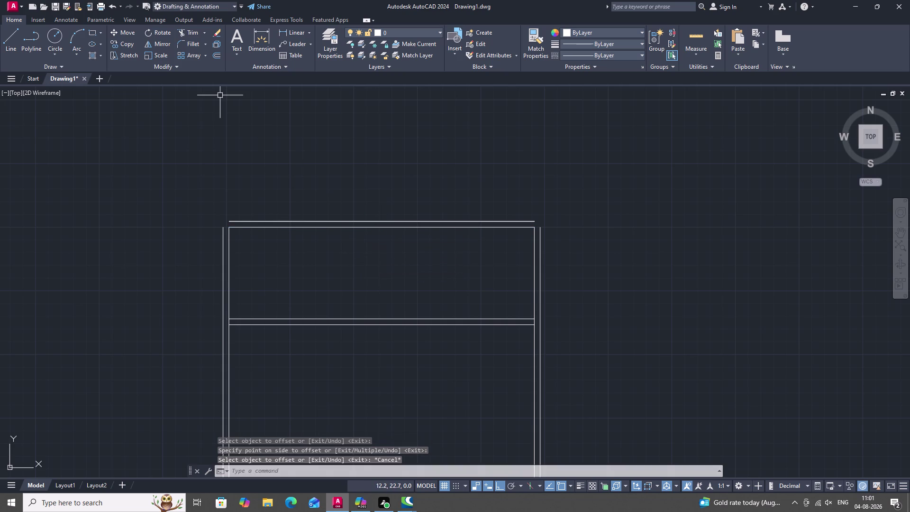
click(286, 30)
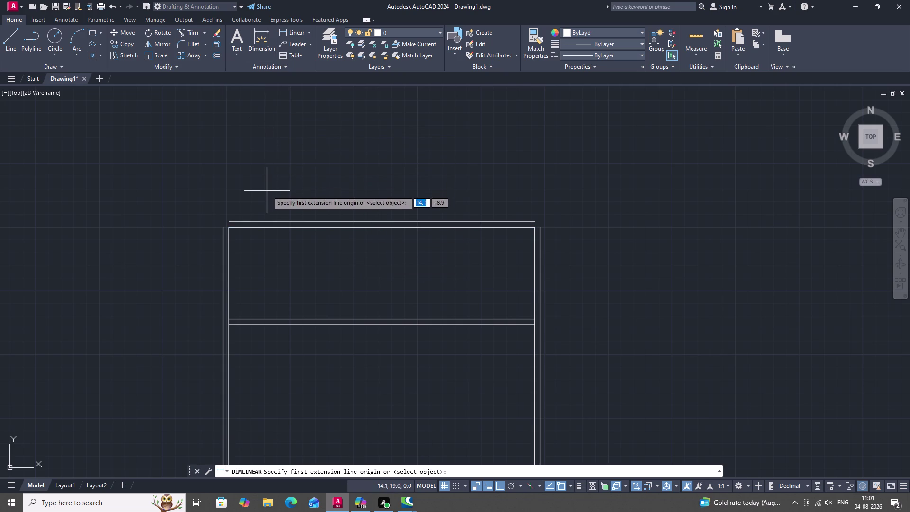
click(272, 221)
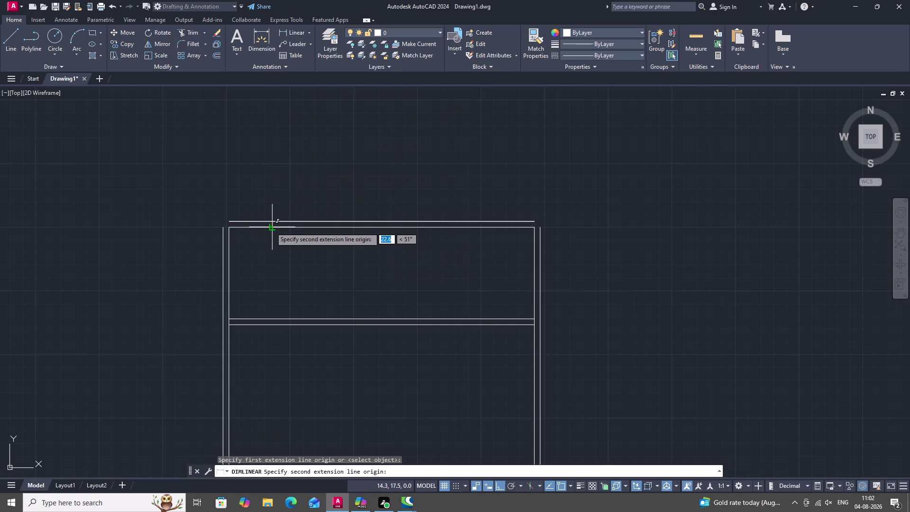
click(271, 227)
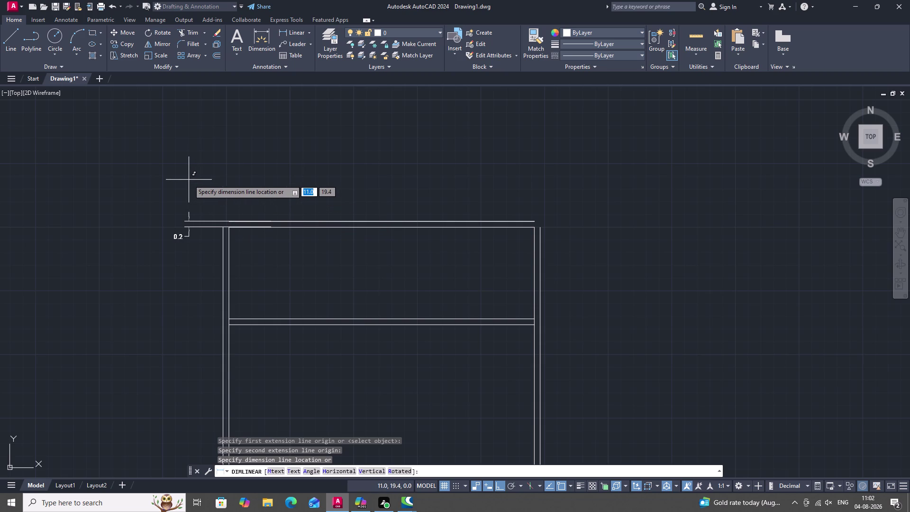
key(Escape)
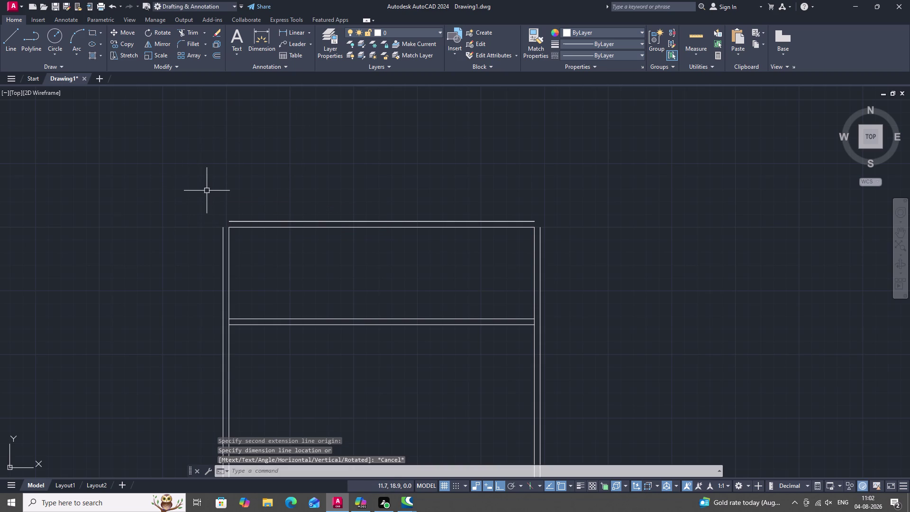
key(l)
key(space)
Draw a short vertical line upward from the frame's top-left corner.
click(222, 229)
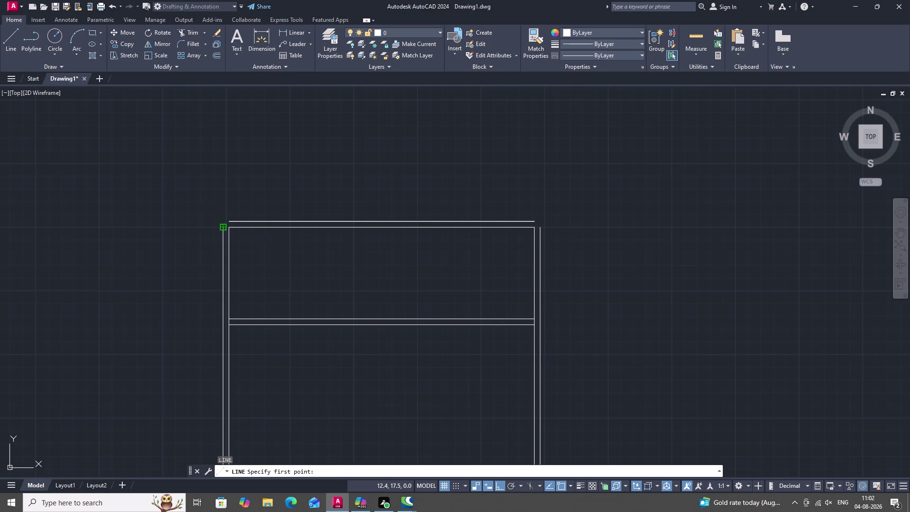
click(225, 208)
key(Escape)
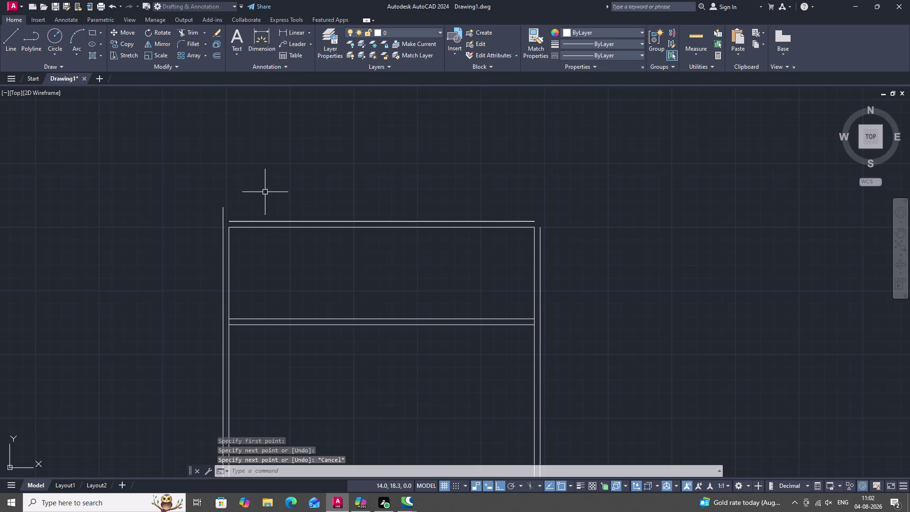
Dismiss the Materials Library message from a mistyped RC and cancel stray commands.
text(RC)
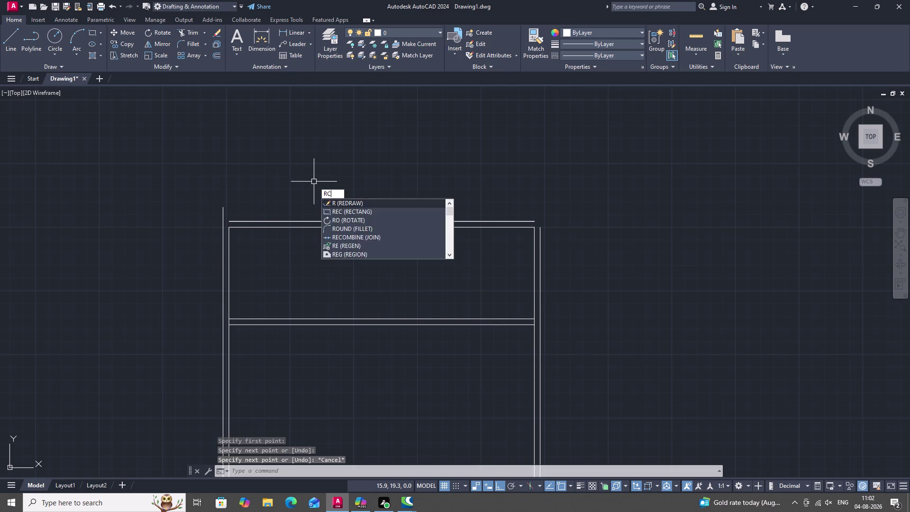
key(space)
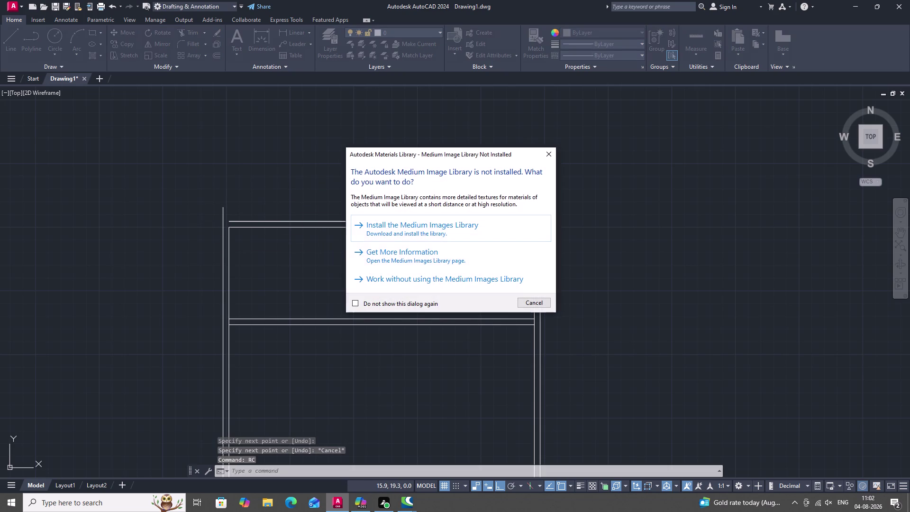
click(545, 154)
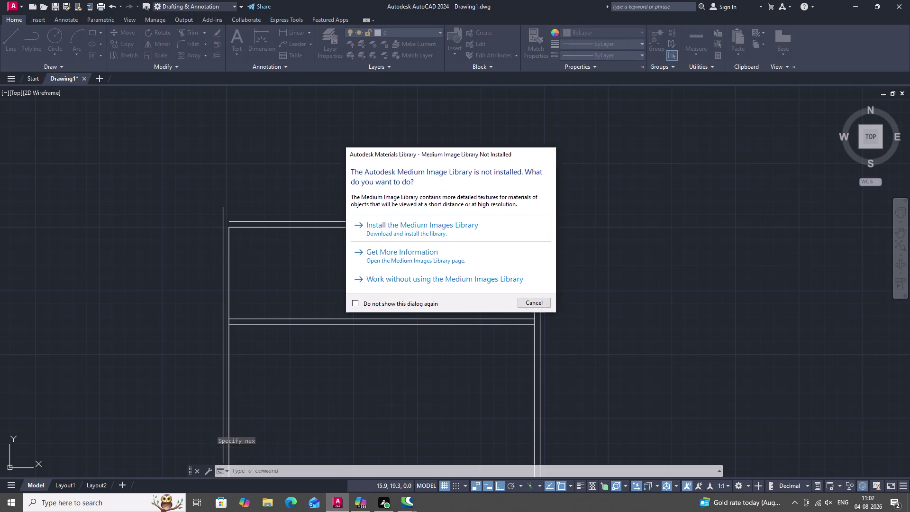
key(Escape)
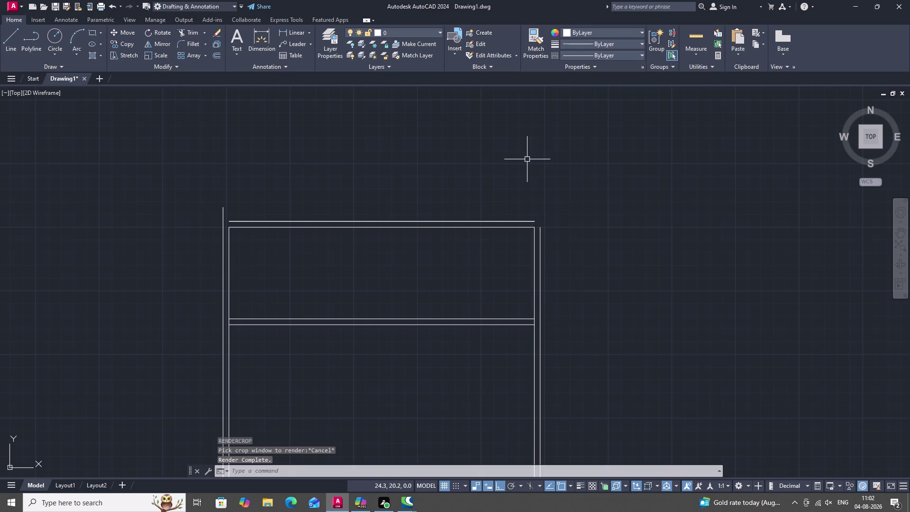
key(r)
text(X)
key(space)
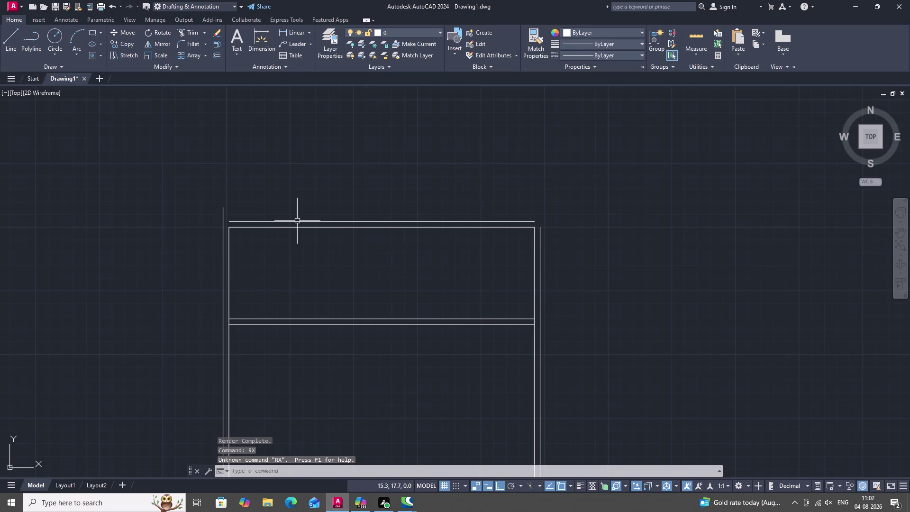
key(Escape)
key(Escape)
key(Escape)
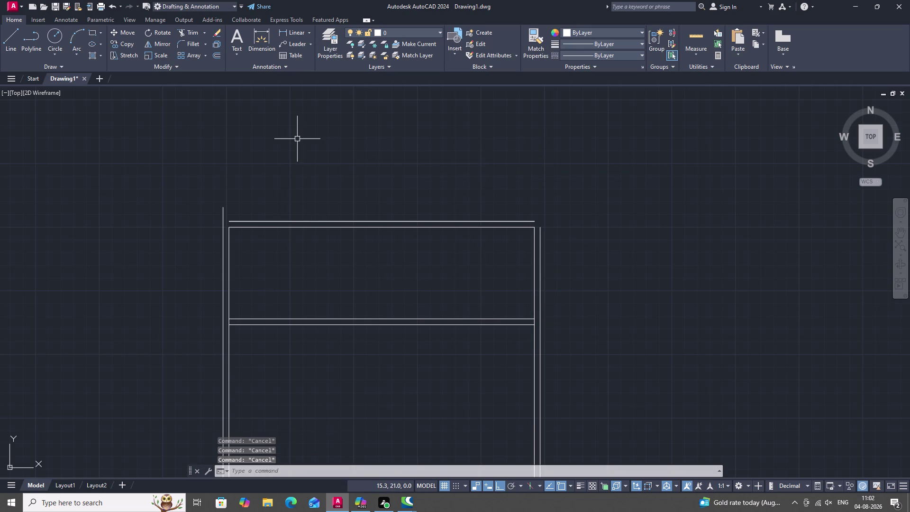
key(Escape)
Extend the top edge line to the frame's left side.
key(e)
text(X)
key(space)
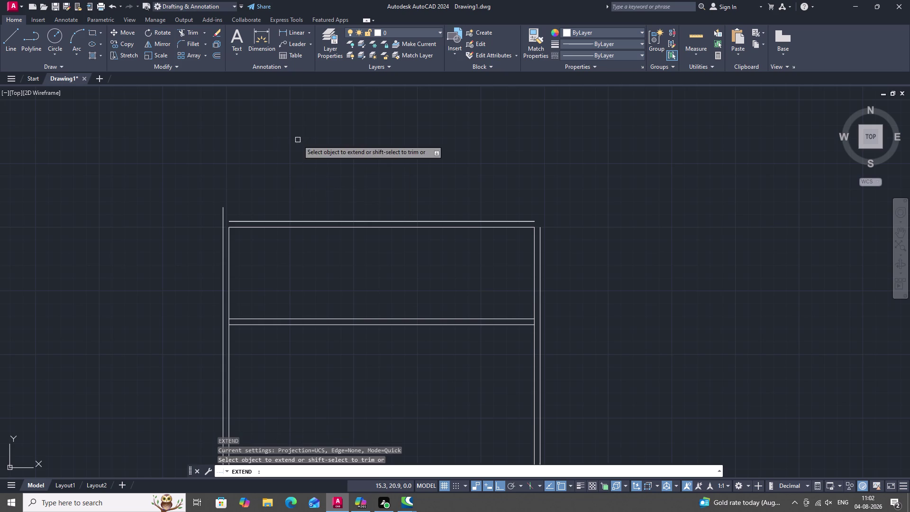
click(240, 216)
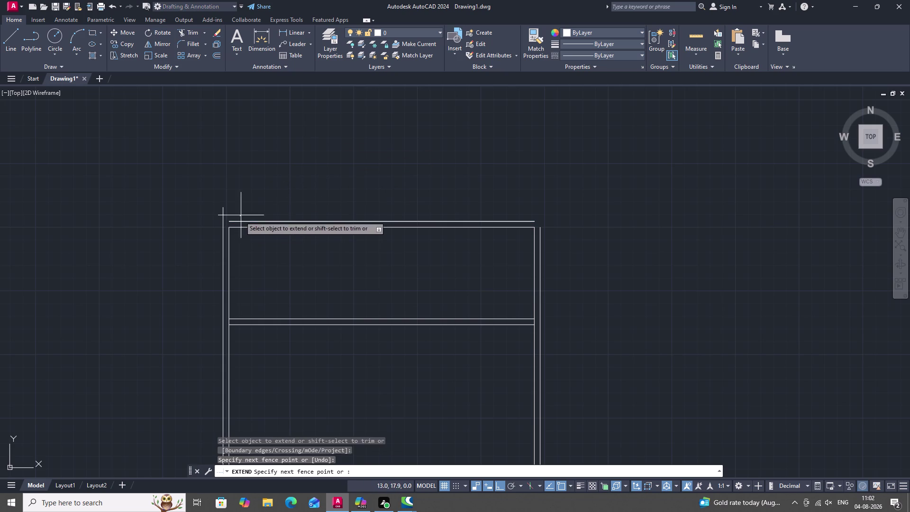
click(235, 222)
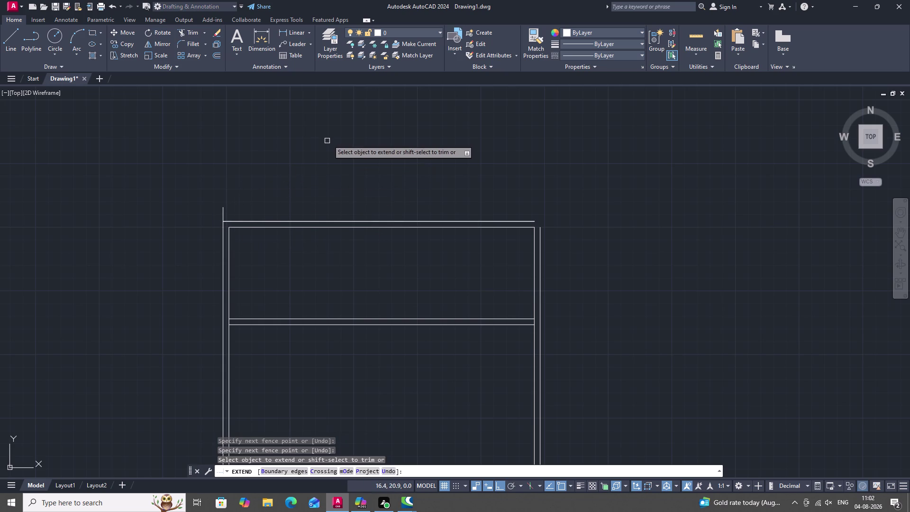
key(Escape)
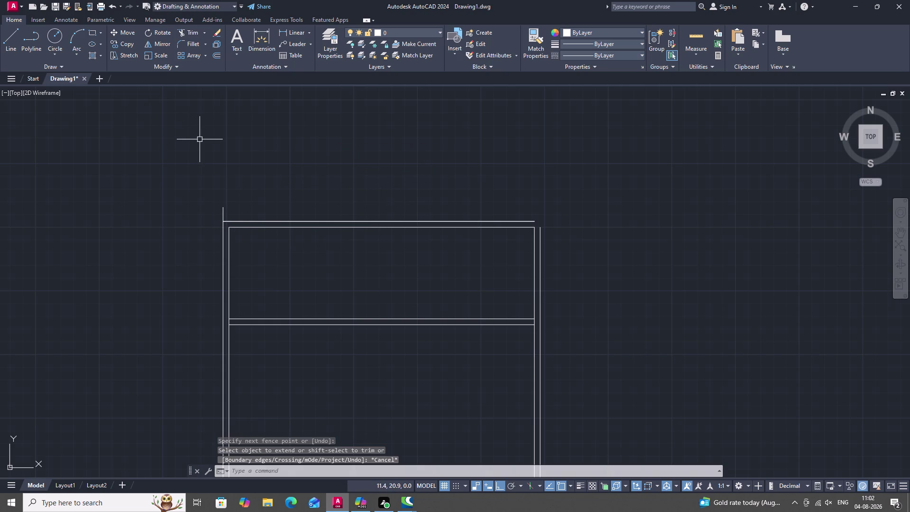
Trim away the stub above the frame's top-left corner.
key(t)
key(r)
key(space)
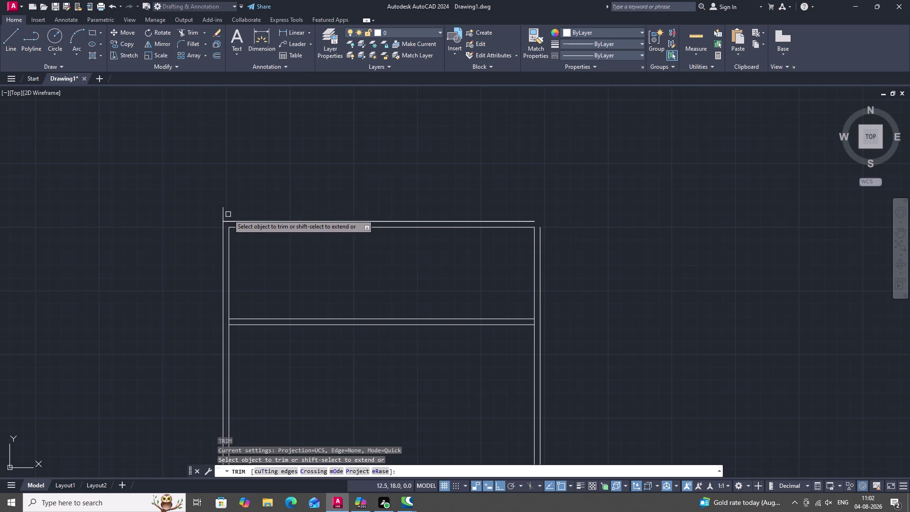
click(224, 213)
middle_drag(253, 183, 251, 151)
key(Escape)
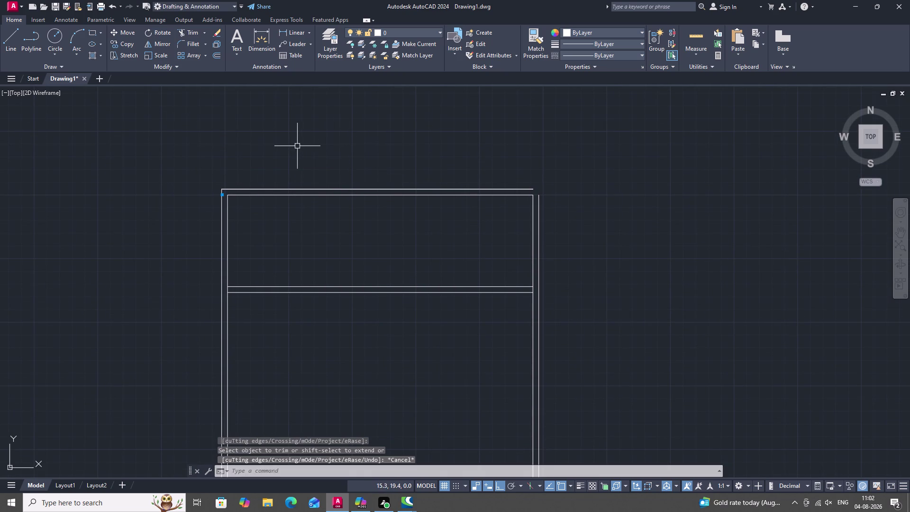
key(Escape)
key(Escape)
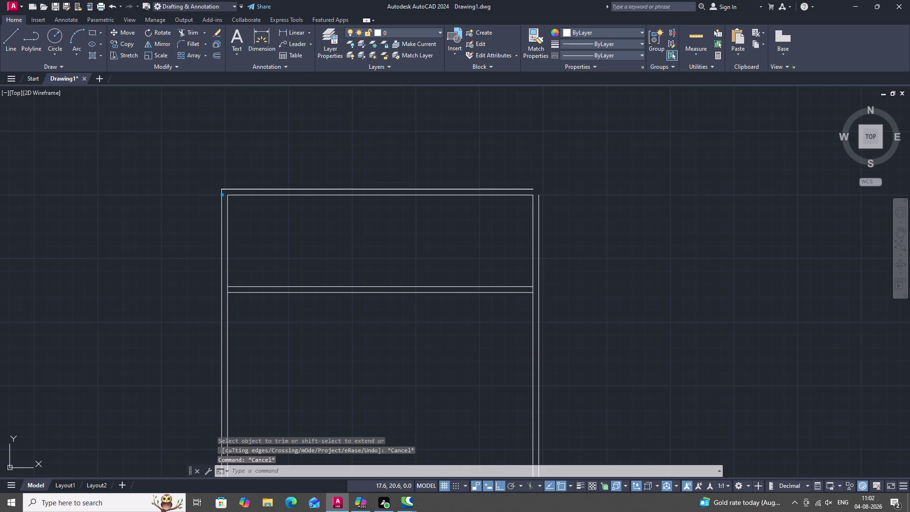
key(o)
key(space)
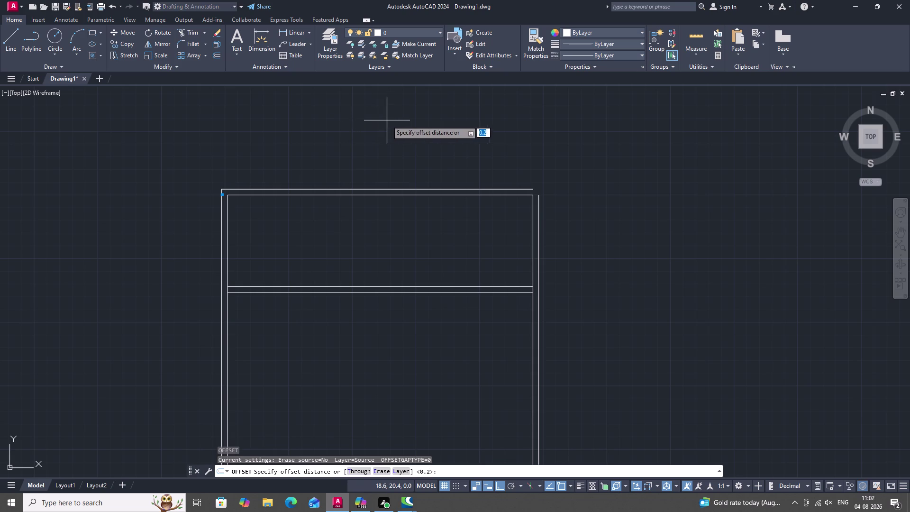
text(5,)
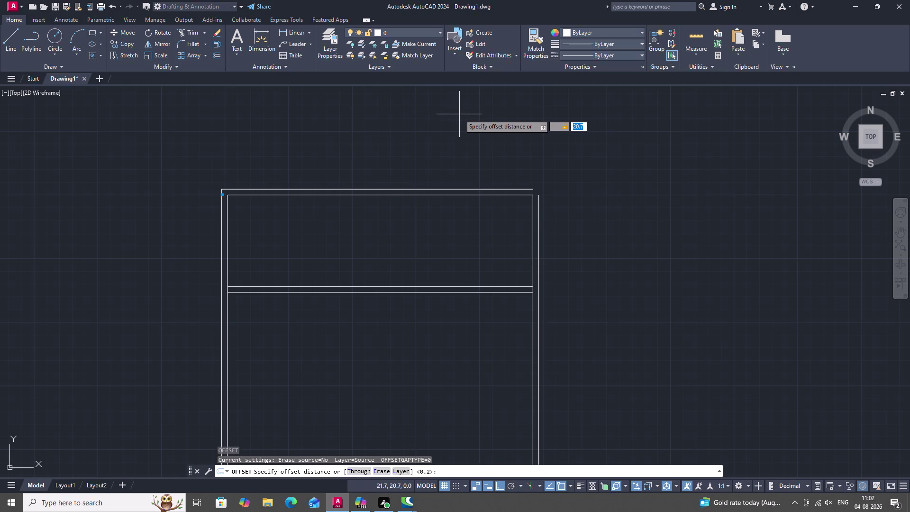
key(period)
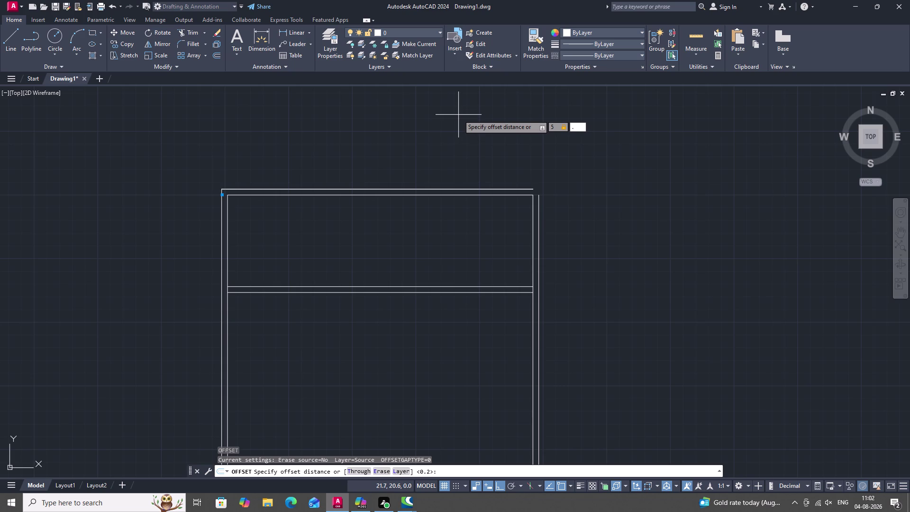
key(BackSpace)
key(BackSpace)
key(BackSpace)
key(5)
key(period)
key(2)
key(5)
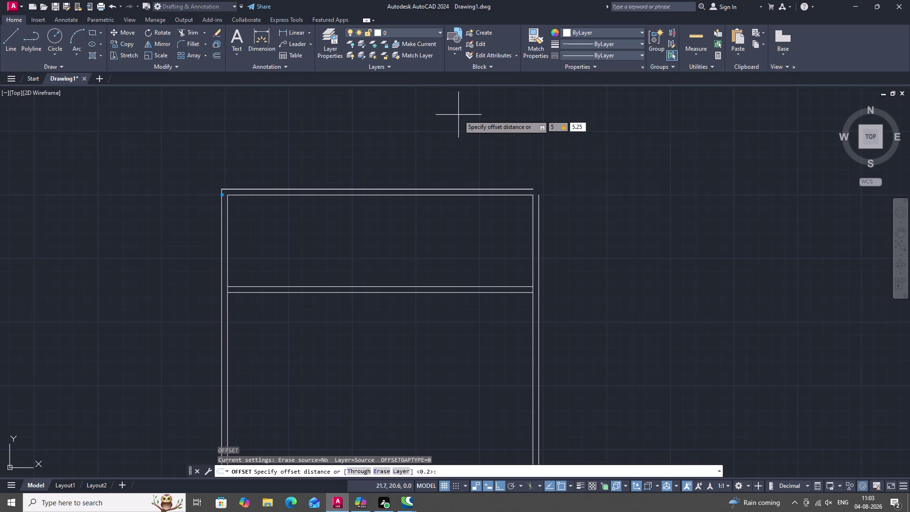
key(space)
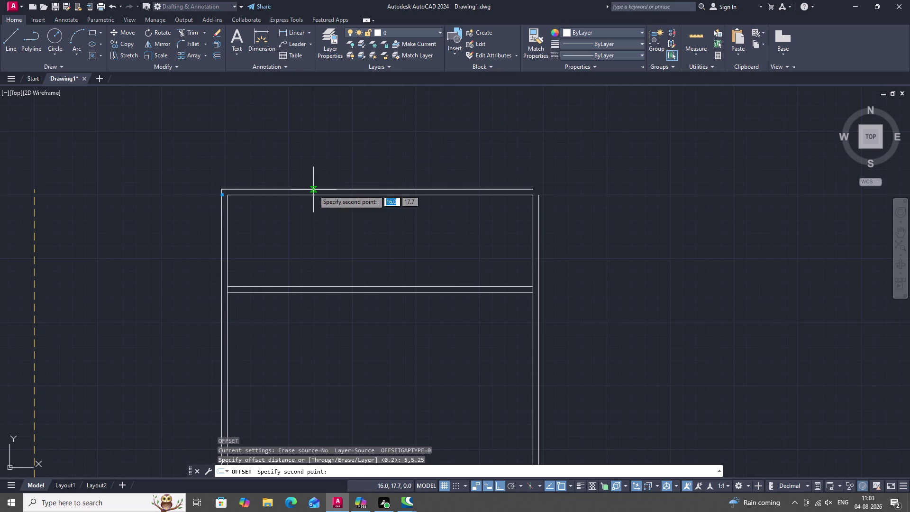
key(space)
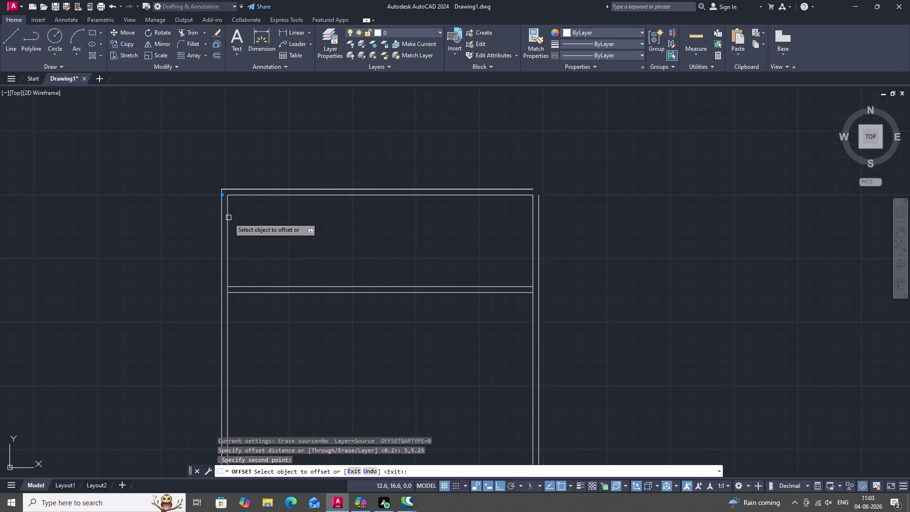
key(space)
key(space)
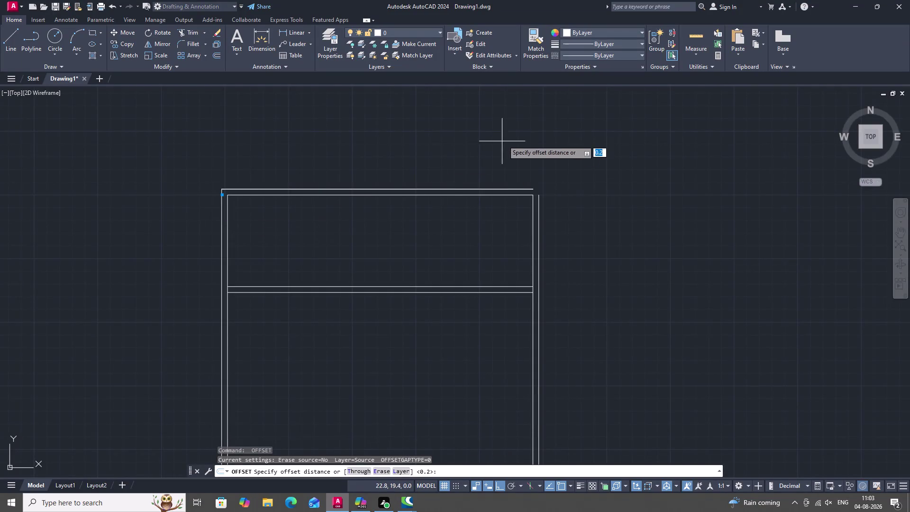
key(5)
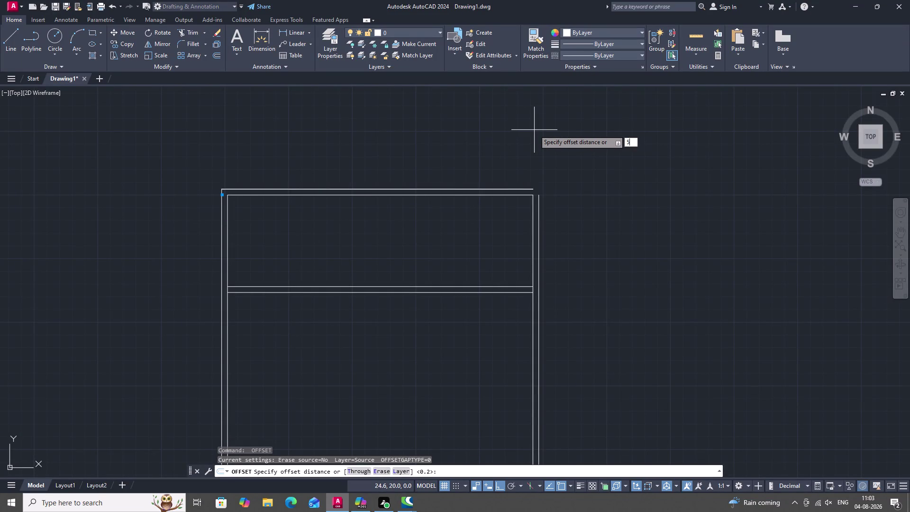
key(period)
key(2)
key(5)
key(space)
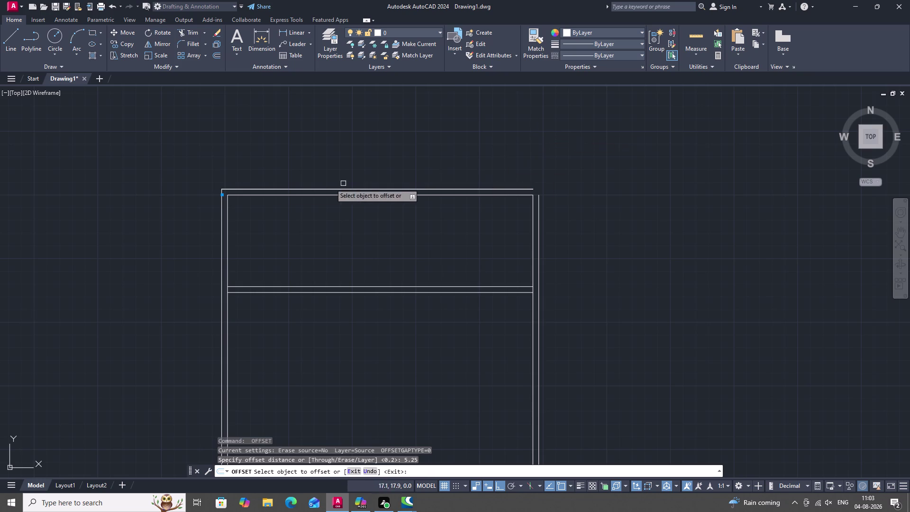
click(228, 210)
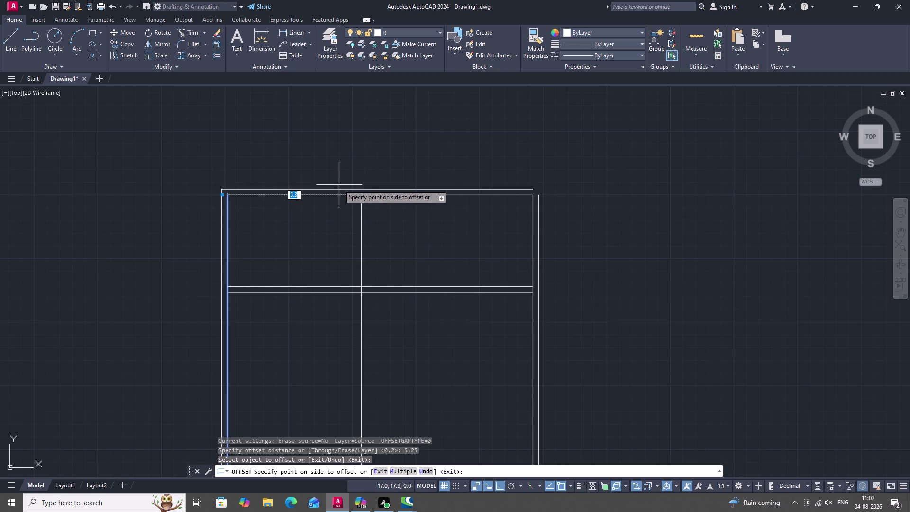
key(Escape)
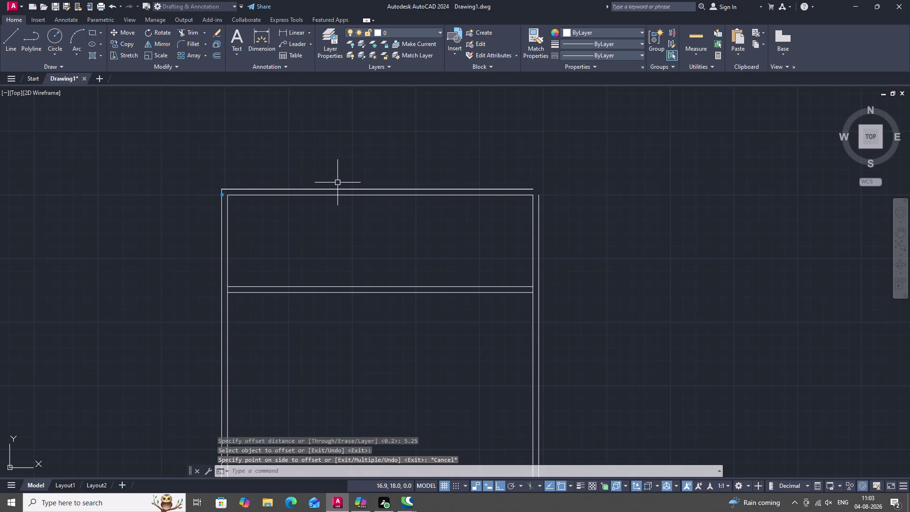
key(u)
key(n)
key(space)
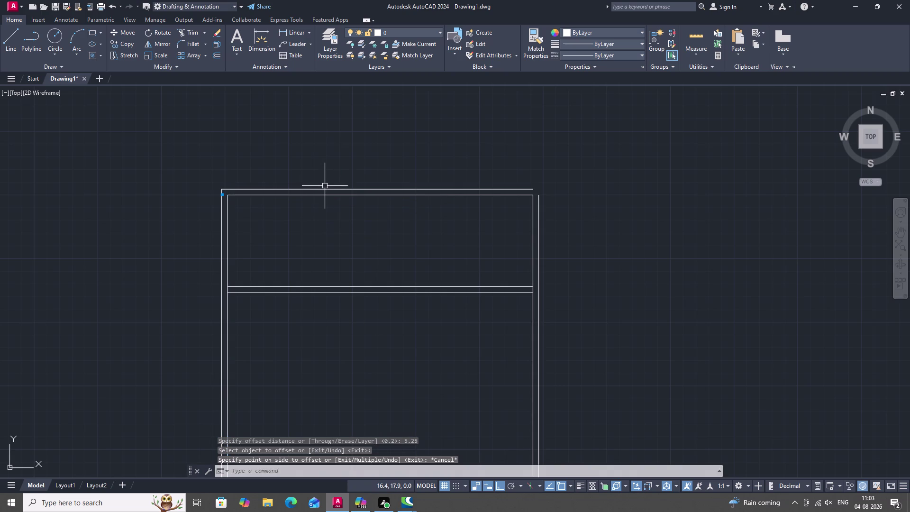
Set the drawing length precision to 0.00, reopening Drawing Units after an accidental escape.
click(391, 203)
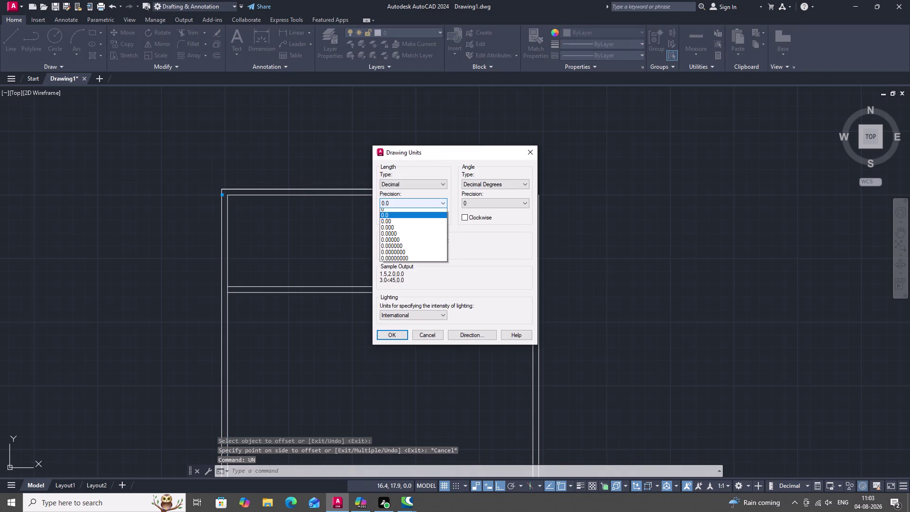
click(392, 223)
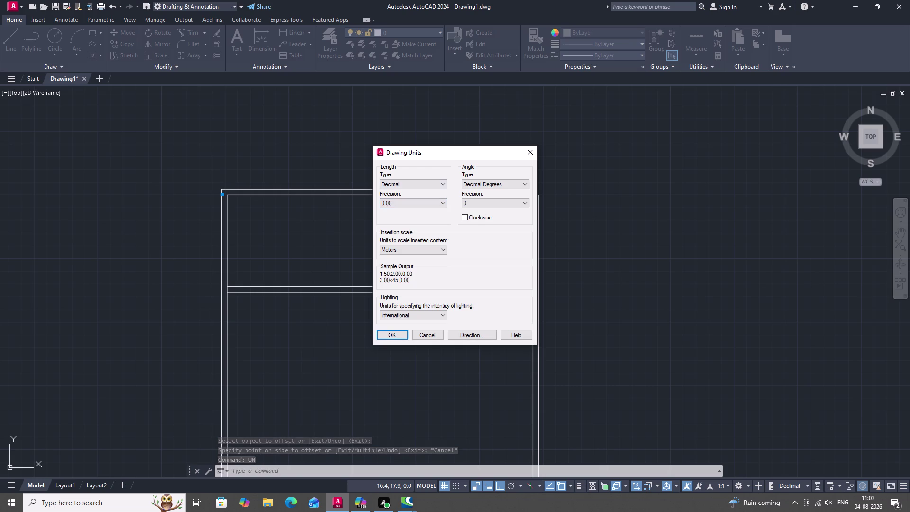
key(Escape)
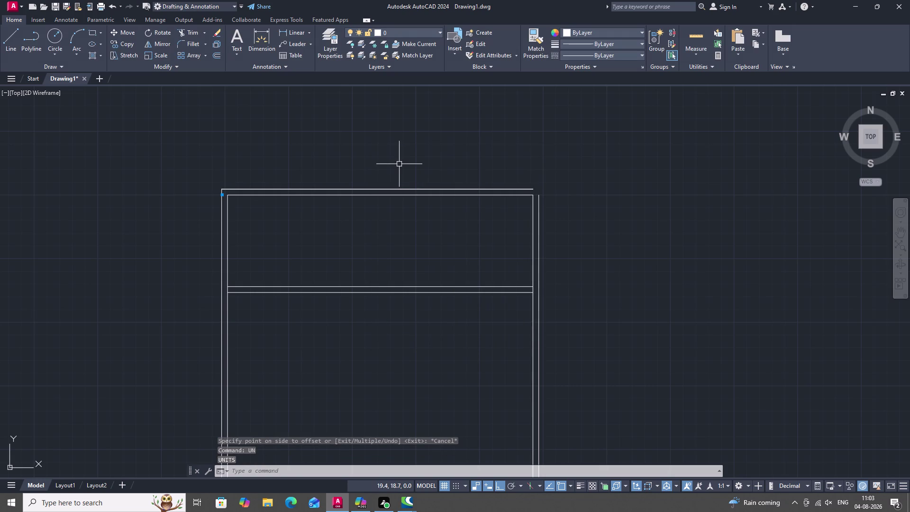
key(u)
key(n)
key(space)
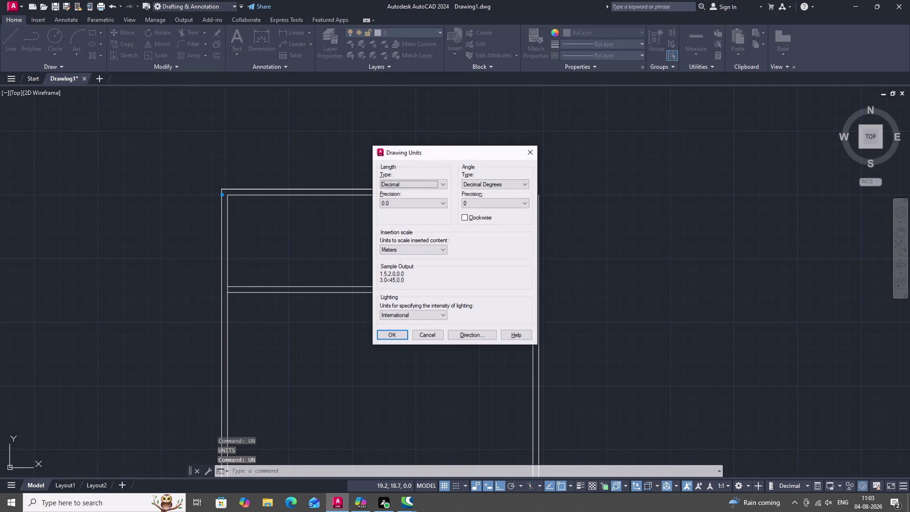
click(410, 202)
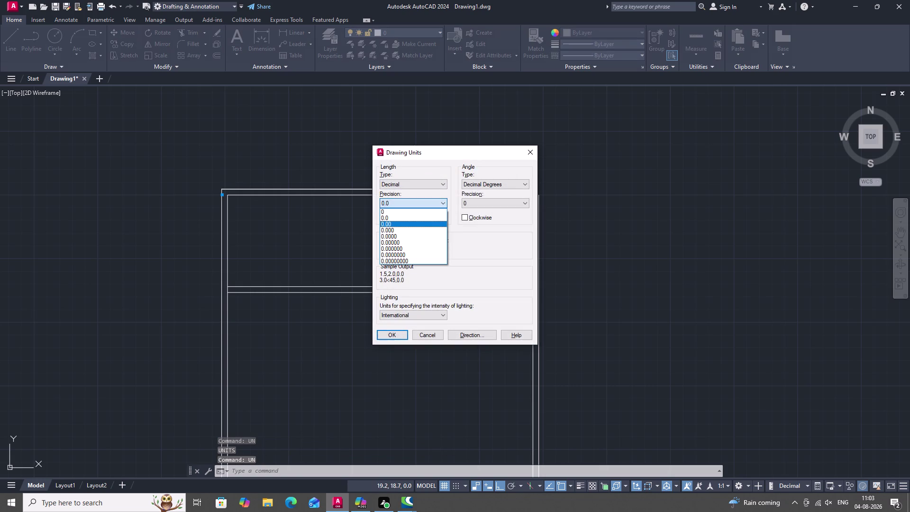
click(400, 225)
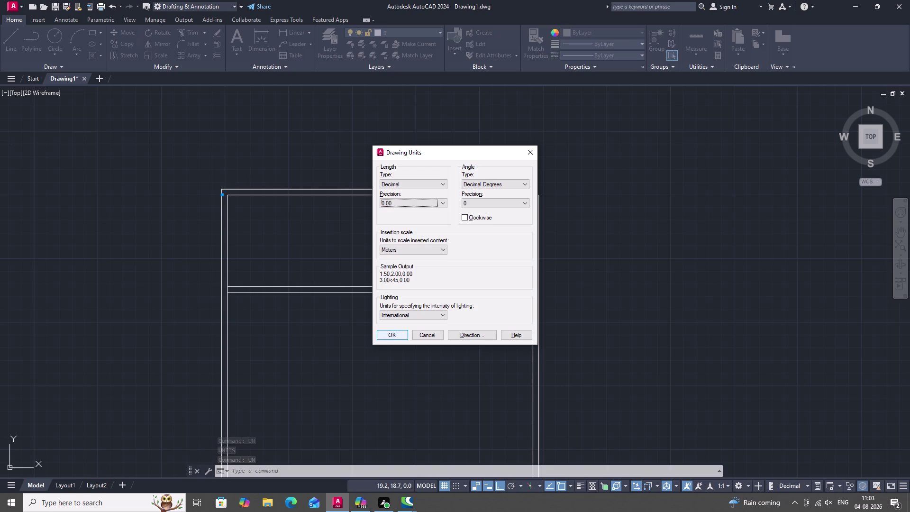
click(394, 331)
text(D)
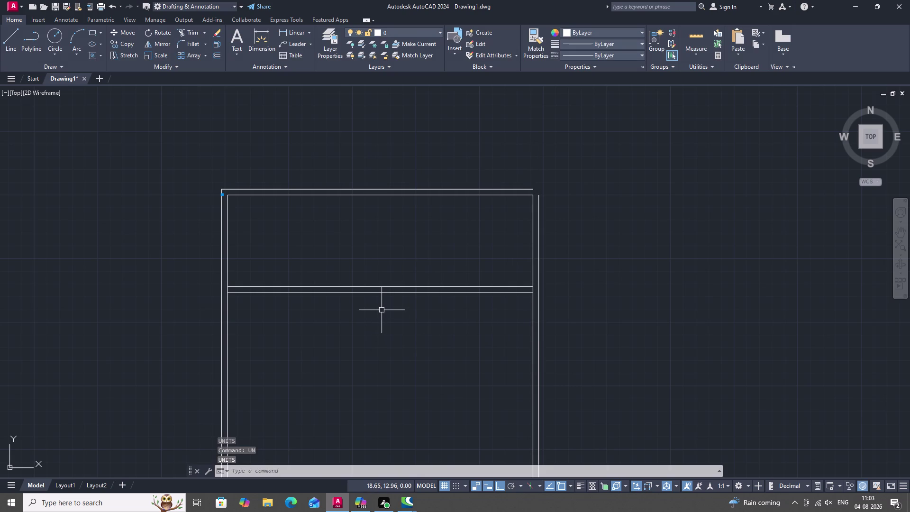
key(space)
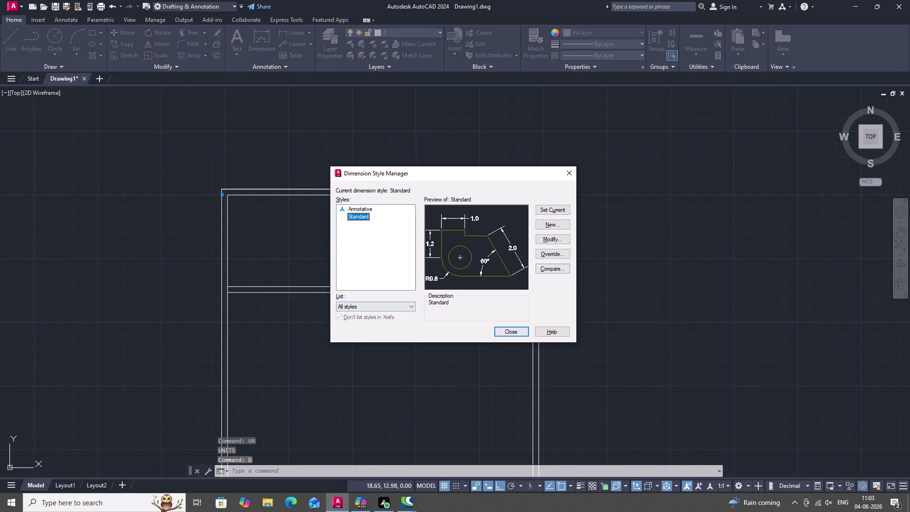
Set the Standard dimension style's primary units precision to 0.00 and close the manager.
click(558, 240)
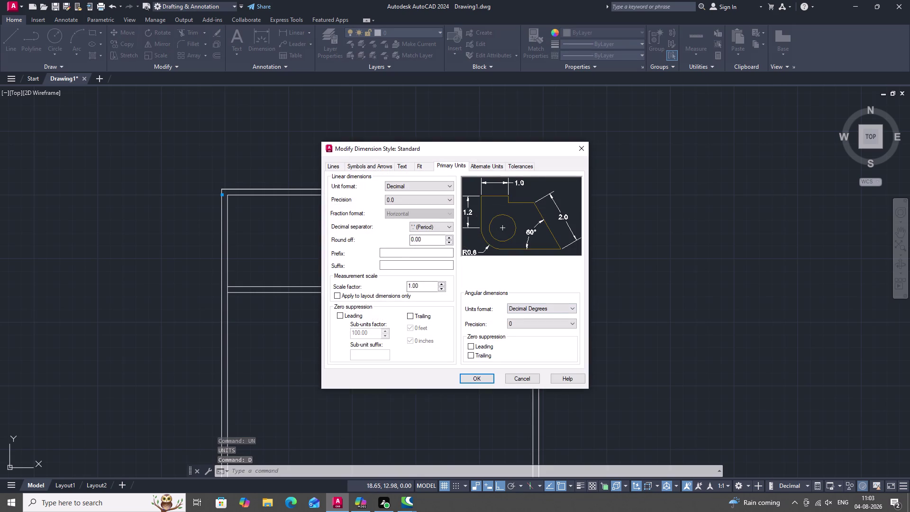
click(429, 199)
click(425, 221)
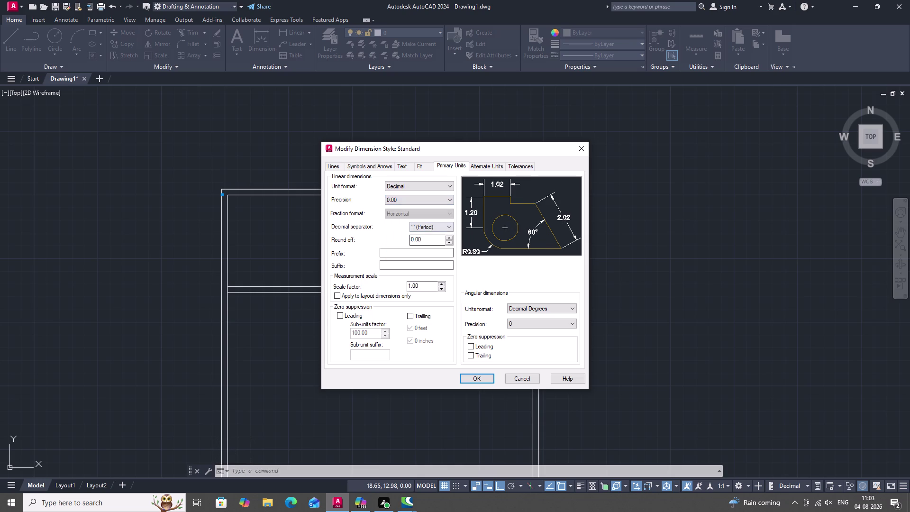
click(471, 378)
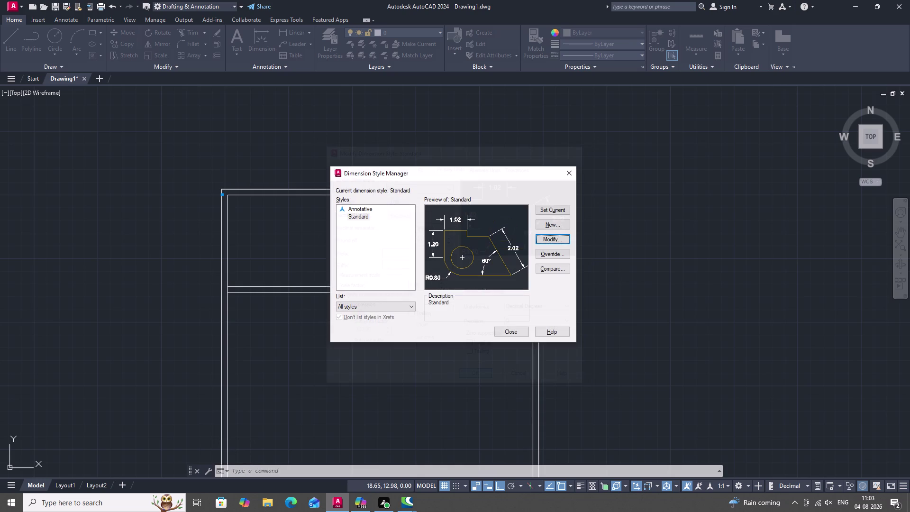
click(514, 330)
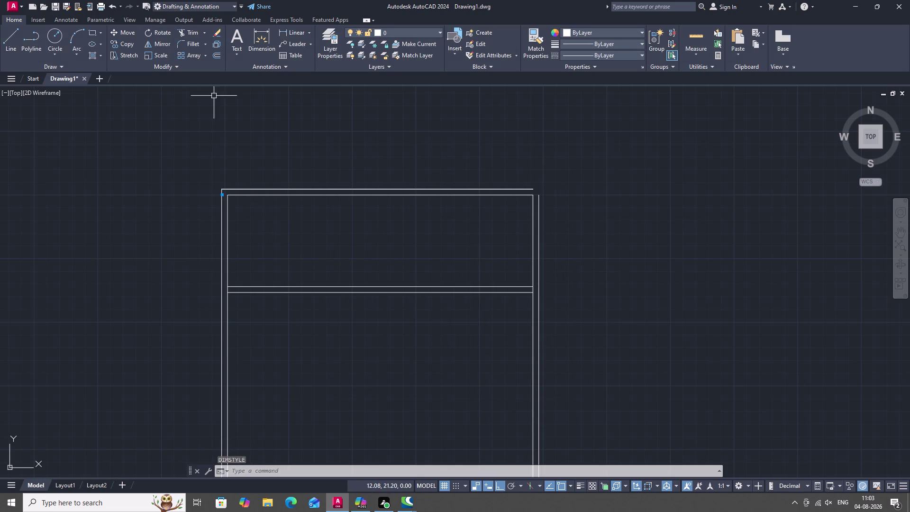
click(295, 31)
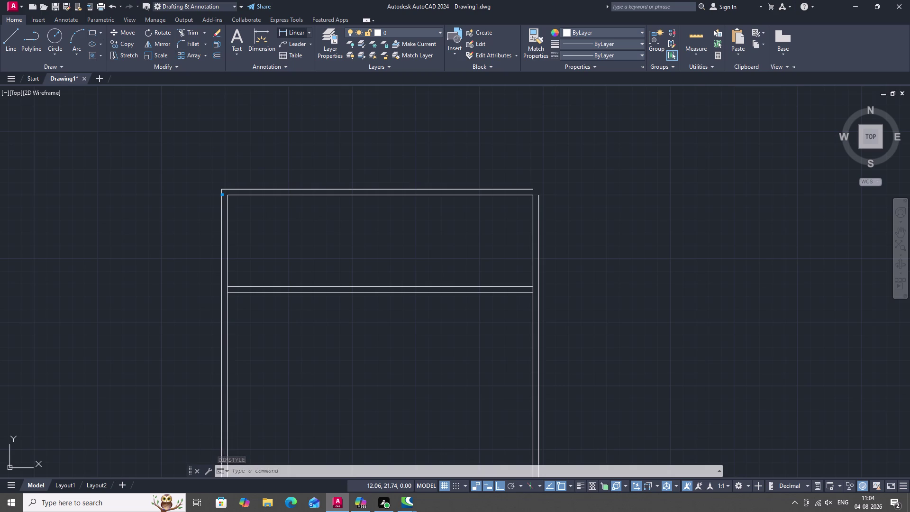
scroll(up, 3)
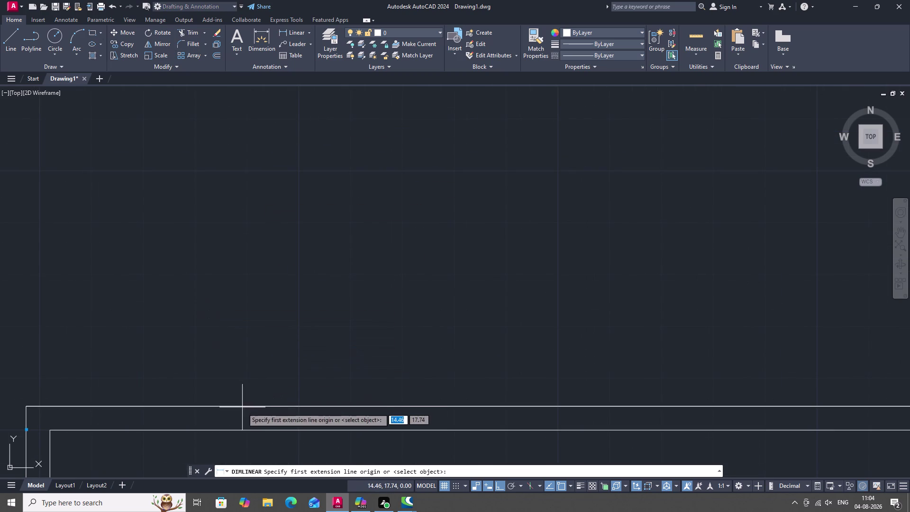
click(249, 430)
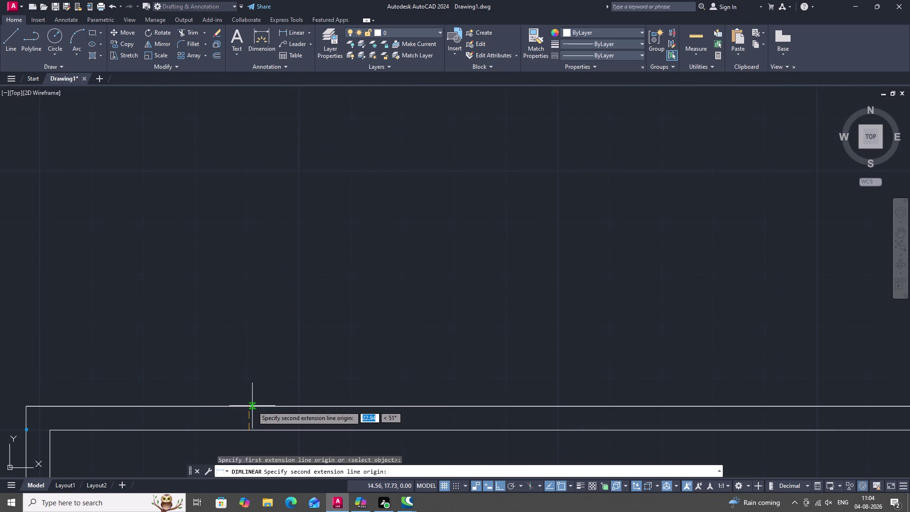
click(252, 405)
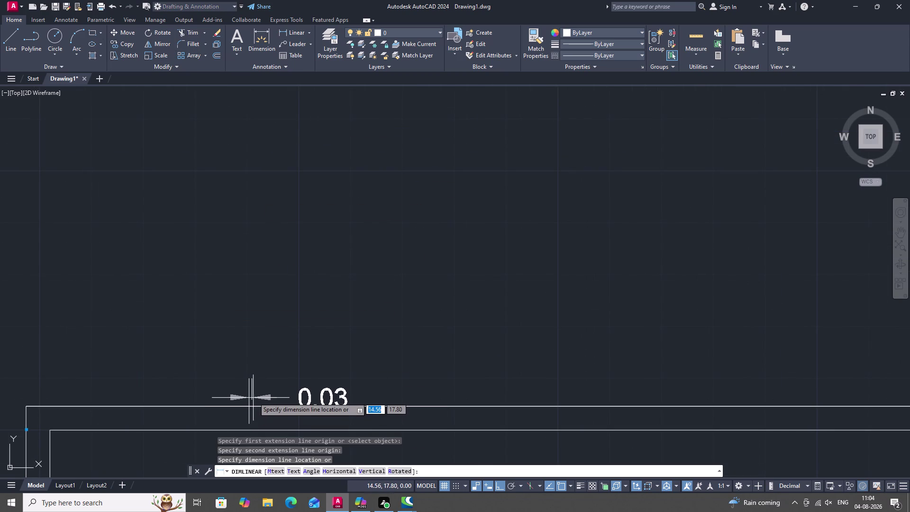
middle_drag(252, 381, 319, 226)
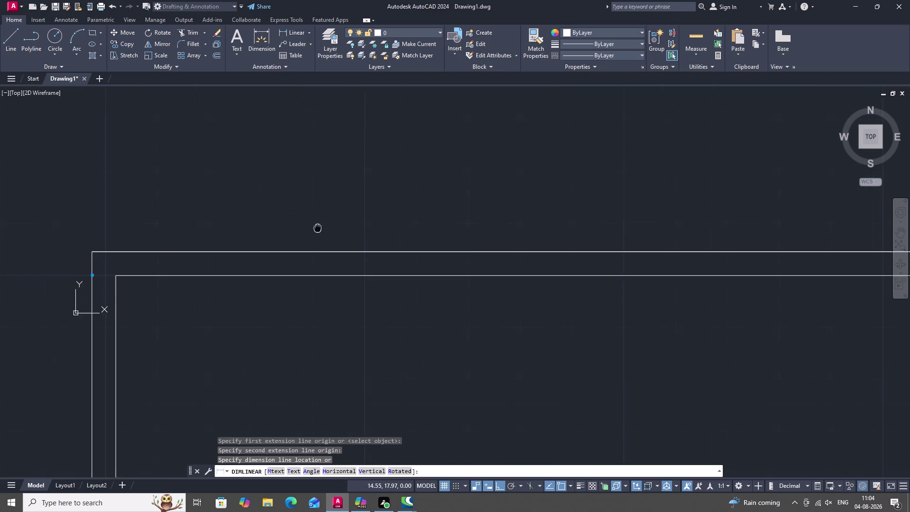
middle_drag(319, 227, 319, 225)
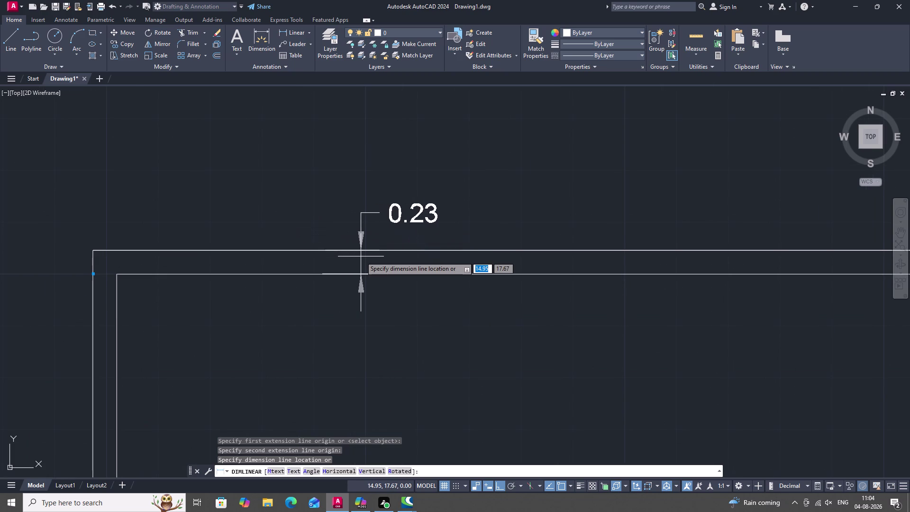
key(Escape)
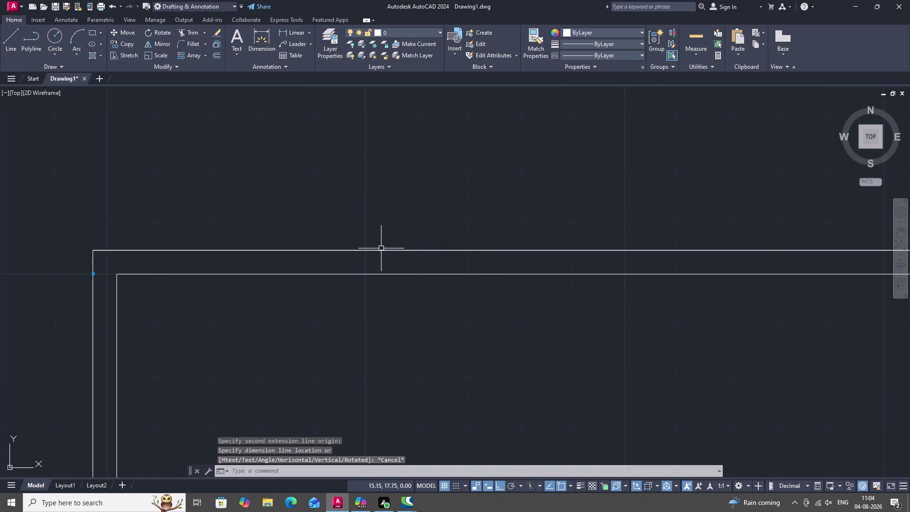
scroll(down, 3)
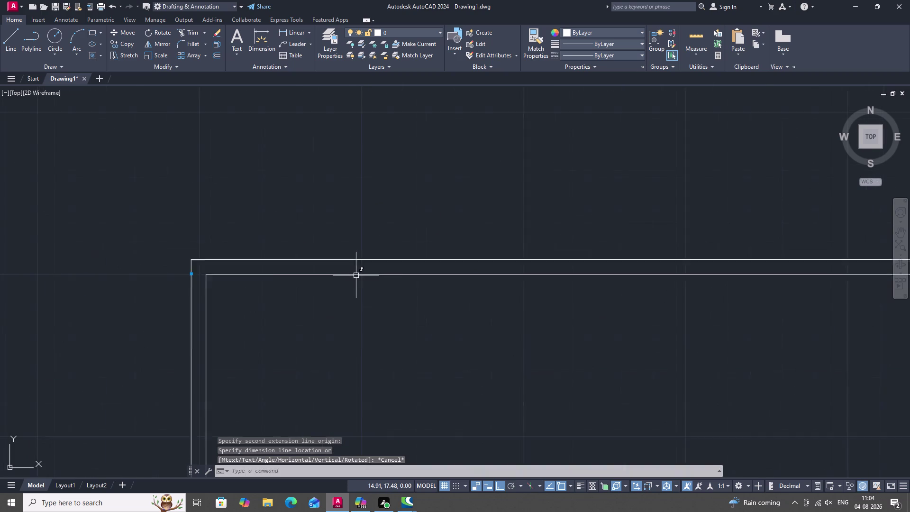
middle_click(356, 276)
click(355, 276)
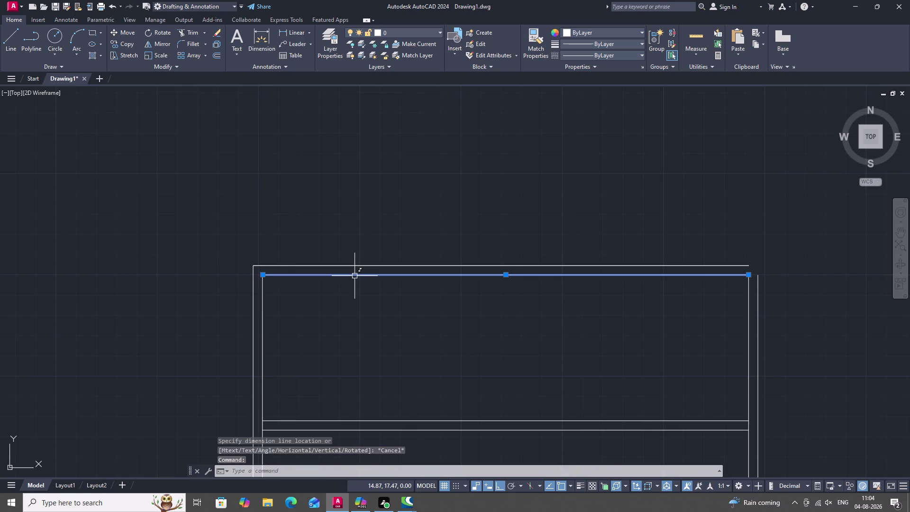
Delete the old inner top line and try a 0.23 offset distance.
key(Delete)
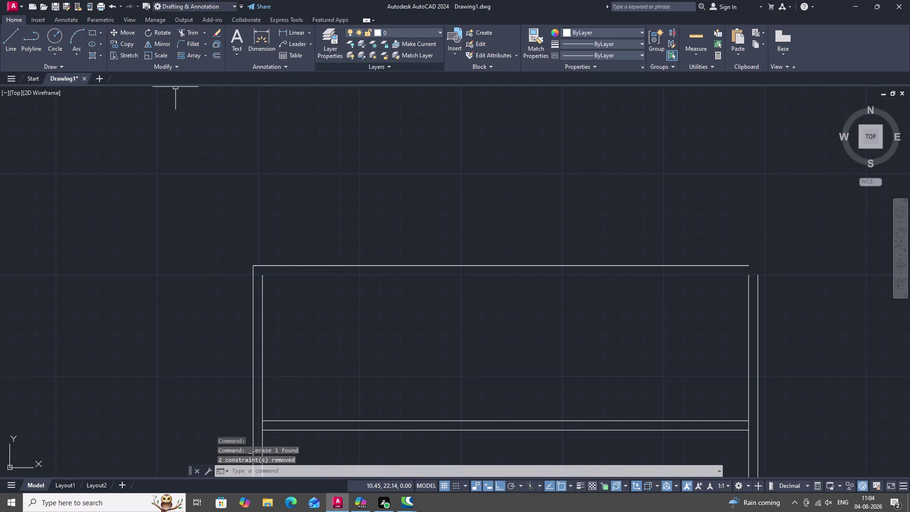
key(o)
key(space)
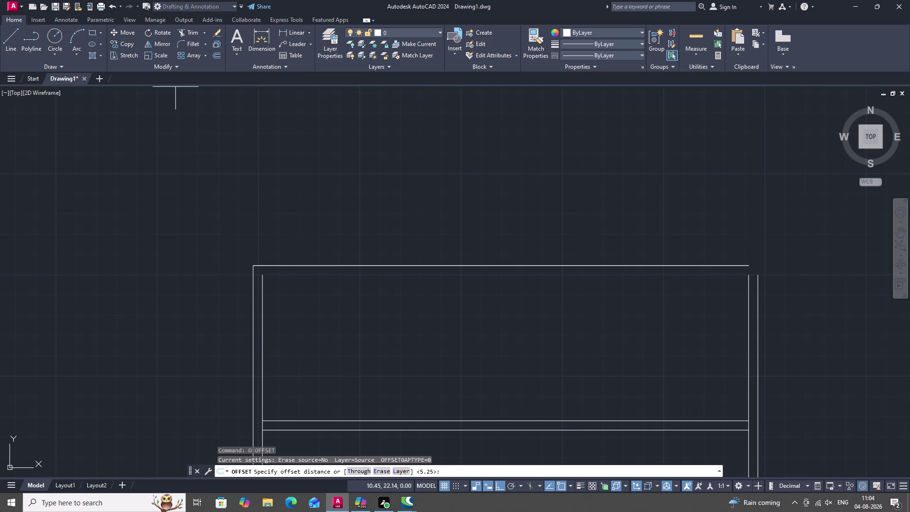
key(o)
key(period)
text(23)
key(space)
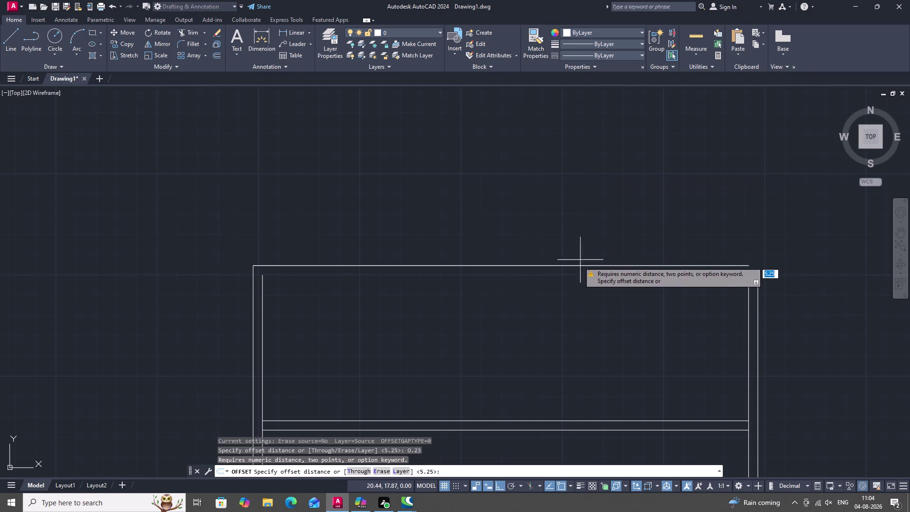
Offset the cabinet's top edge 0.23 units downward.
key(space)
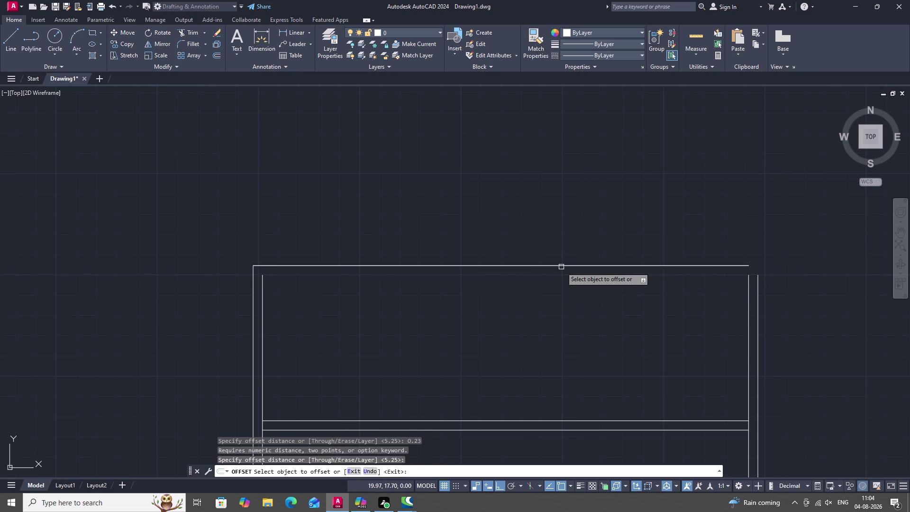
key(space)
key(space)
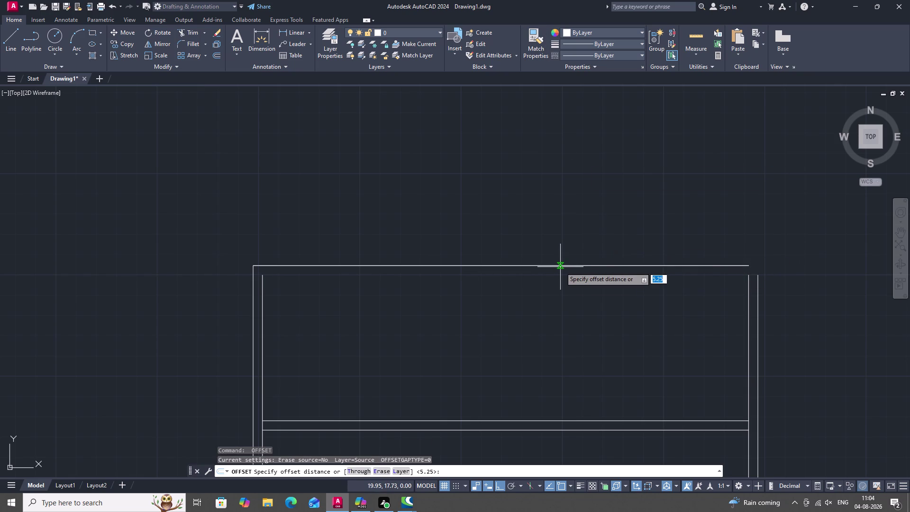
text(0.)
text(23)
key(space)
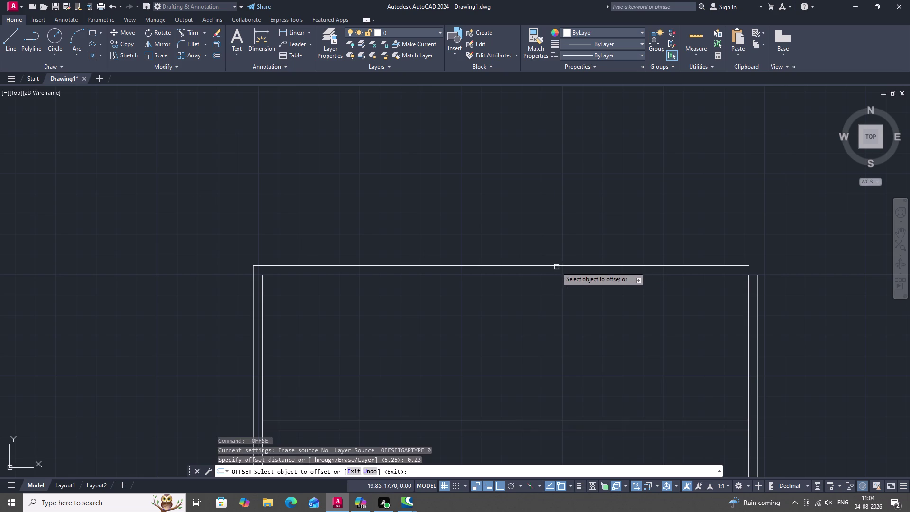
double_click(557, 267)
click(556, 279)
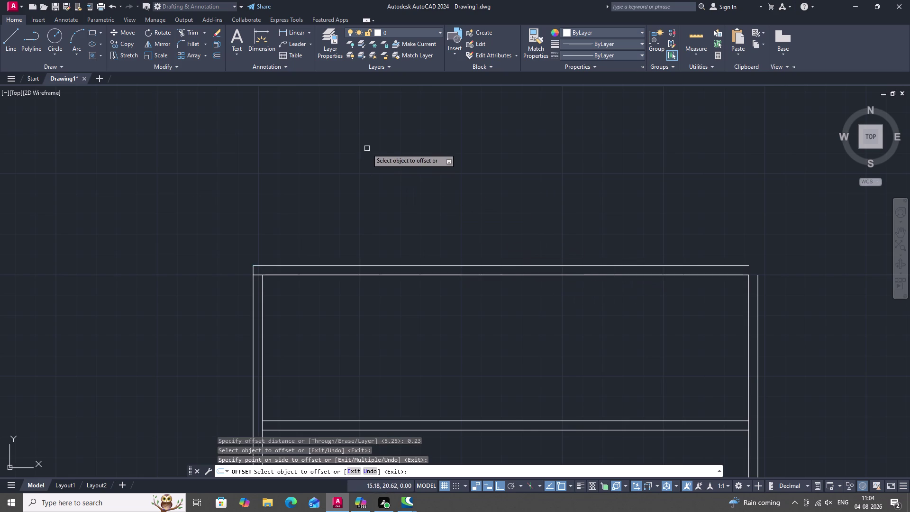
key(Escape)
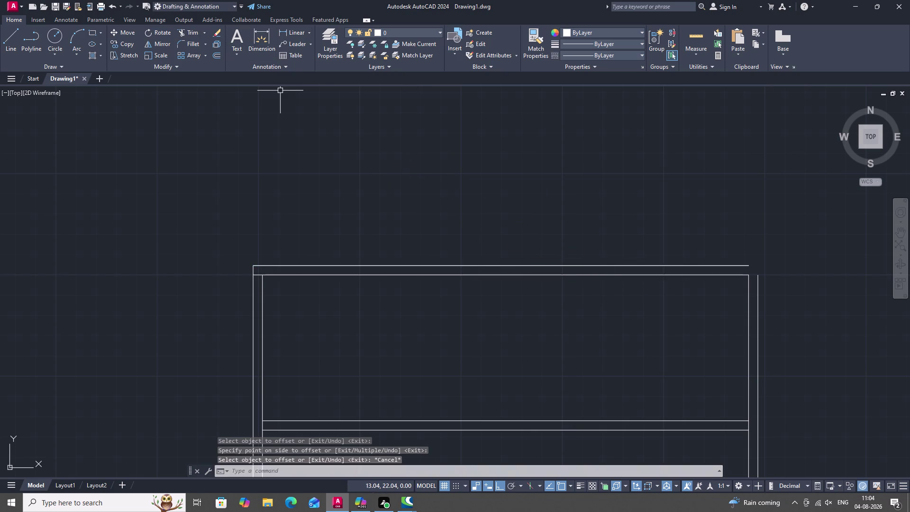
double_click(299, 29)
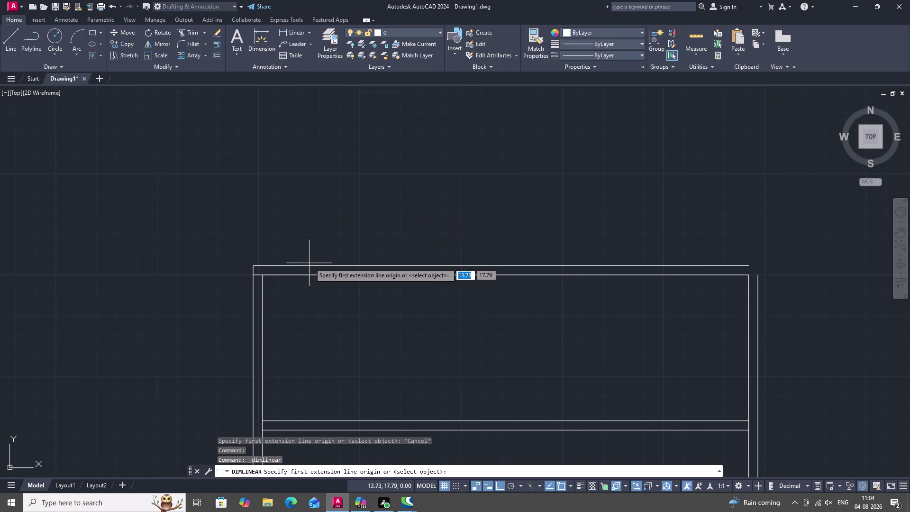
Measure the gap below the top edge and check the cabinet's left edge.
click(311, 266)
click(310, 276)
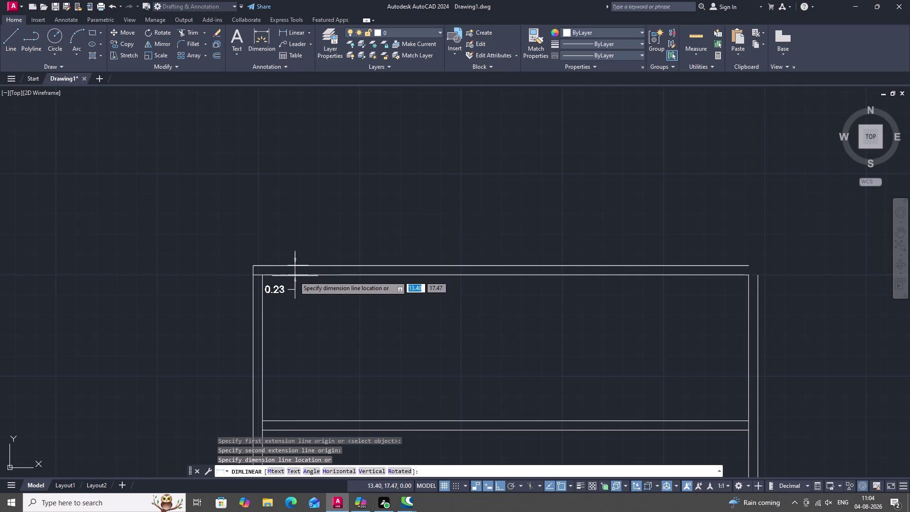
key(Escape)
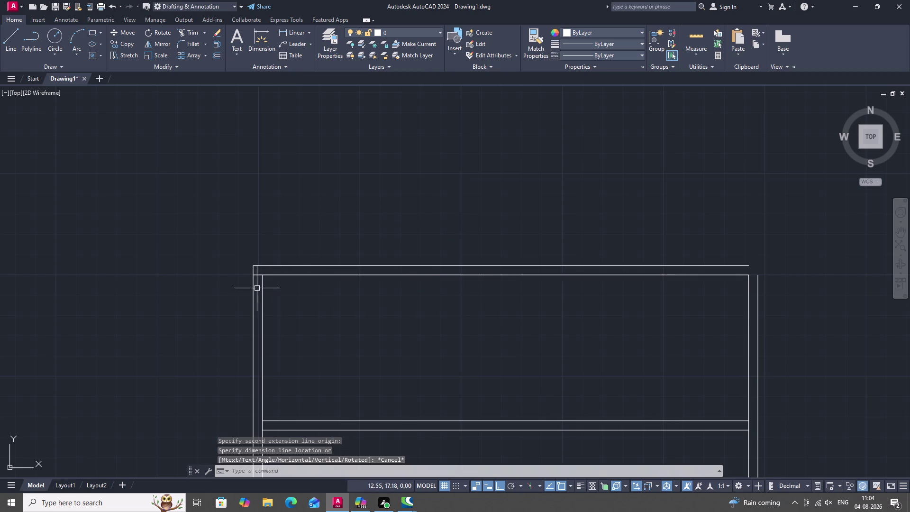
middle_drag(246, 290, 300, 192)
key(space)
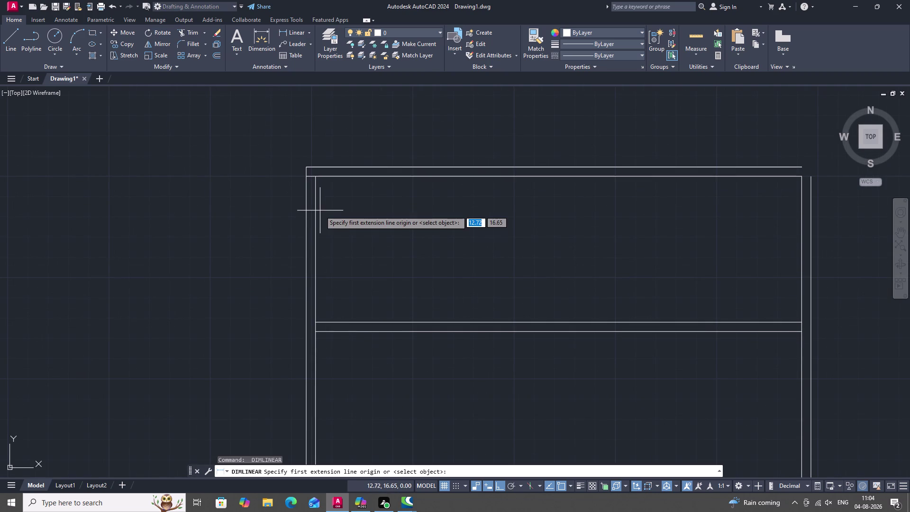
key(space)
click(305, 218)
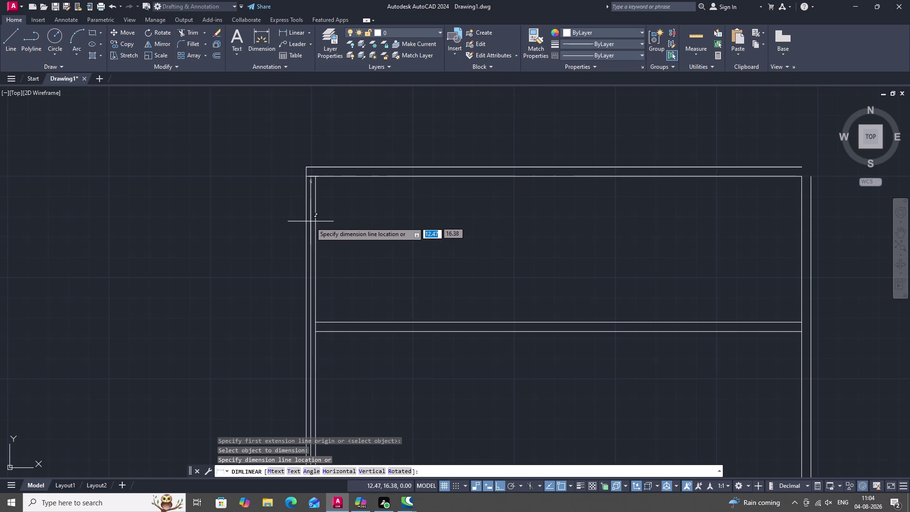
key(Escape)
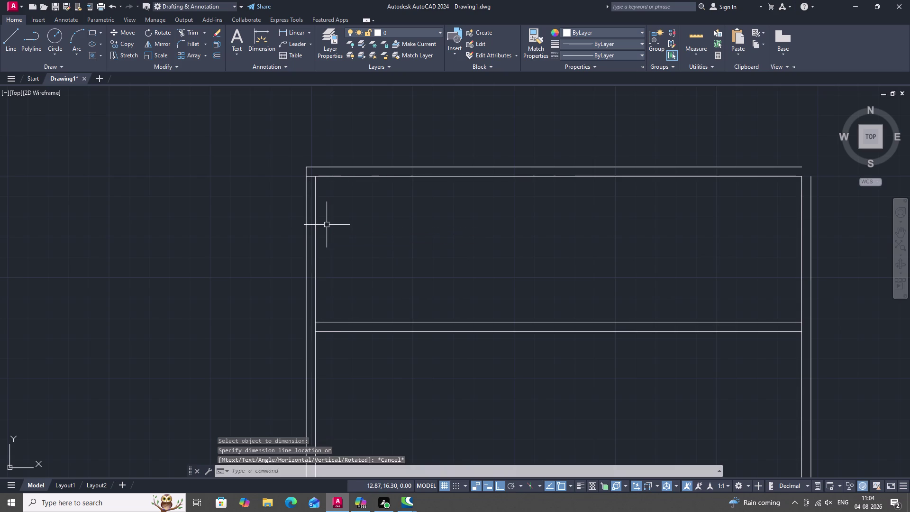
Offset the cabinet's left edge 0.23 units inward.
key(Escape)
key(o)
key(space)
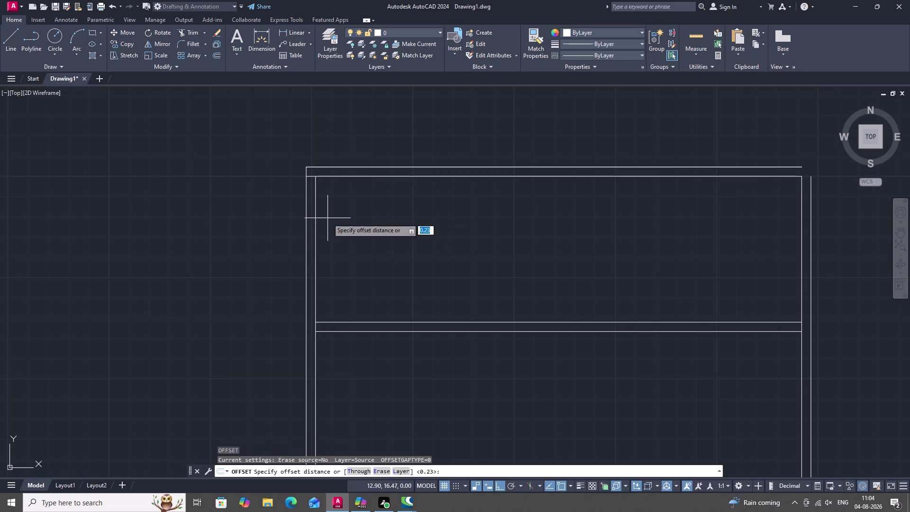
key(space)
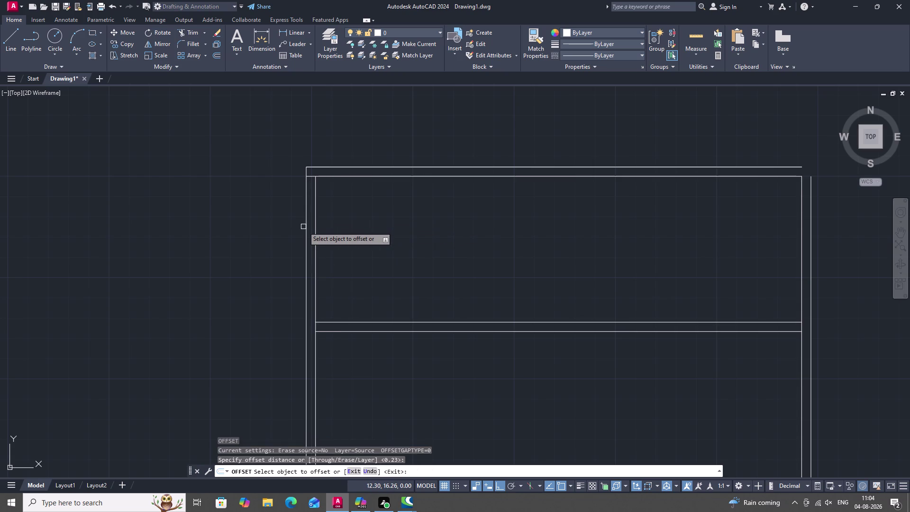
click(306, 228)
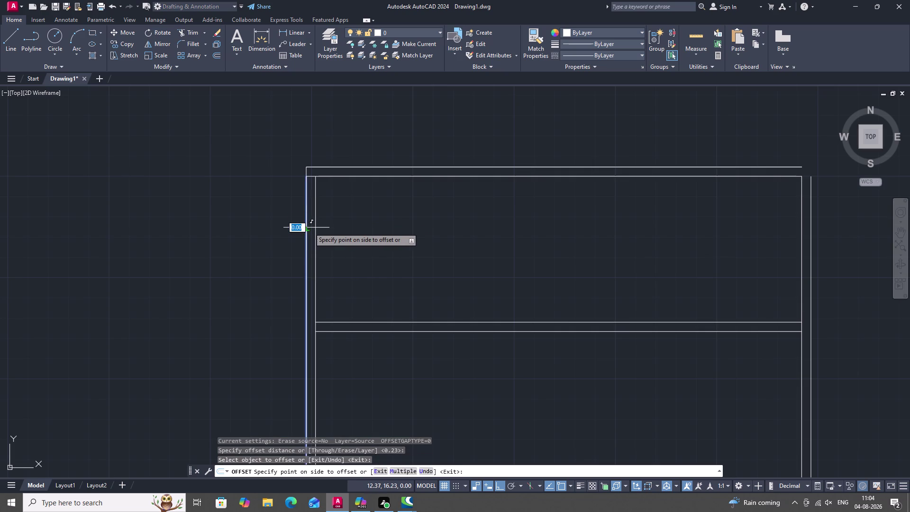
click(315, 227)
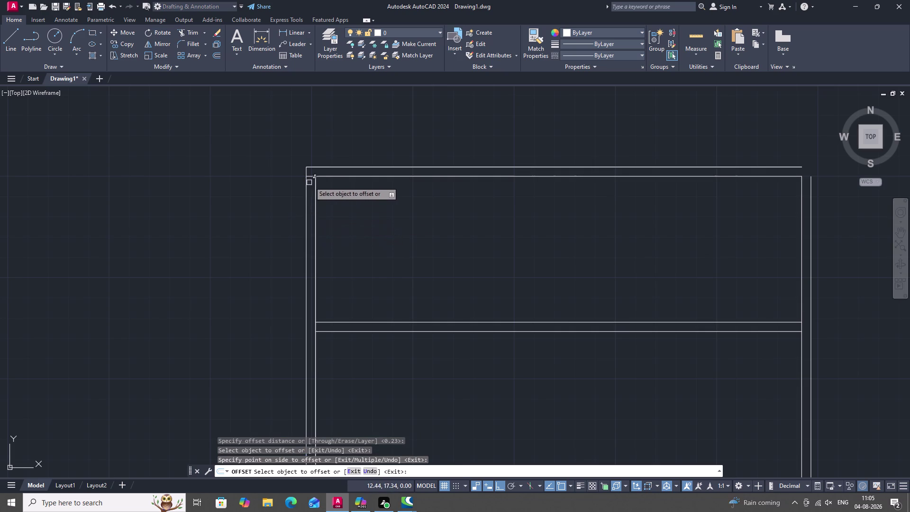
key(Escape)
key(t)
key(r)
key(space)
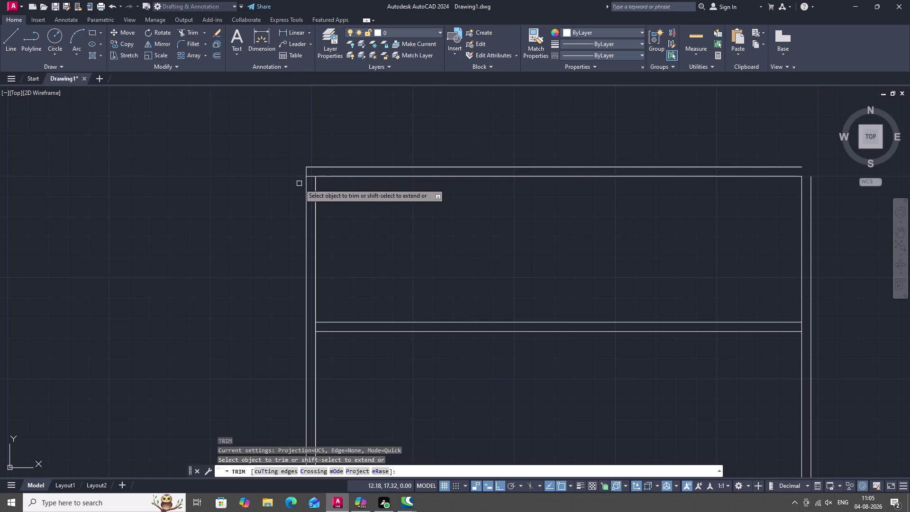
scroll(up, 3)
click(330, 168)
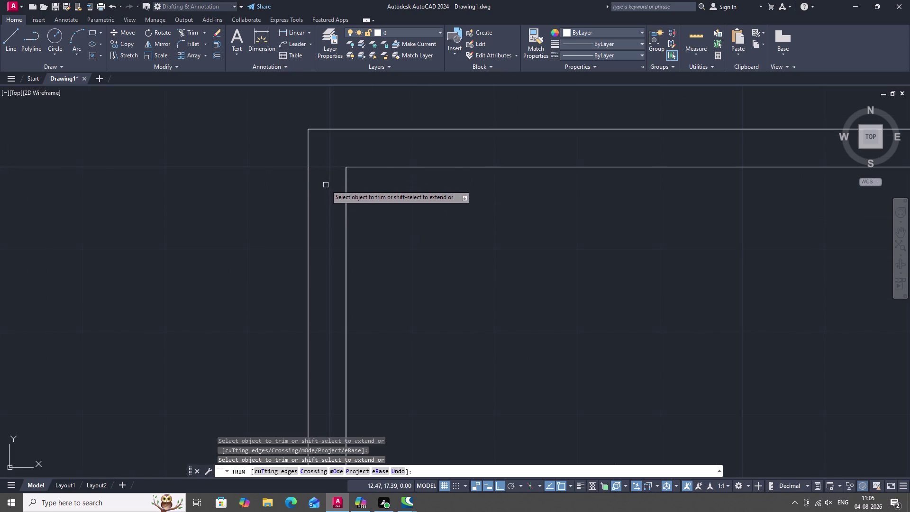
scroll(down, 3)
middle_drag(325, 186, 315, 162)
key(Escape)
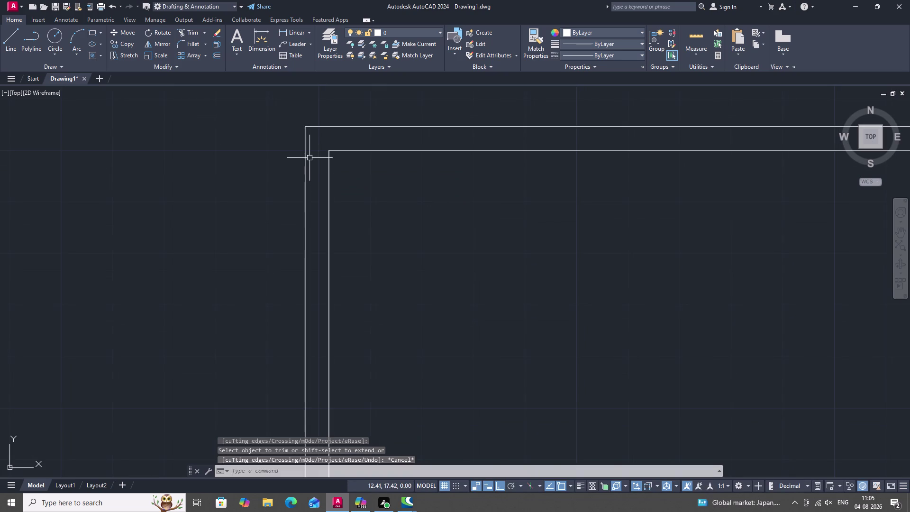
scroll(down, 3)
click(295, 34)
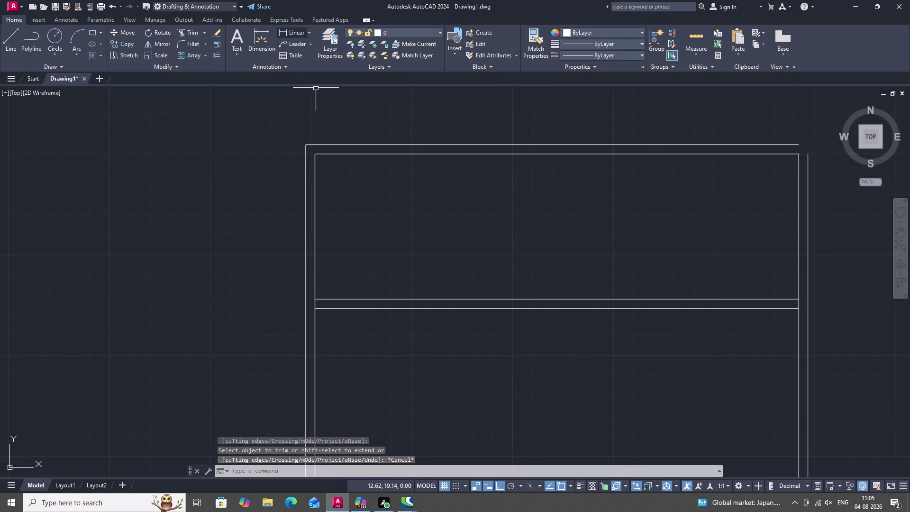
click(306, 184)
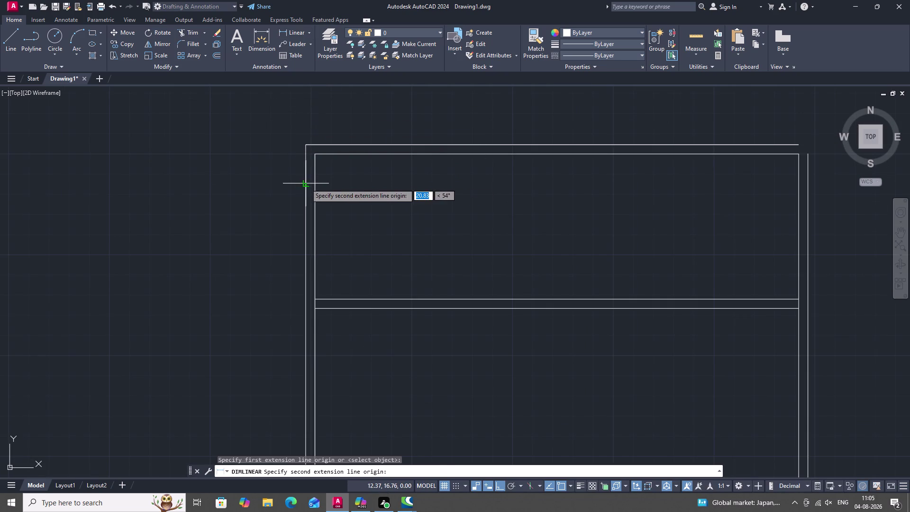
click(315, 184)
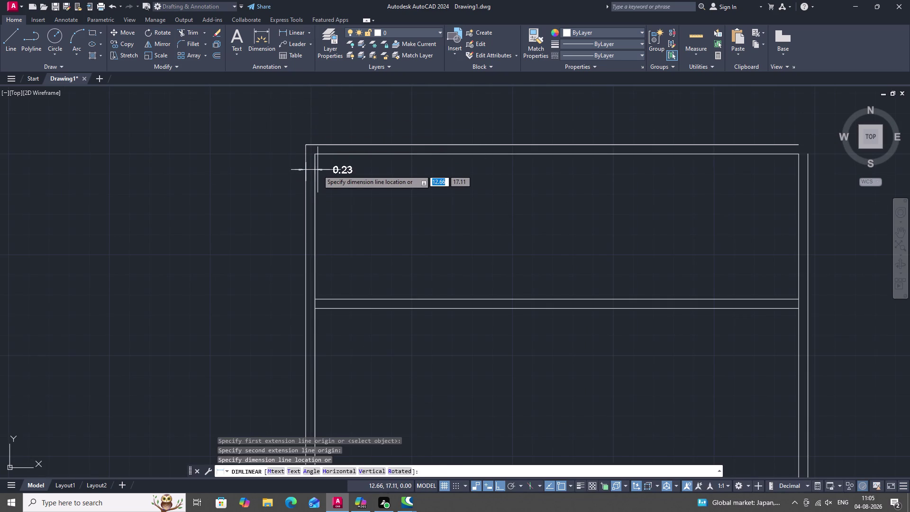
key(Escape)
key(o)
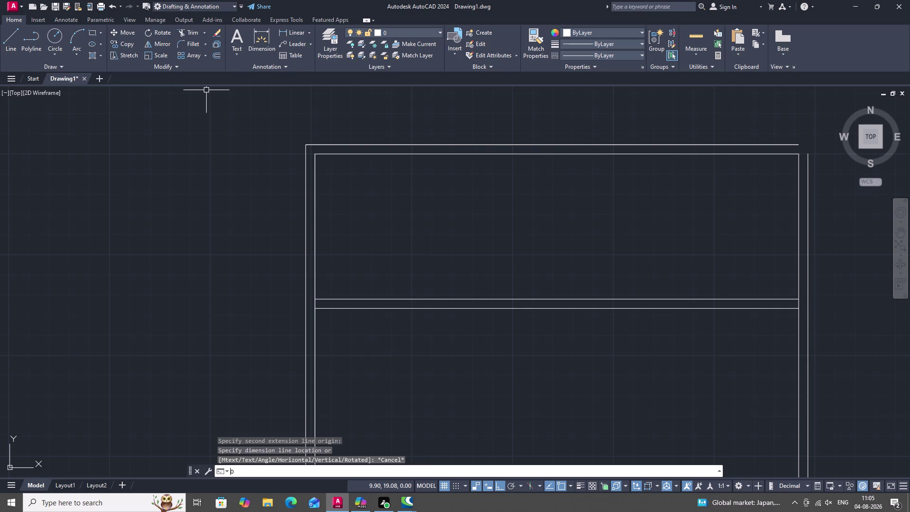
key(space)
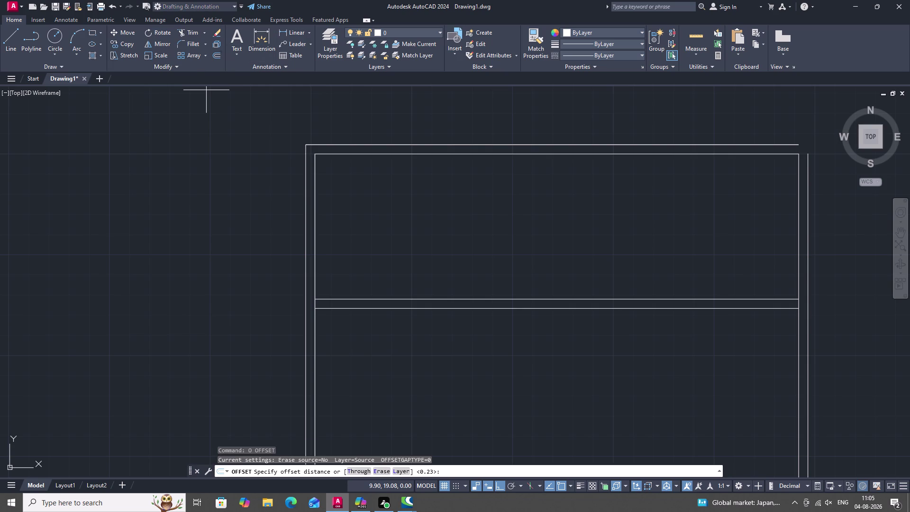
Offset the inner left line 5.25 units right to create a vertical divider.
text(5.)
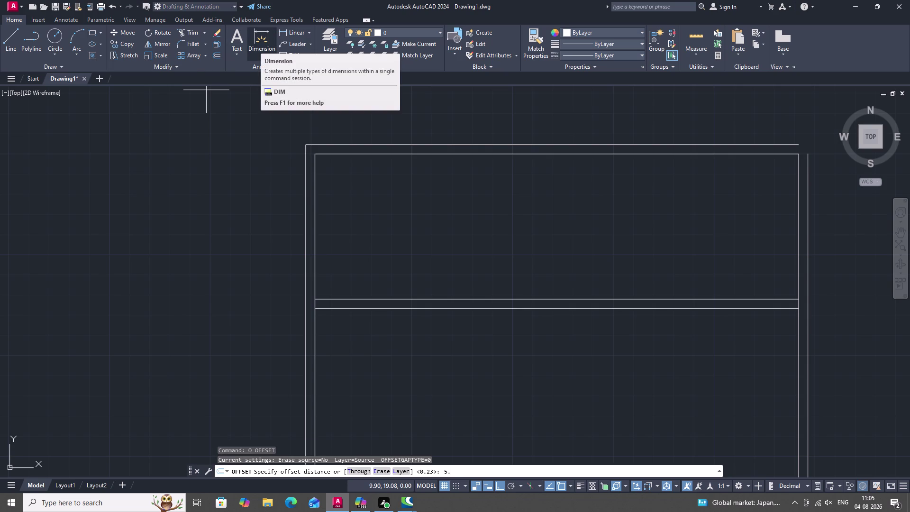
text(25)
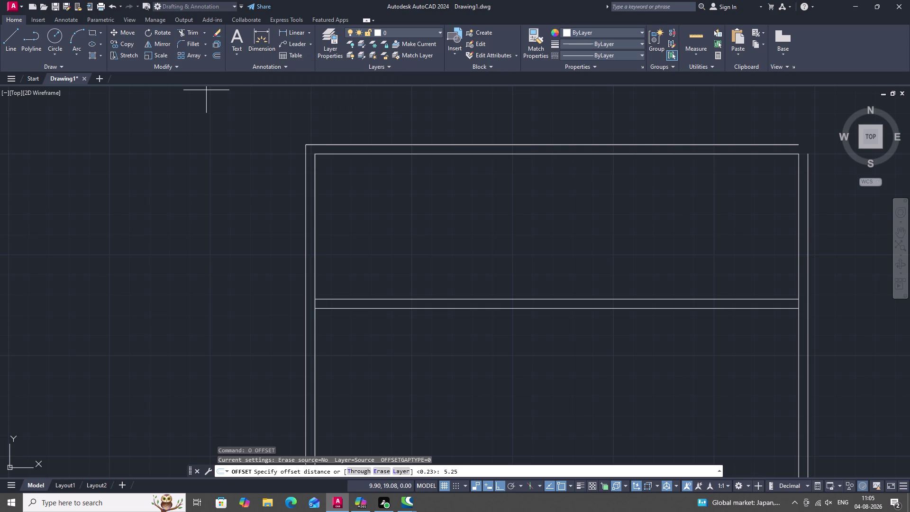
key(space)
key(space)
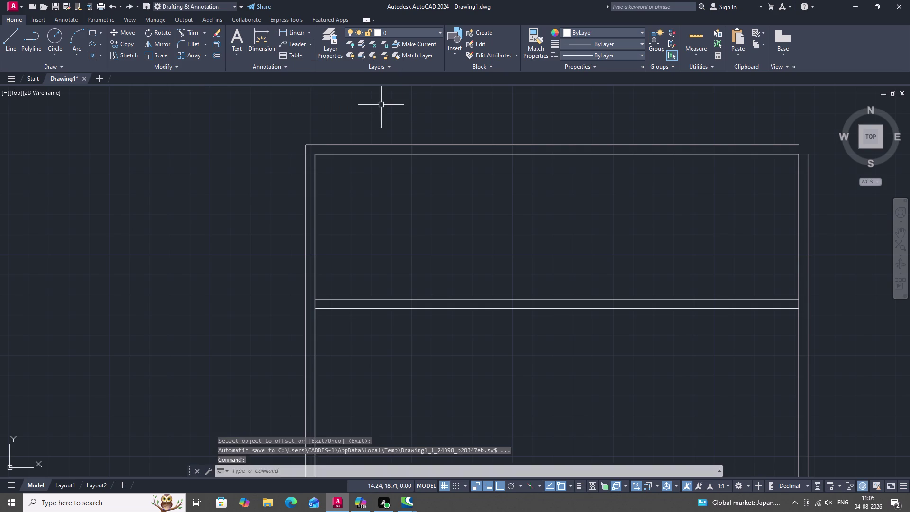
key(space)
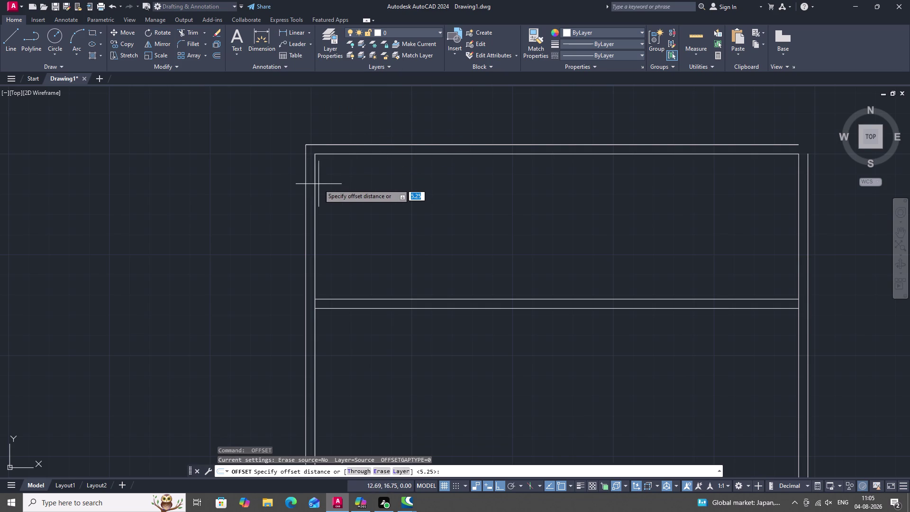
key(space)
click(315, 184)
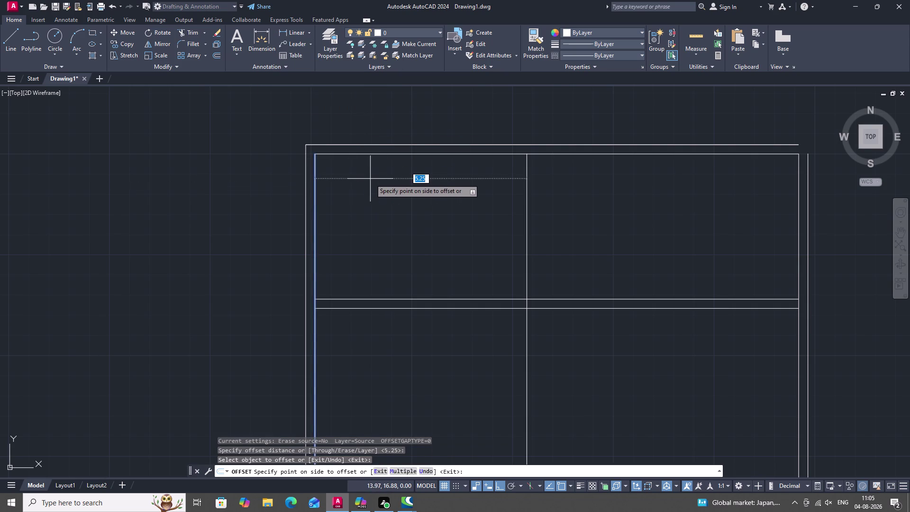
click(375, 179)
middle_drag(381, 178, 297, 165)
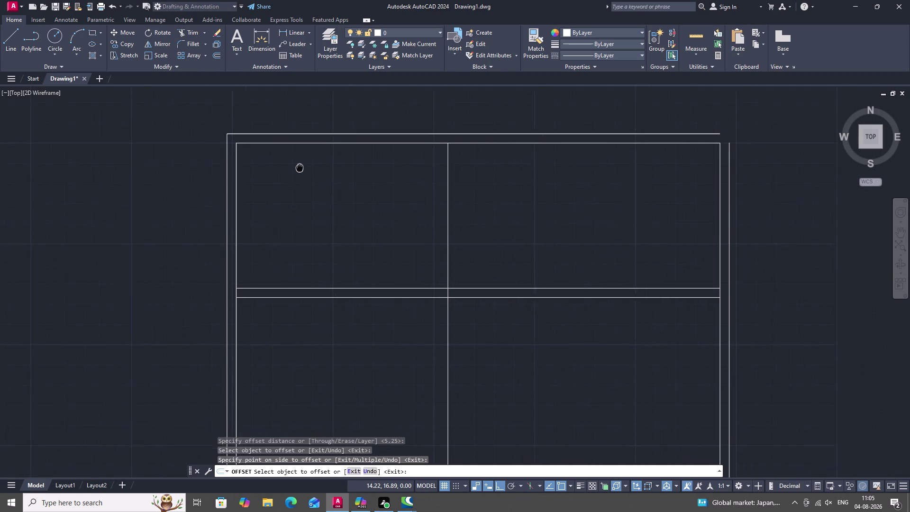
middle_drag(297, 166, 292, 165)
key(space)
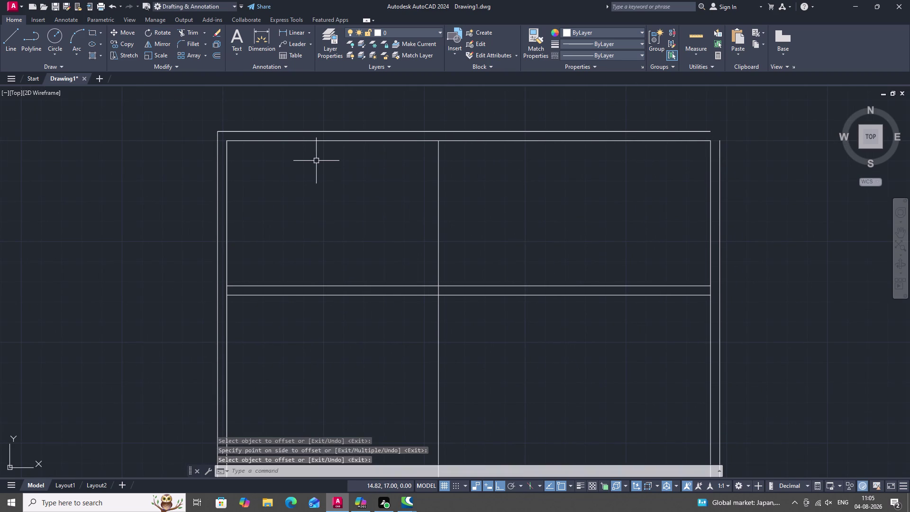
Double the central vertical divider with a 0.12-unit copy to its right.
text(0.)
key(Escape)
text(O)
key(space)
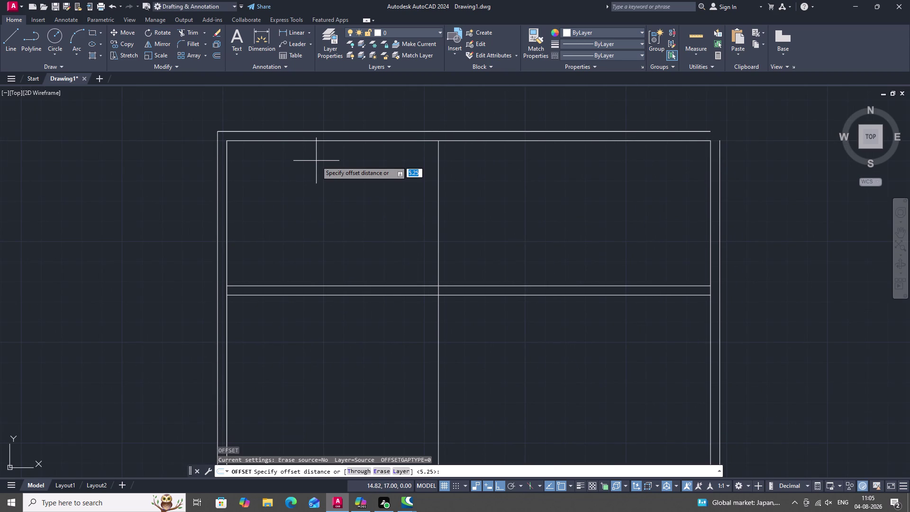
text(0)
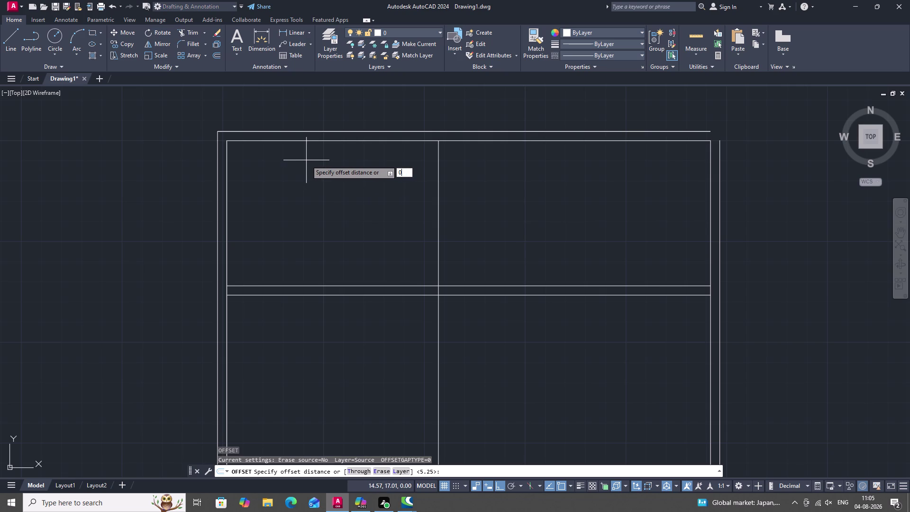
text(.12)
key(space)
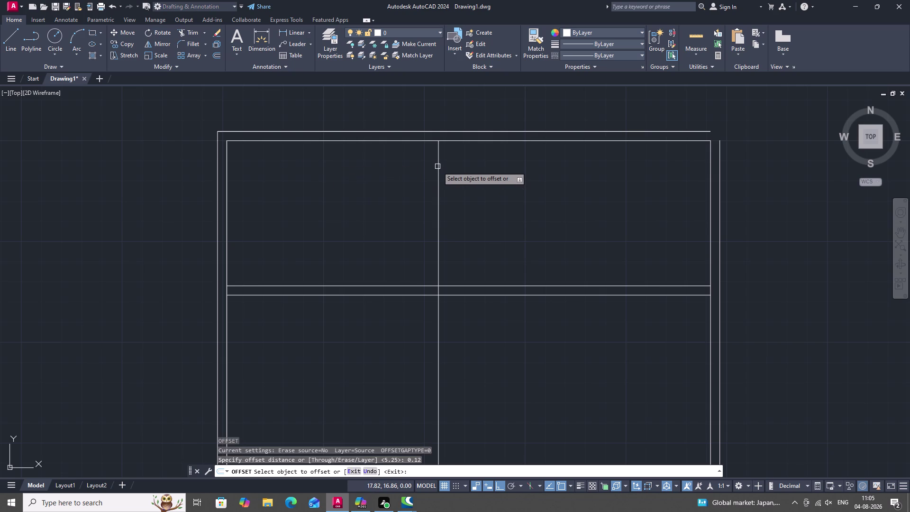
click(437, 166)
click(452, 165)
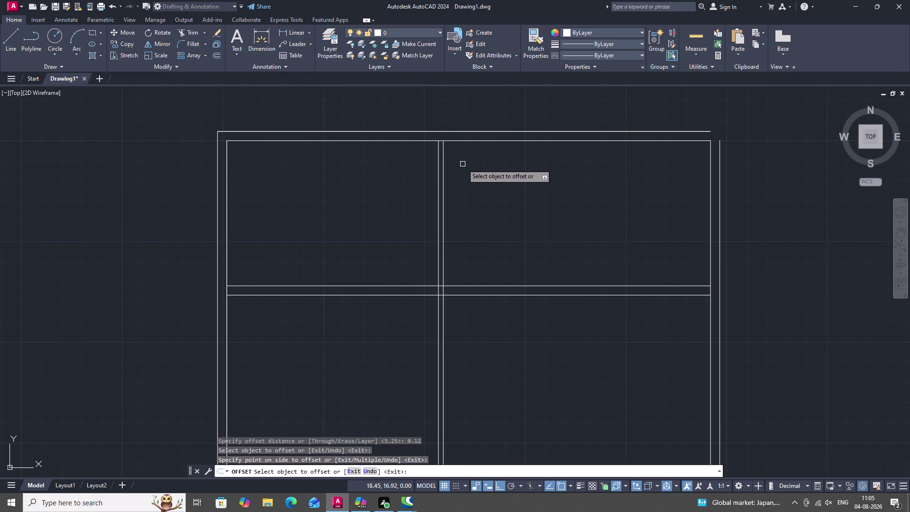
middle_drag(463, 164, 424, 144)
scroll(down, 3)
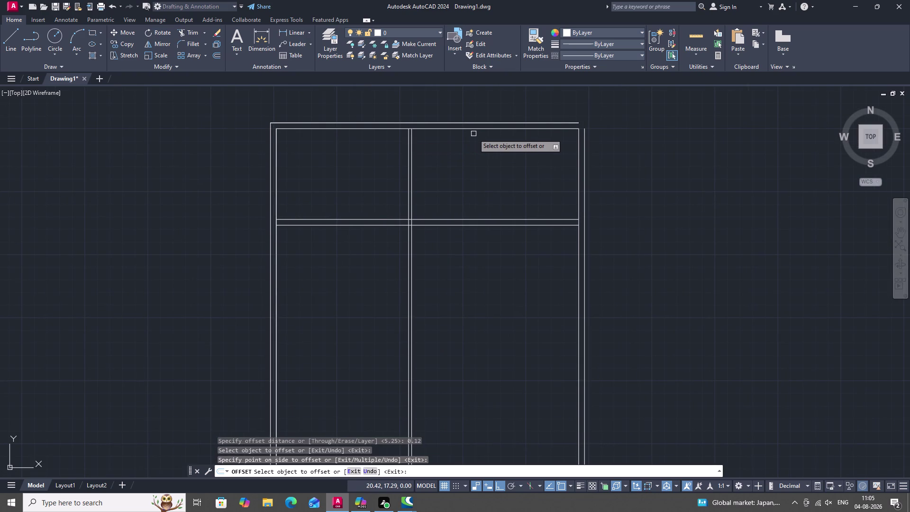
Start a new offset with a 5-unit distance.
text(O)
key(space)
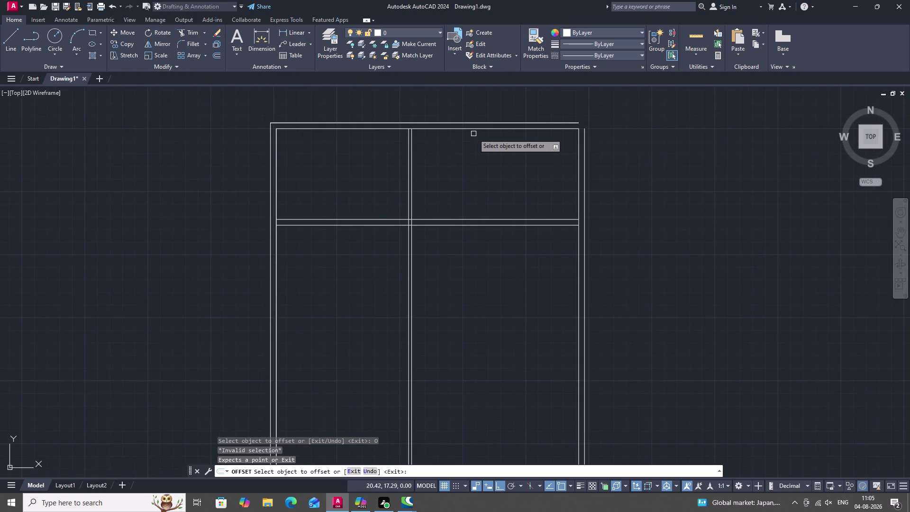
key(5)
key(space)
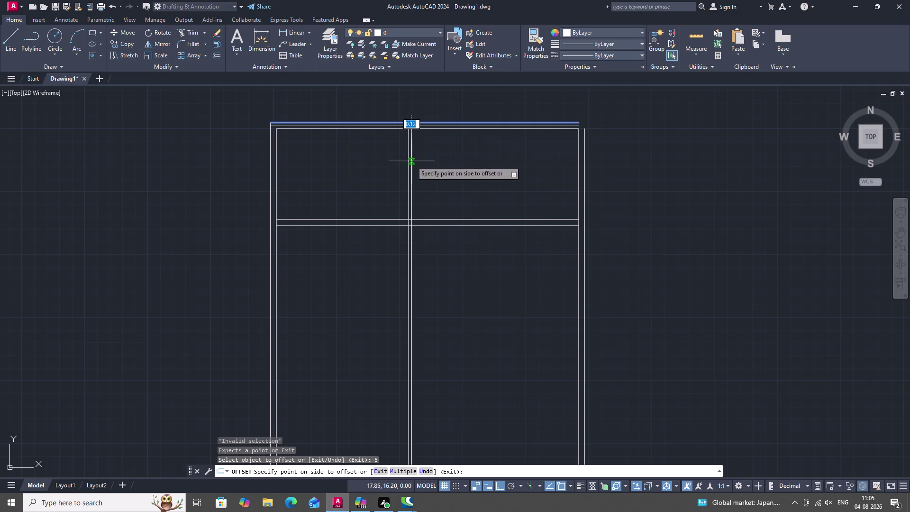
key(Escape)
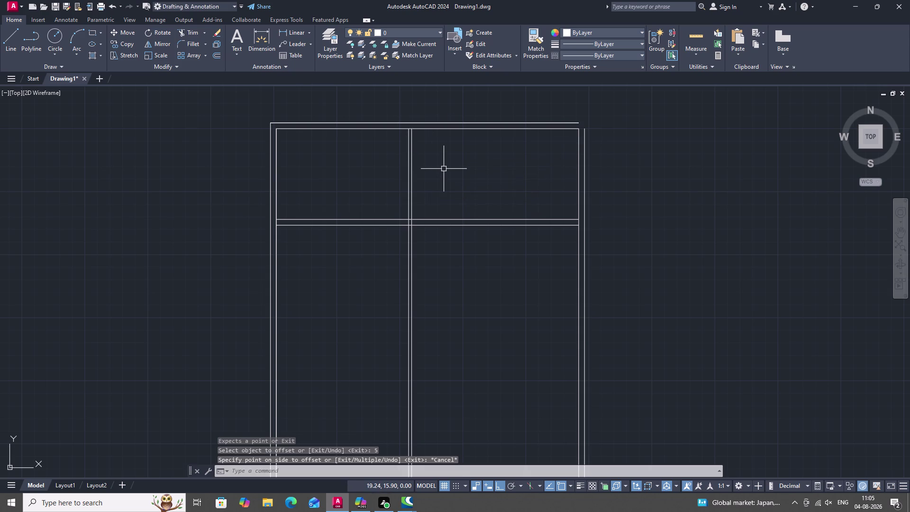
text(O)
key(space)
text(5)
key(space)
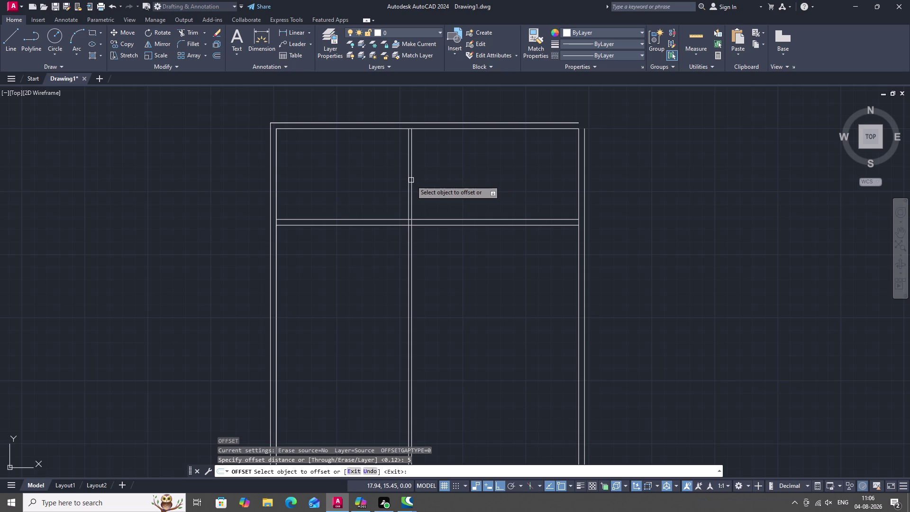
Offset the centre divider's right line 5 units right to form a new divider.
key(space)
key(space)
key(space)
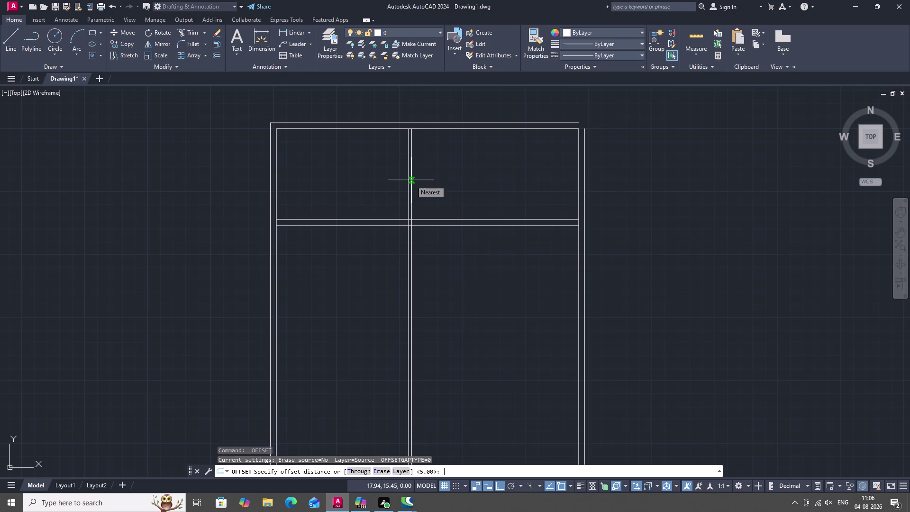
click(411, 180)
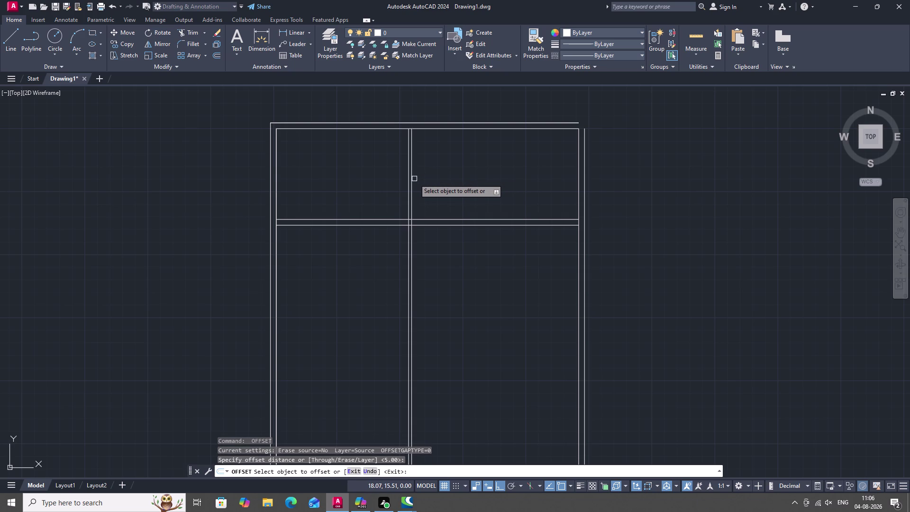
click(413, 179)
click(465, 172)
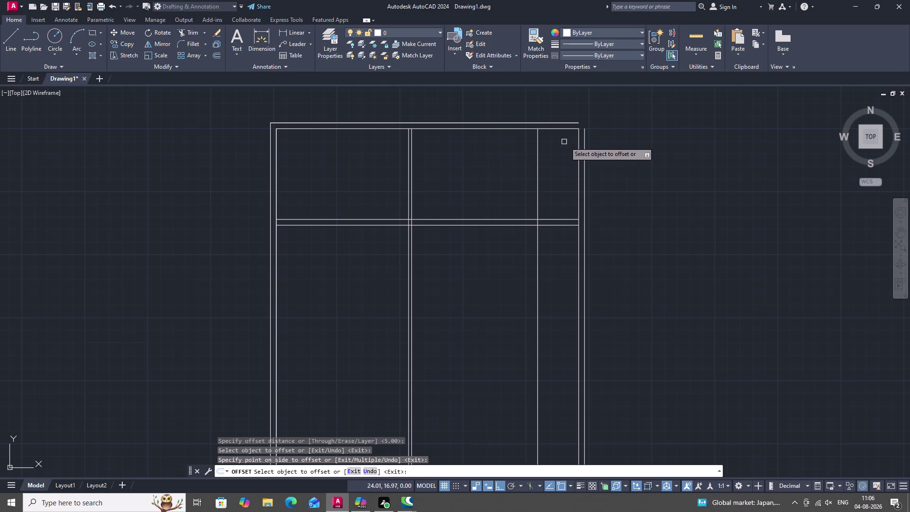
key(e)
text(X)
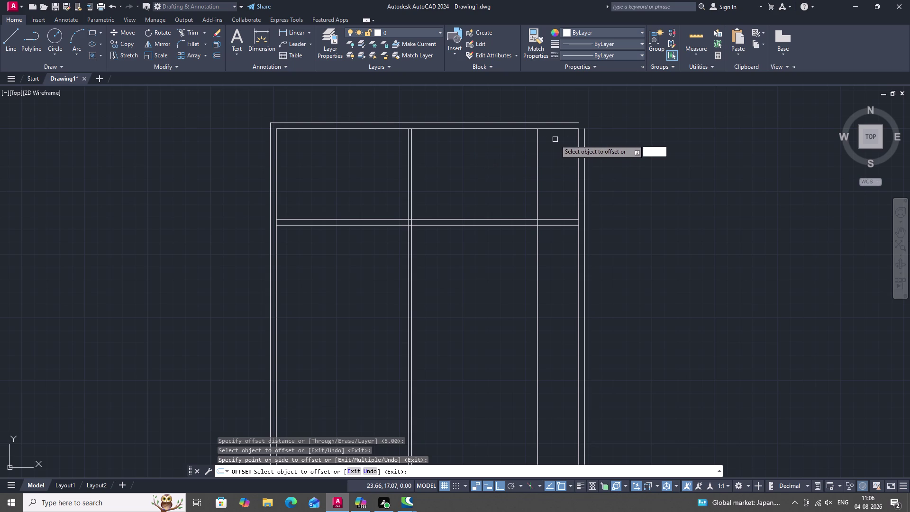
key(space)
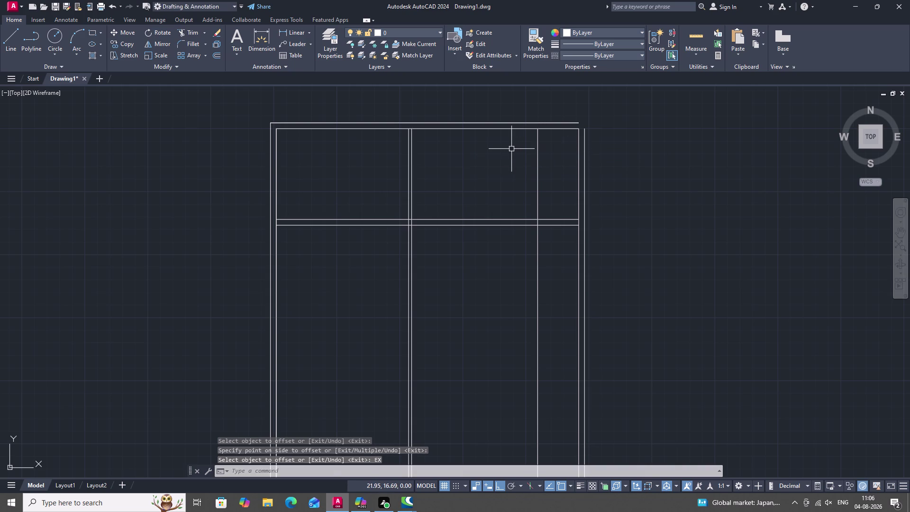
key(Escape)
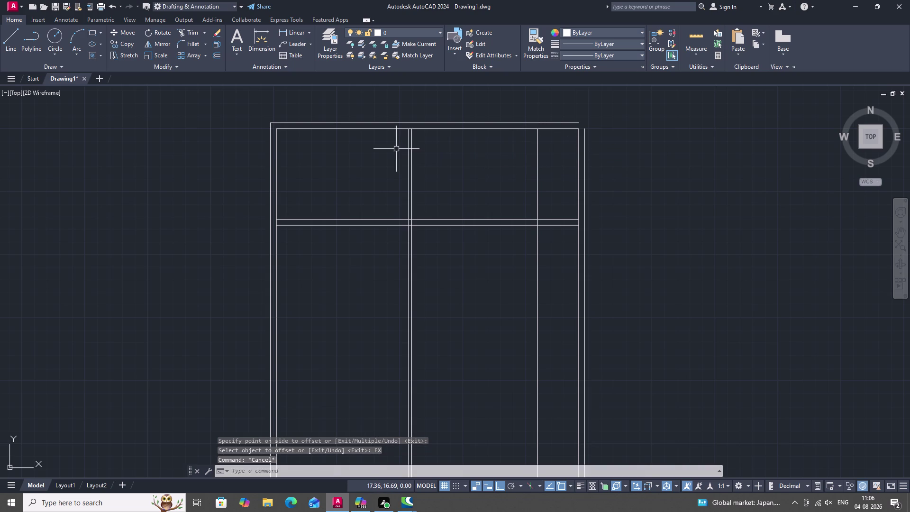
Double the new divider with a 0.23-unit copy to its right.
key(o)
key(space)
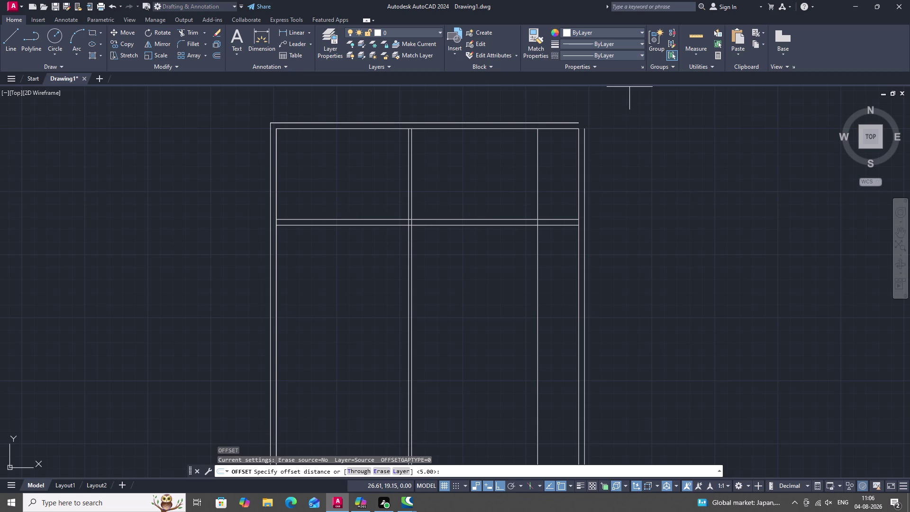
text(0.1)
key(BackSpace)
text(23)
key(space)
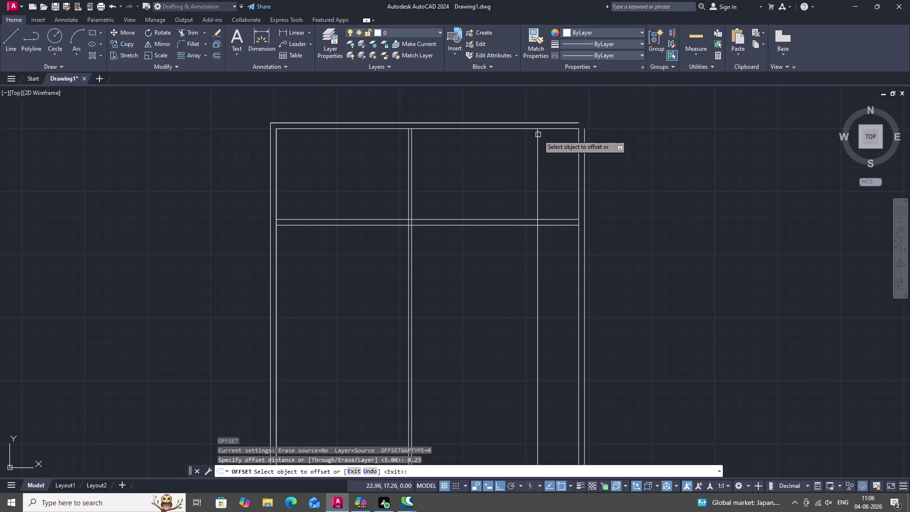
click(537, 133)
click(558, 131)
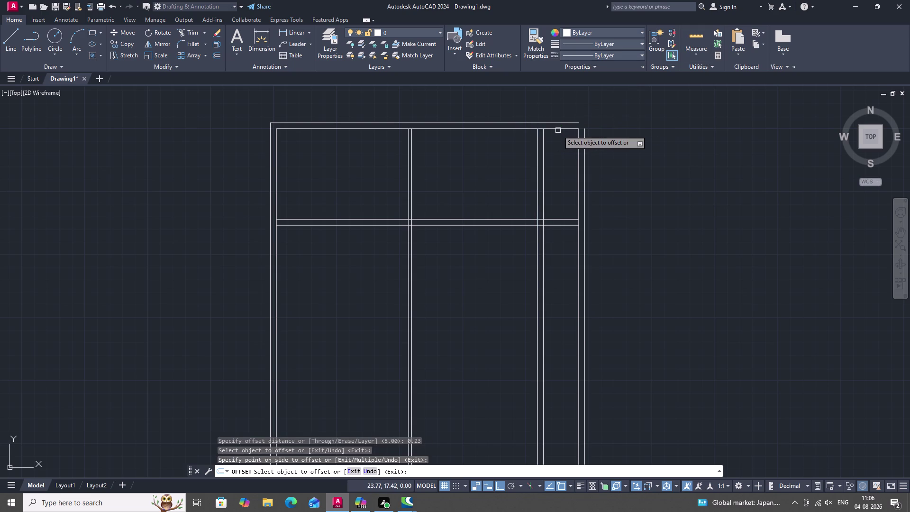
key(Escape)
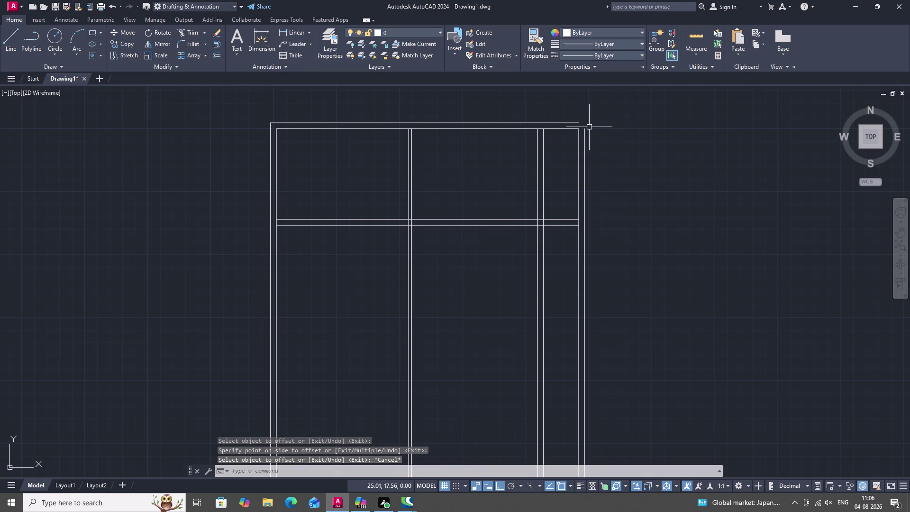
Extend the new divider line up to the top edge.
key(e)
key(x)
key(space)
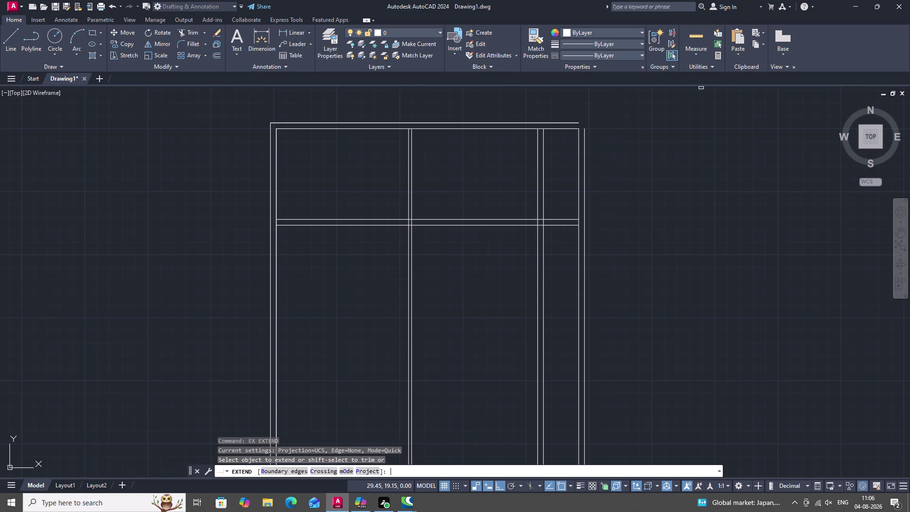
click(543, 135)
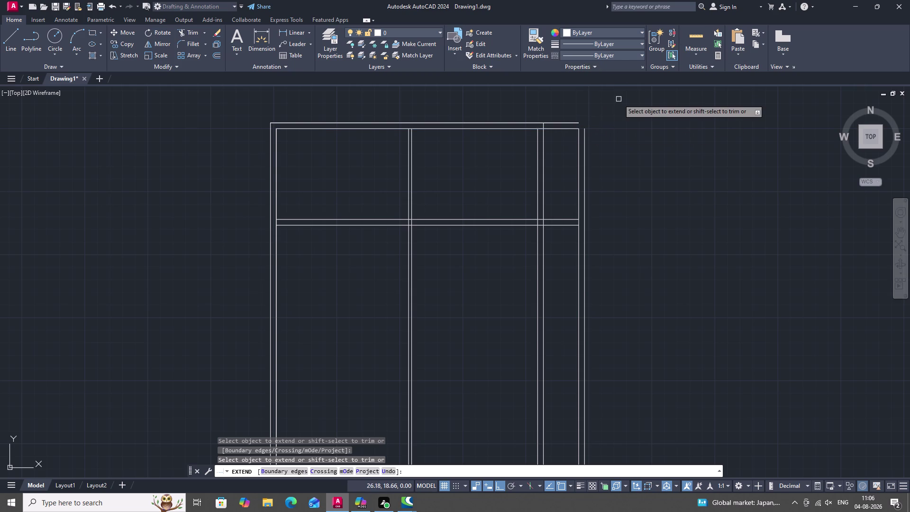
key(Escape)
Trim the top edge, outer right sides and shelf ends beyond the new divider.
key(r)
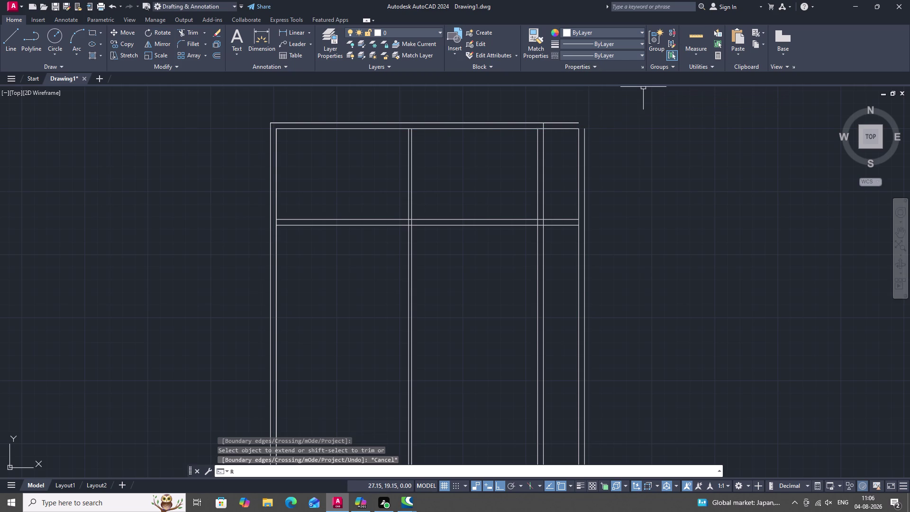
key(Escape)
key(t)
key(r)
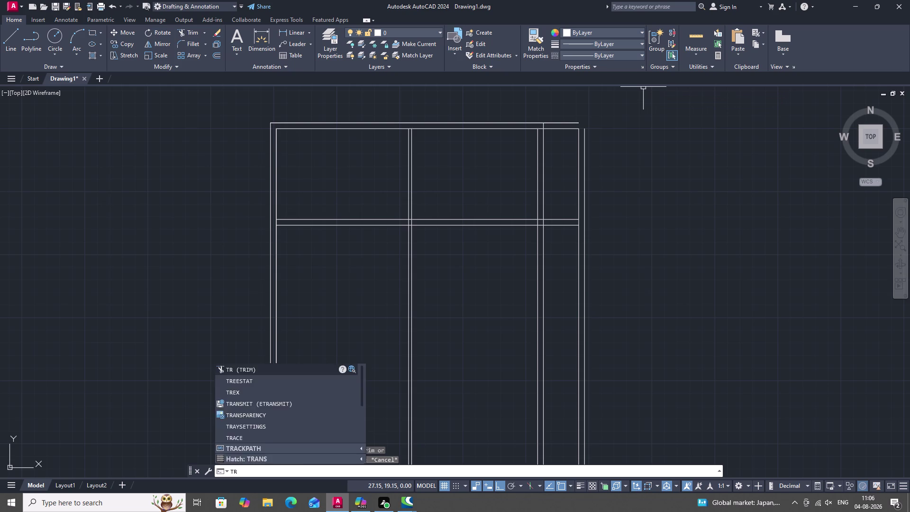
key(space)
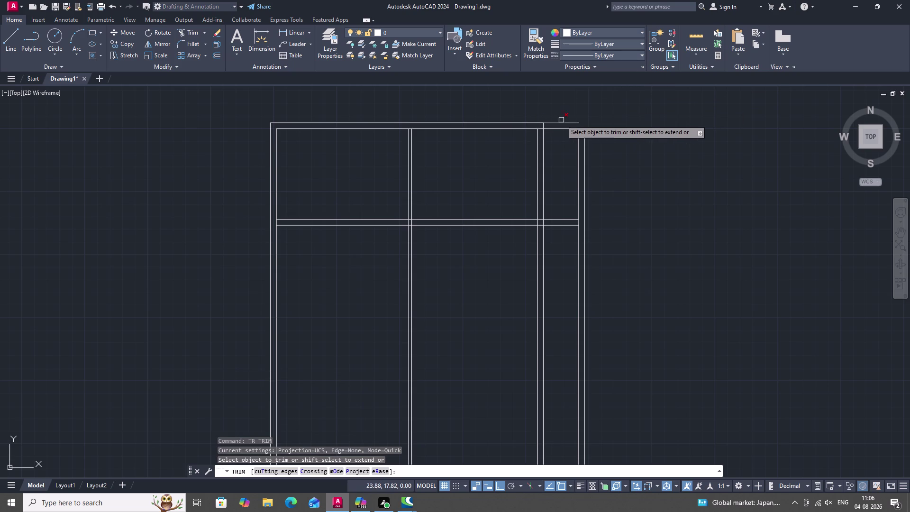
click(558, 124)
click(560, 127)
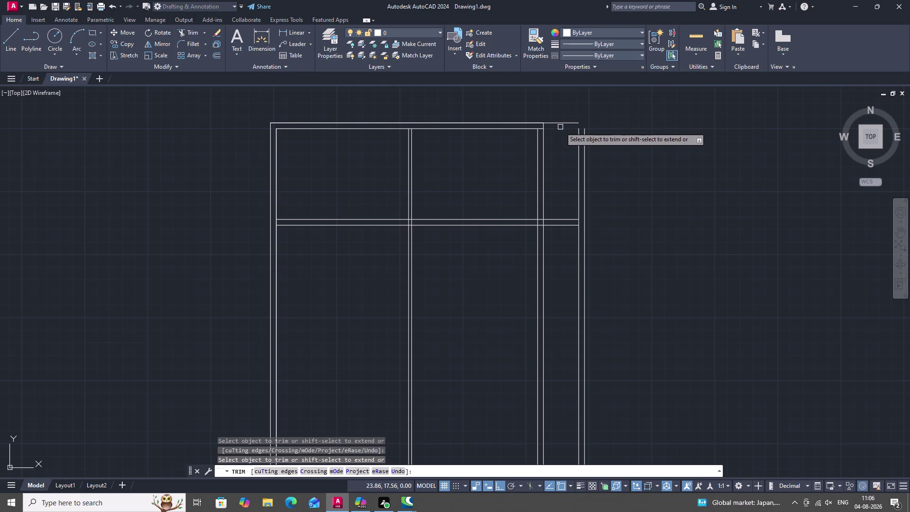
click(560, 122)
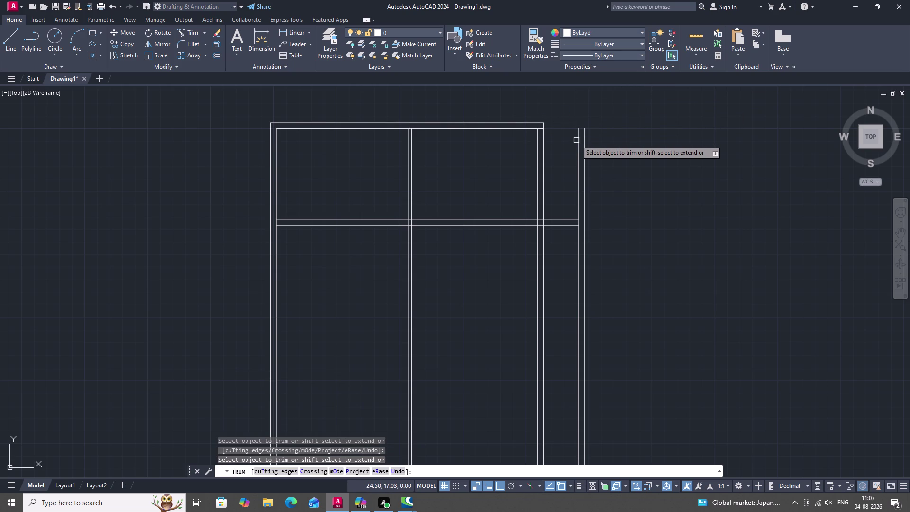
click(577, 140)
click(585, 141)
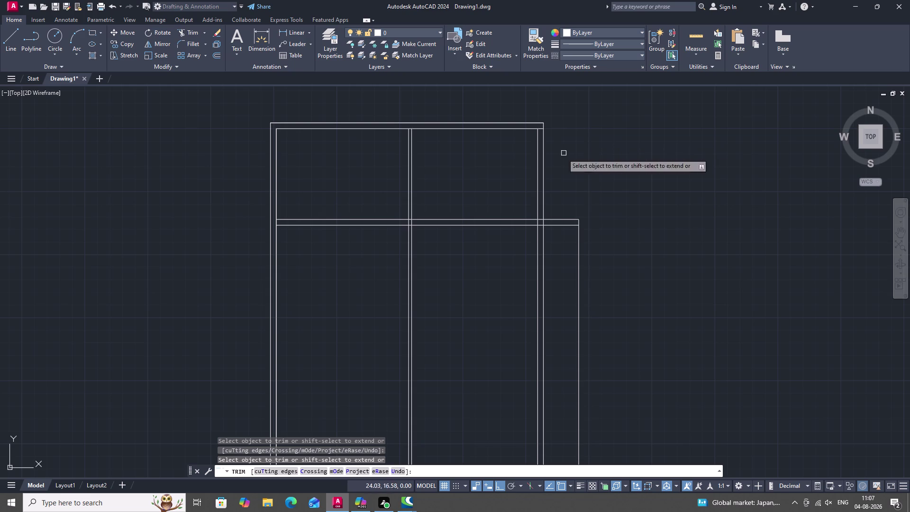
click(565, 220)
click(563, 226)
click(579, 231)
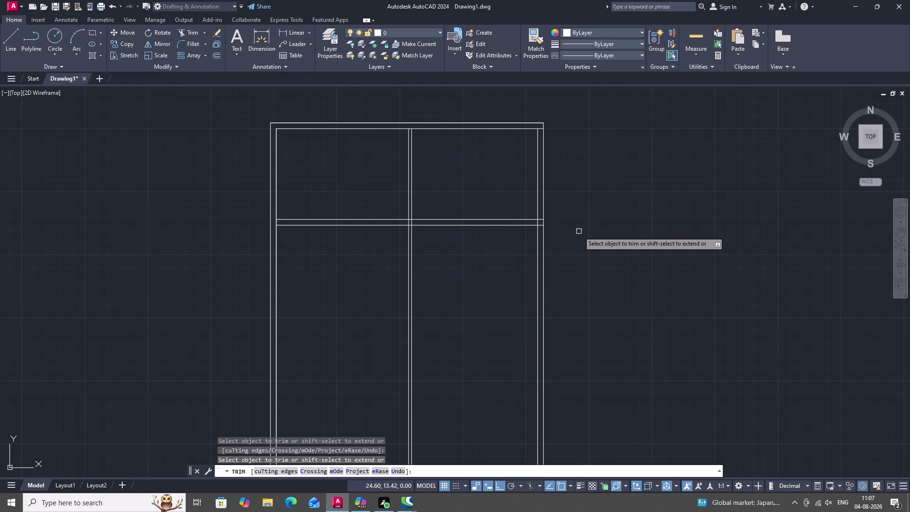
scroll(up, 3)
middle_drag(547, 184, 547, 184)
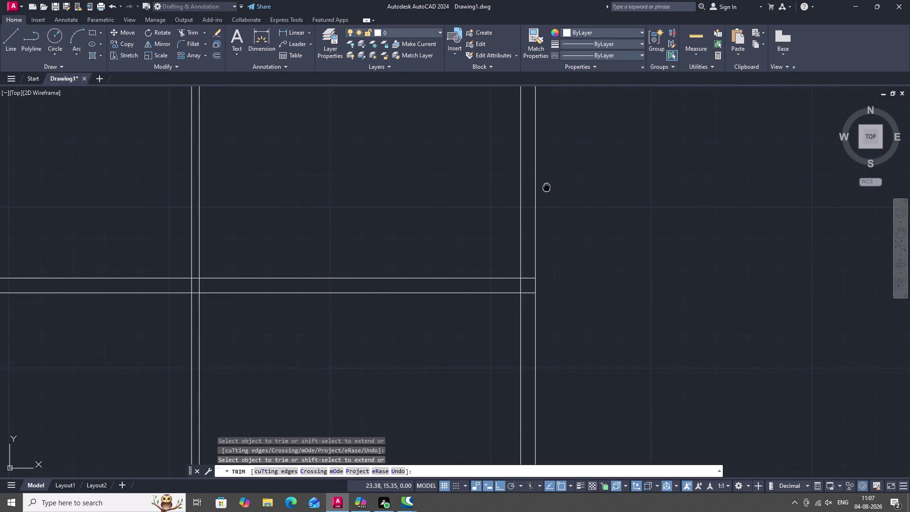
middle_drag(547, 185, 559, 261)
scroll(down, 3)
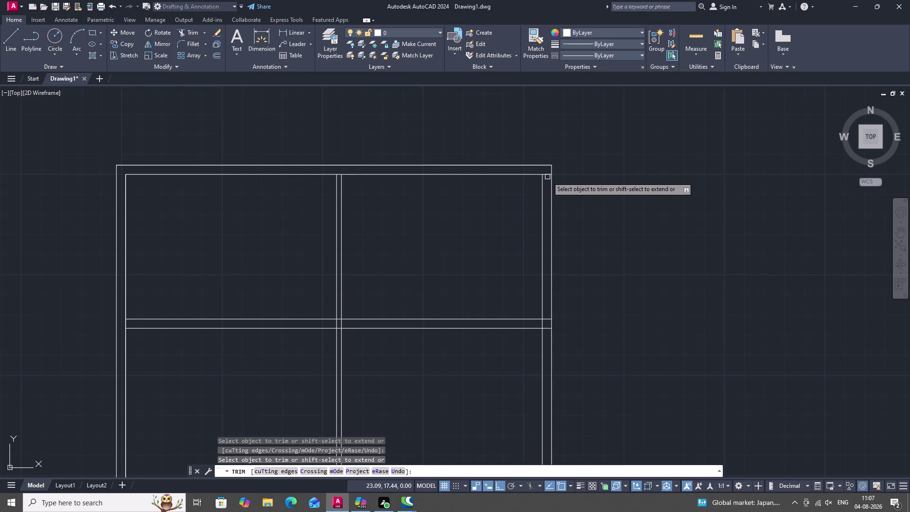
click(548, 174)
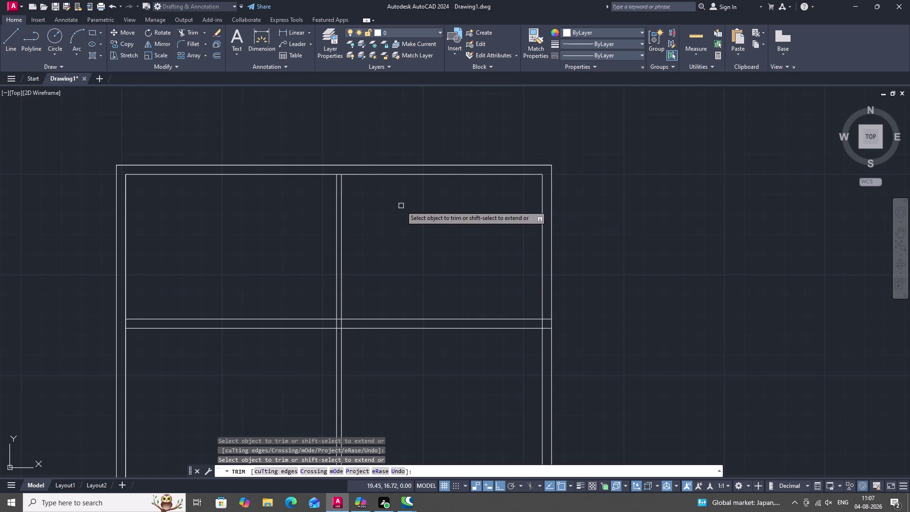
scroll(up, 3)
scroll(down, 3)
middle_drag(256, 158, 741, 319)
scroll(down, 3)
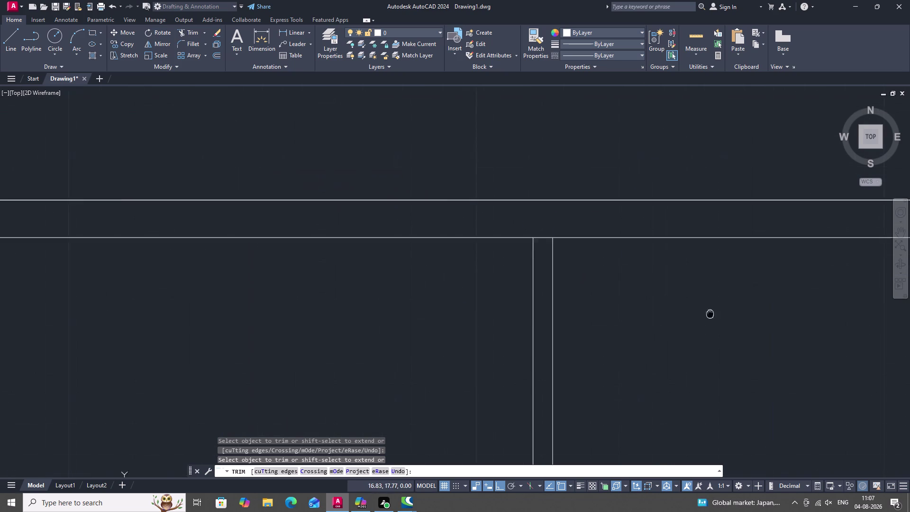
middle_drag(741, 320, 743, 320)
click(679, 270)
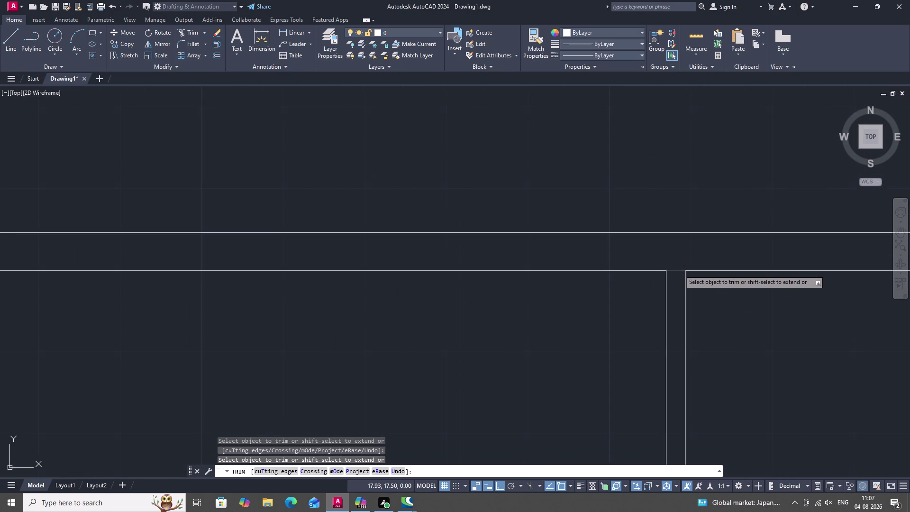
scroll(down, 3)
middle_drag(525, 302, 525, 302)
scroll(down, 3)
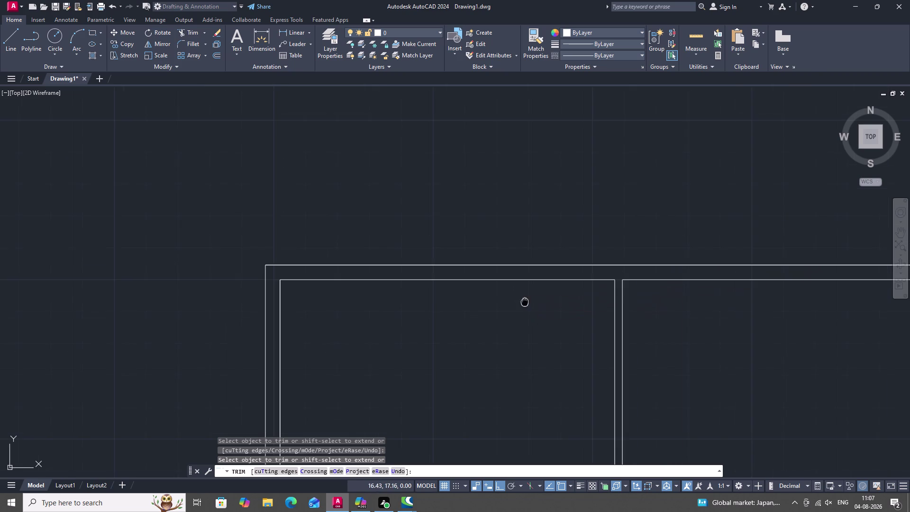
middle_drag(525, 302, 514, 275)
scroll(down, 3)
middle_drag(468, 253, 449, 74)
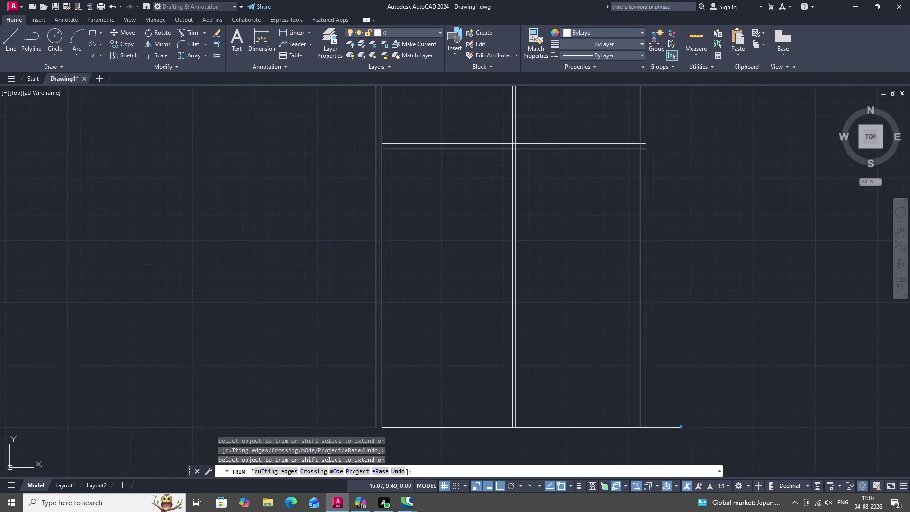
scroll(down, 3)
middle_drag(443, 107, 429, 147)
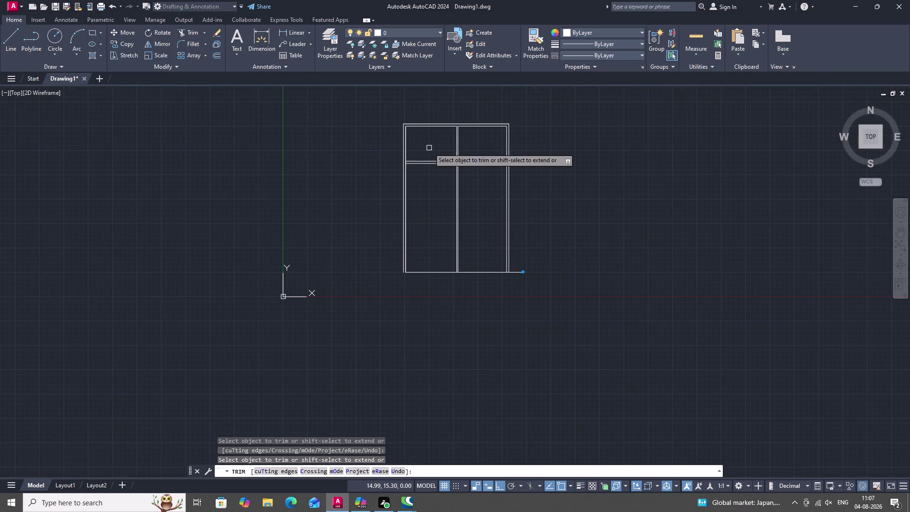
scroll(up, 3)
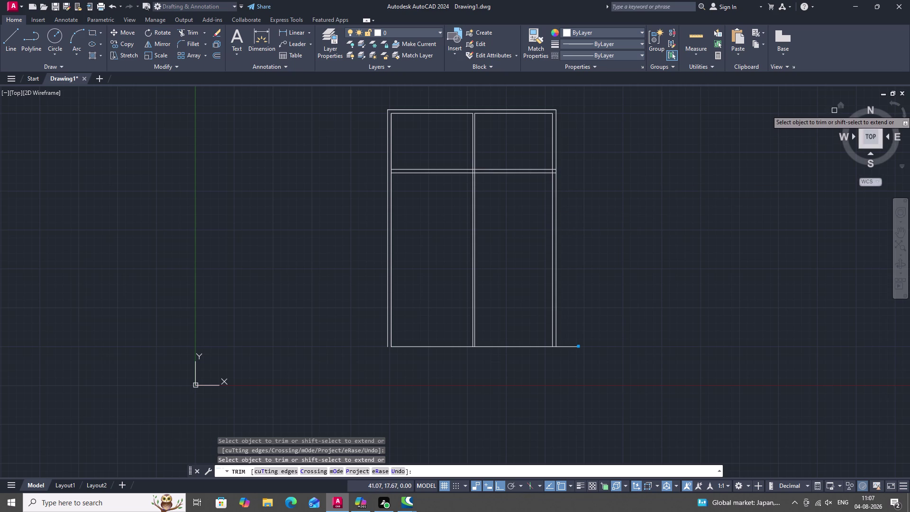
Offset the right inner side 2.4 units left into the lower bay.
key(Escape)
key(o)
key(space)
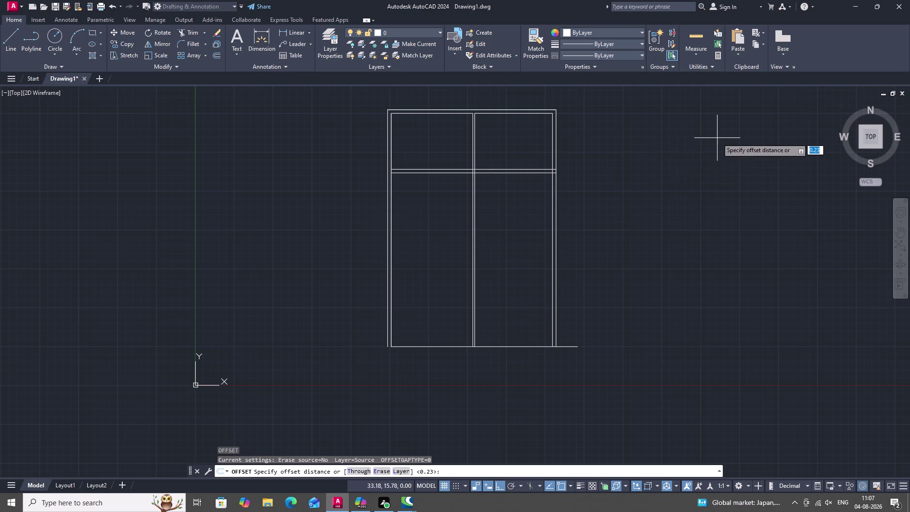
key(2)
key(period)
key(4)
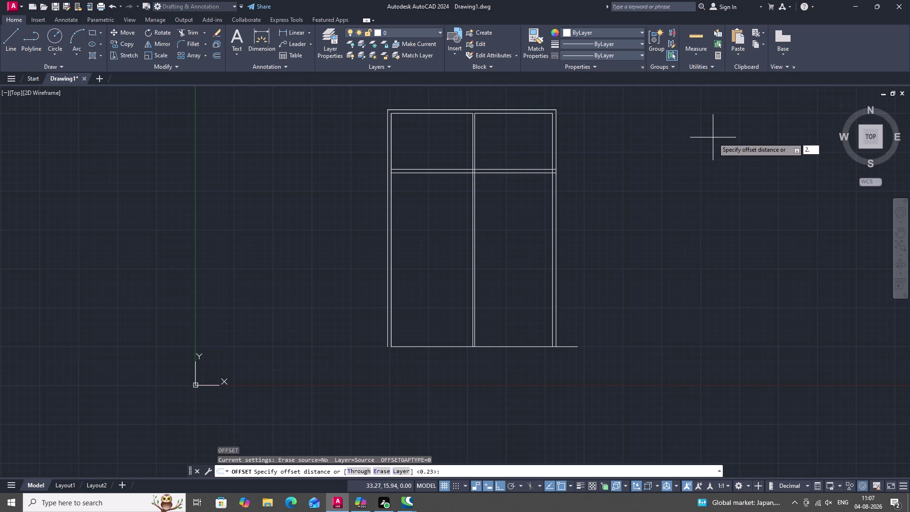
key(space)
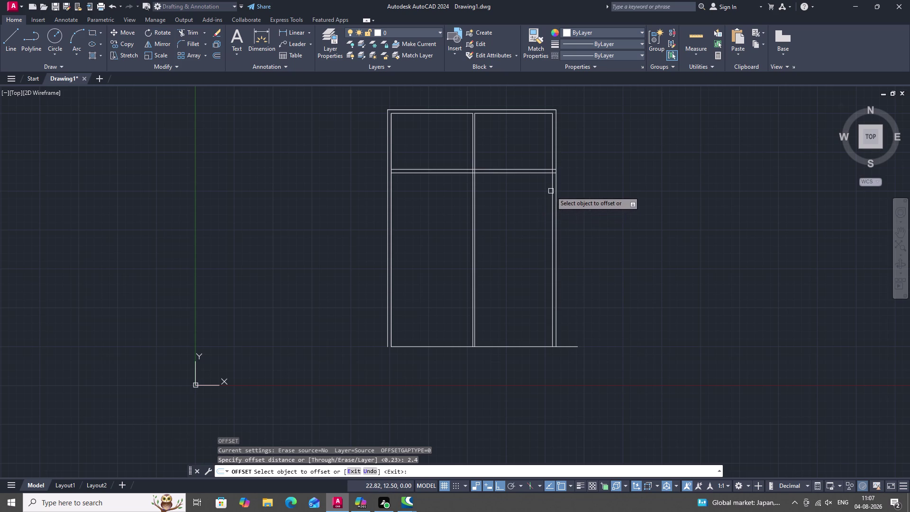
click(551, 191)
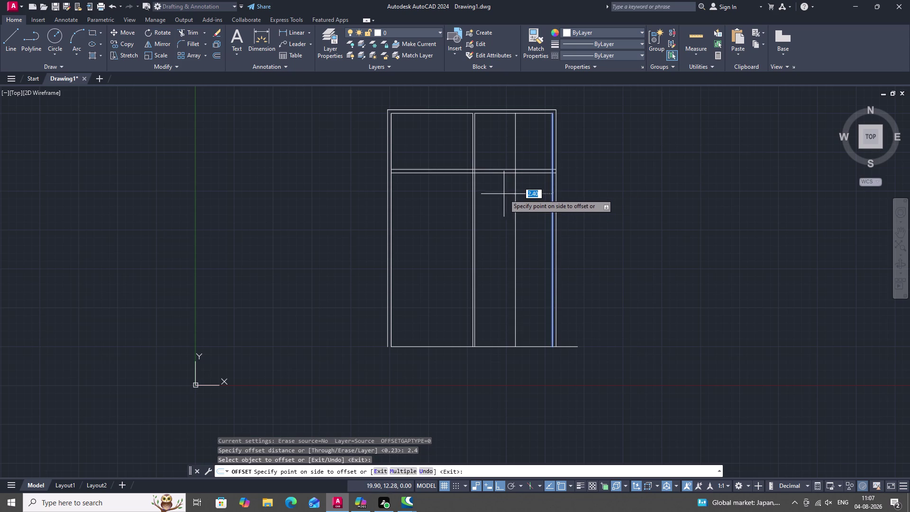
click(501, 193)
key(Escape)
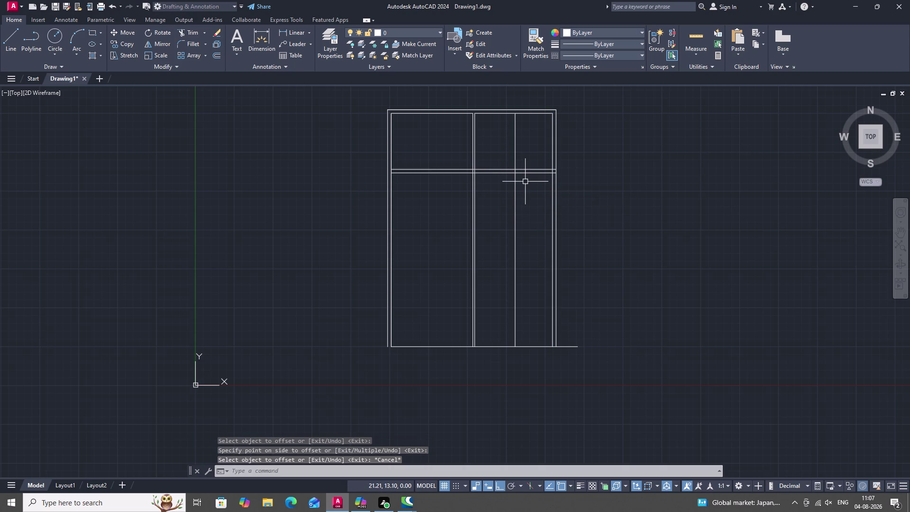
Offset the divider line 1.5 units downward to form a short shelf.
key(space)
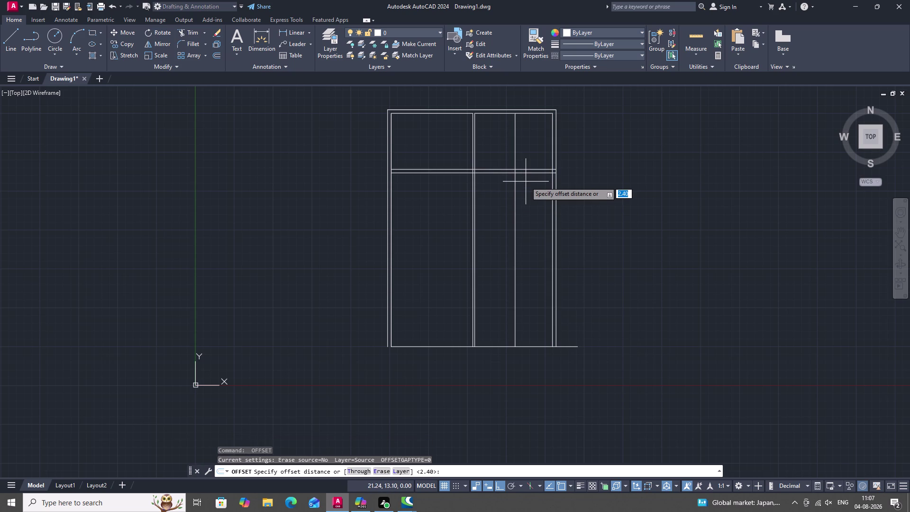
text(1)
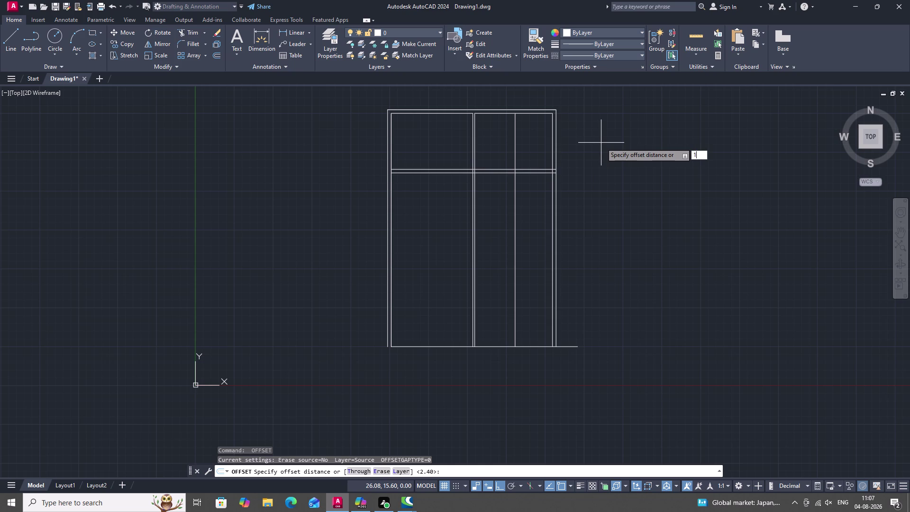
text(.5)
key(space)
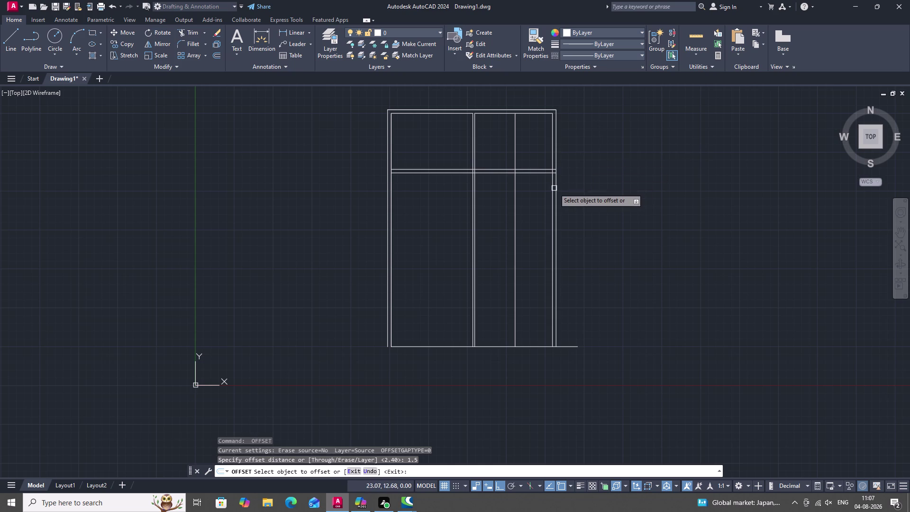
click(534, 173)
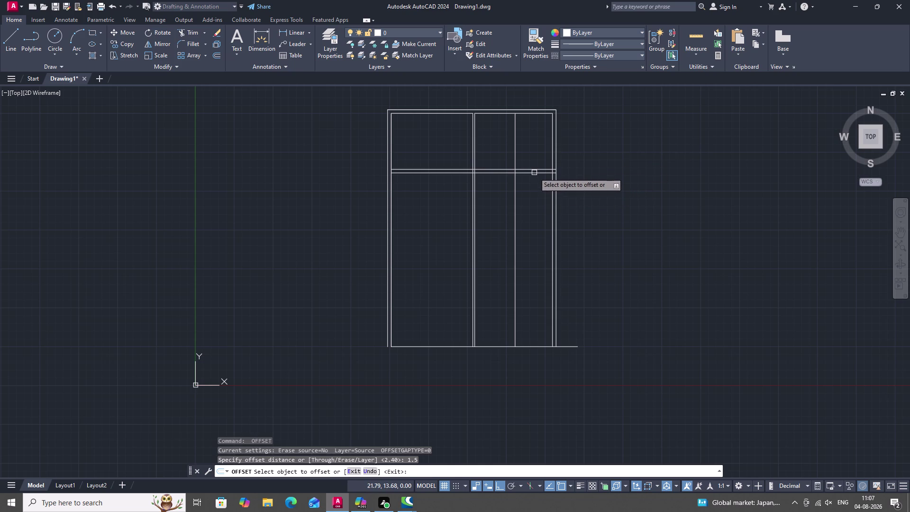
click(535, 188)
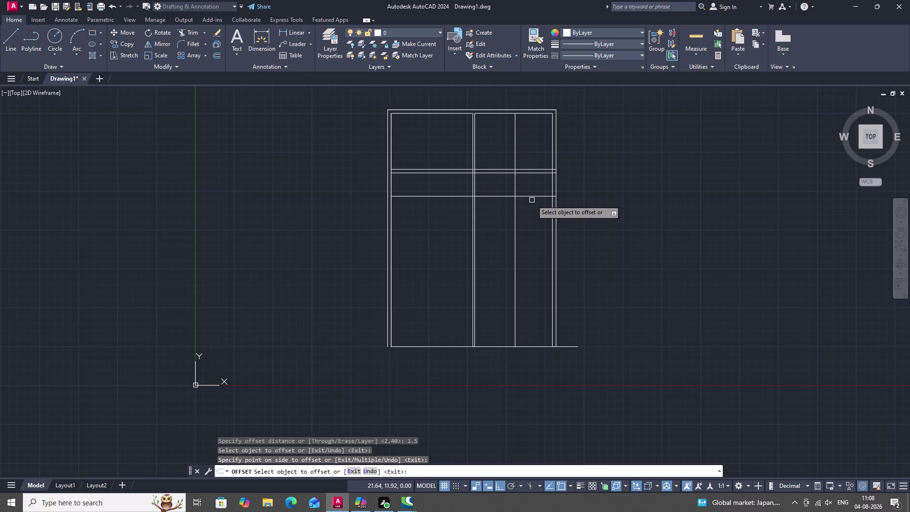
key(Escape)
Trim the new shelf out of the left bay and the new divider above the shelf.
text(T)
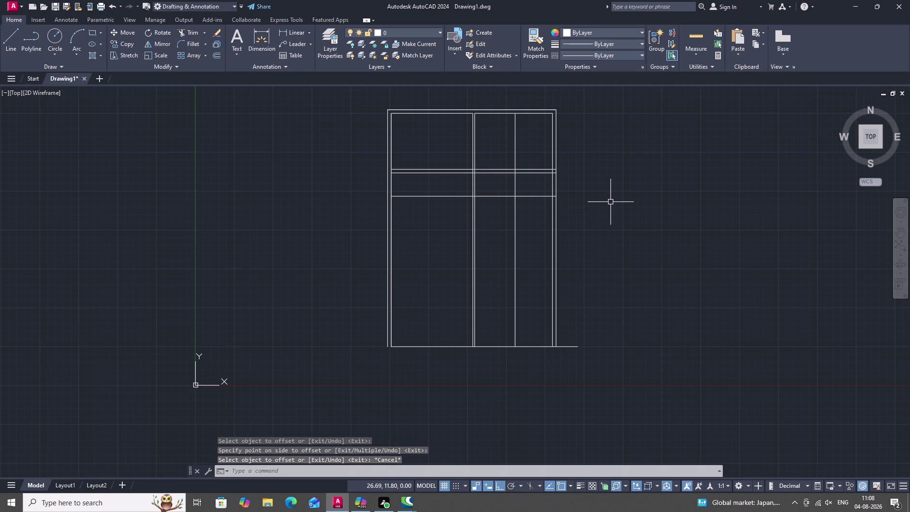
text(R)
key(space)
click(489, 195)
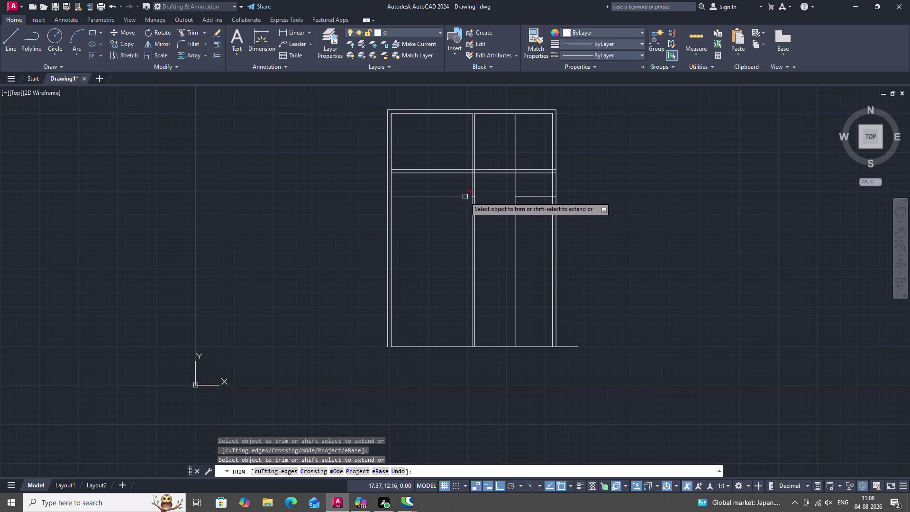
click(464, 196)
click(515, 151)
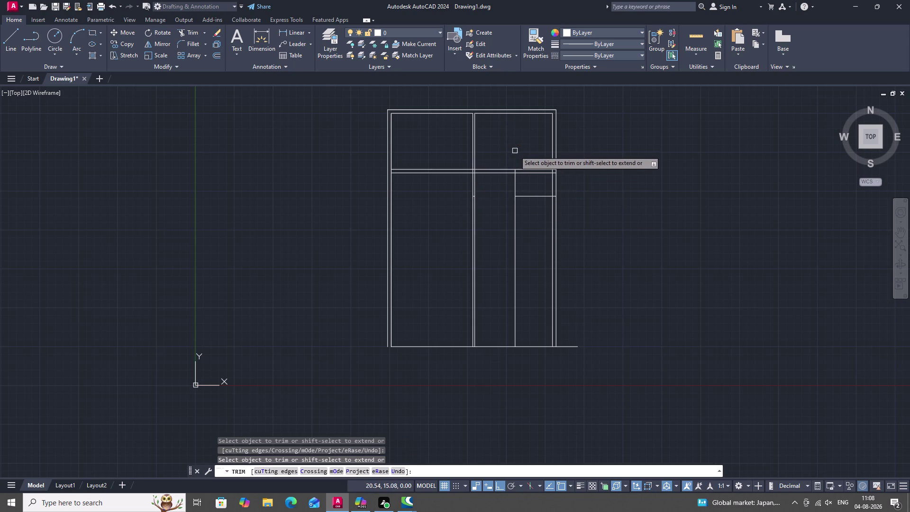
scroll(up, 3)
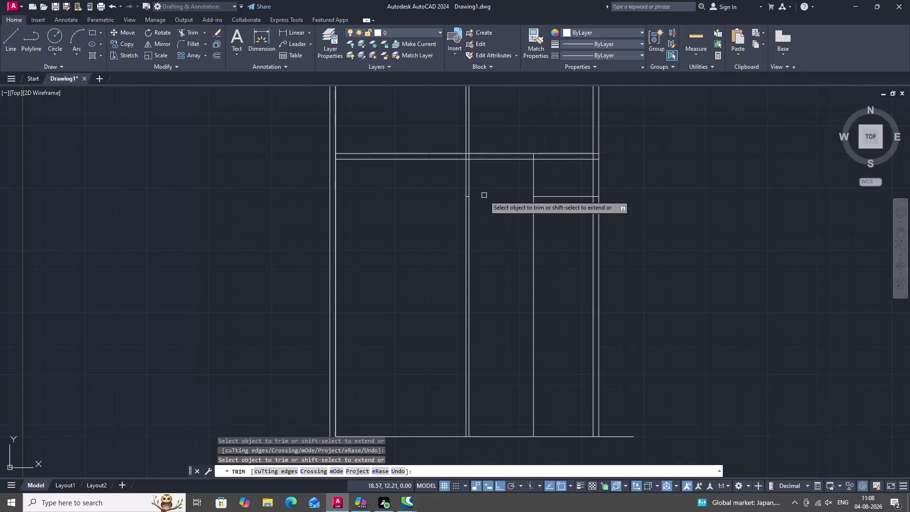
key(Escape)
Offset the short shelf line 0.12 units downward.
key(o)
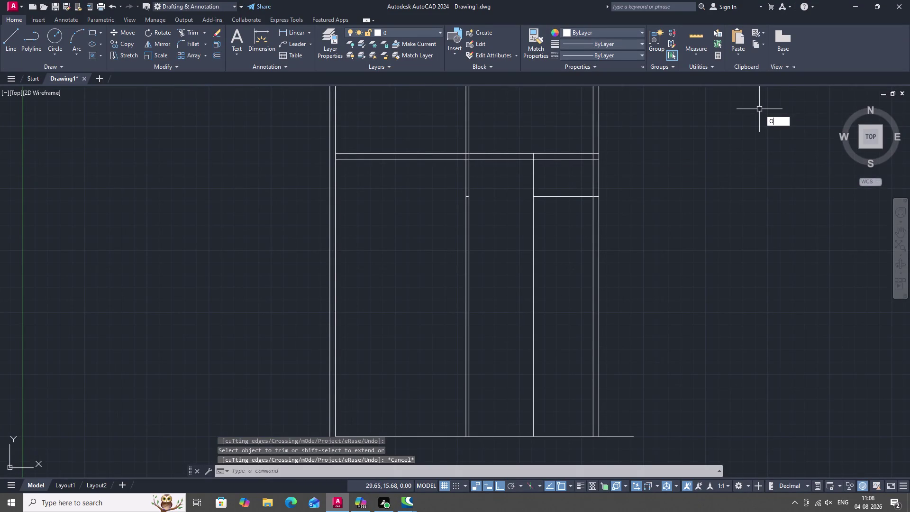
key(space)
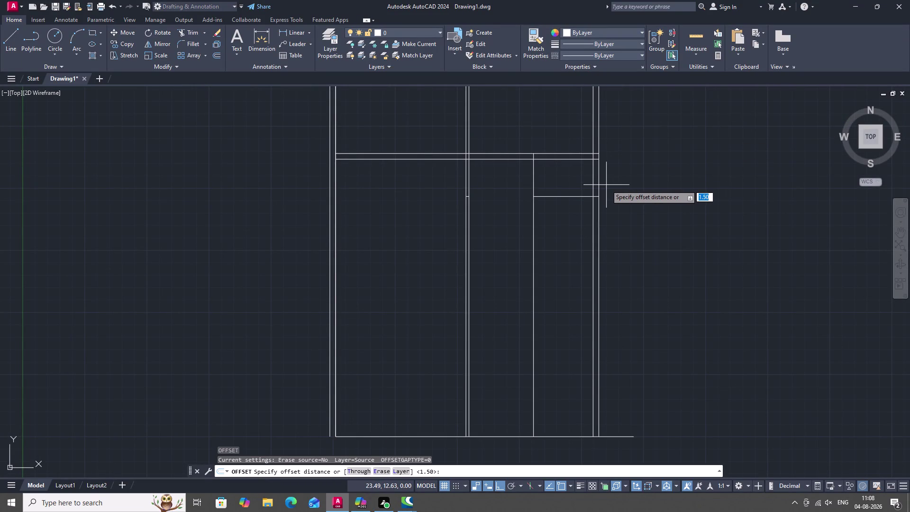
text(O.)
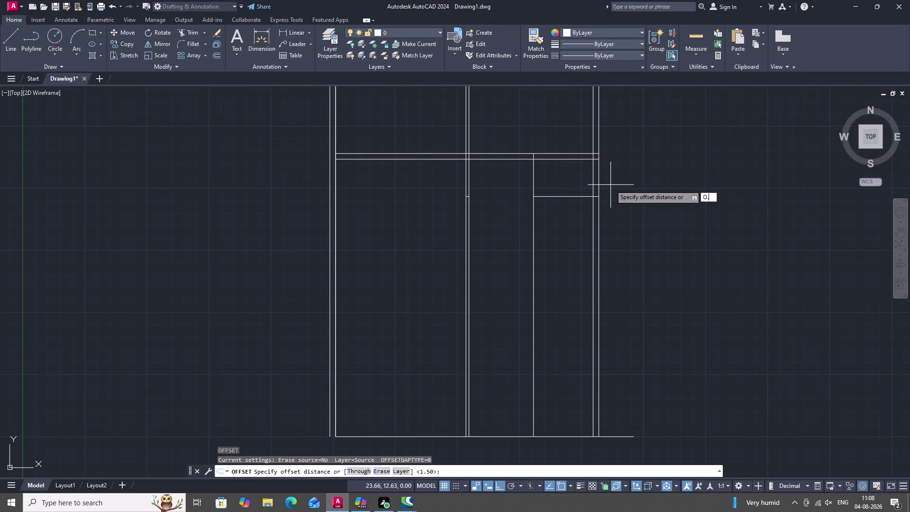
text(12)
key(space)
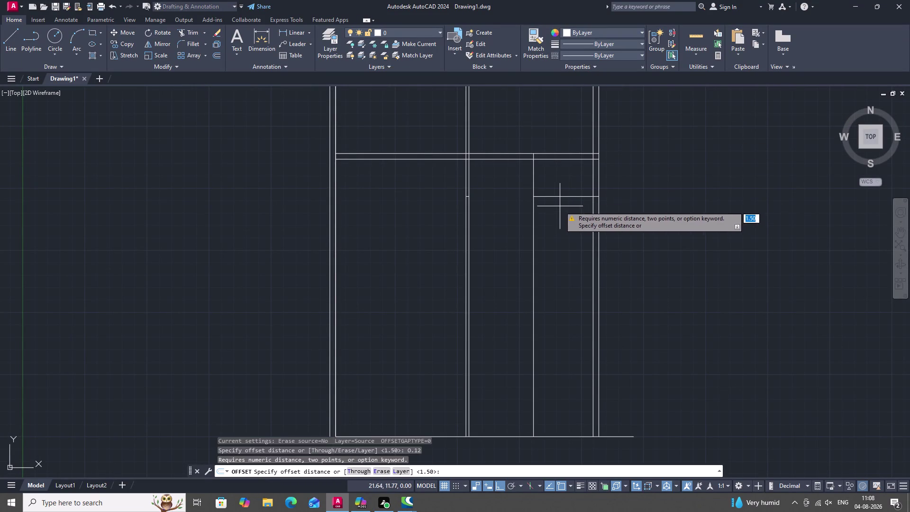
key(space)
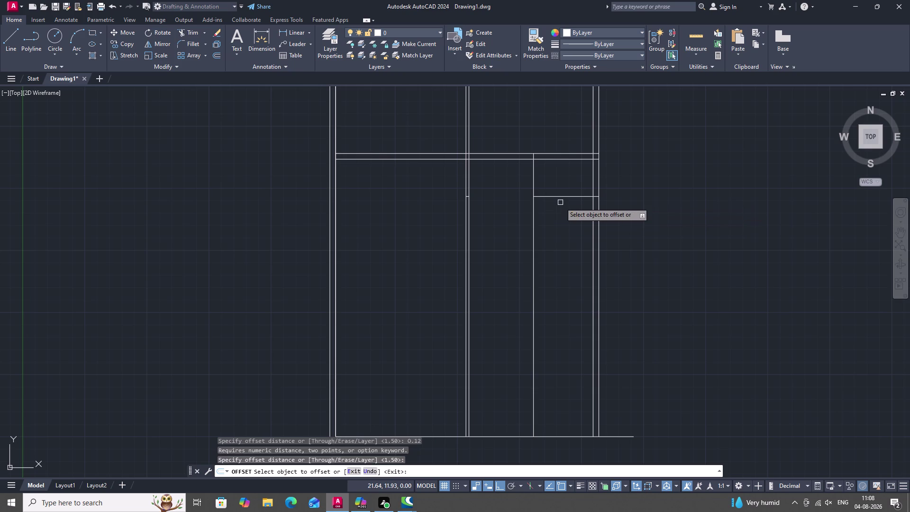
key(space)
key(space)
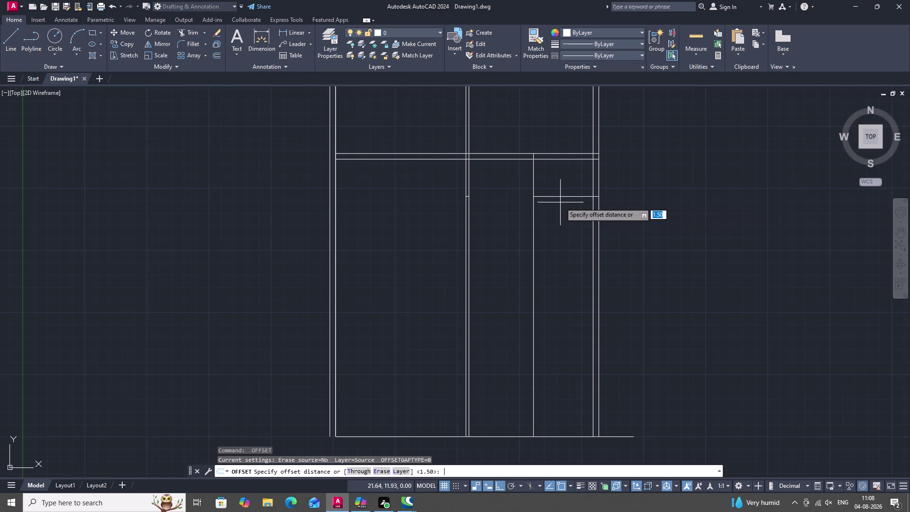
text(0.12)
key(space)
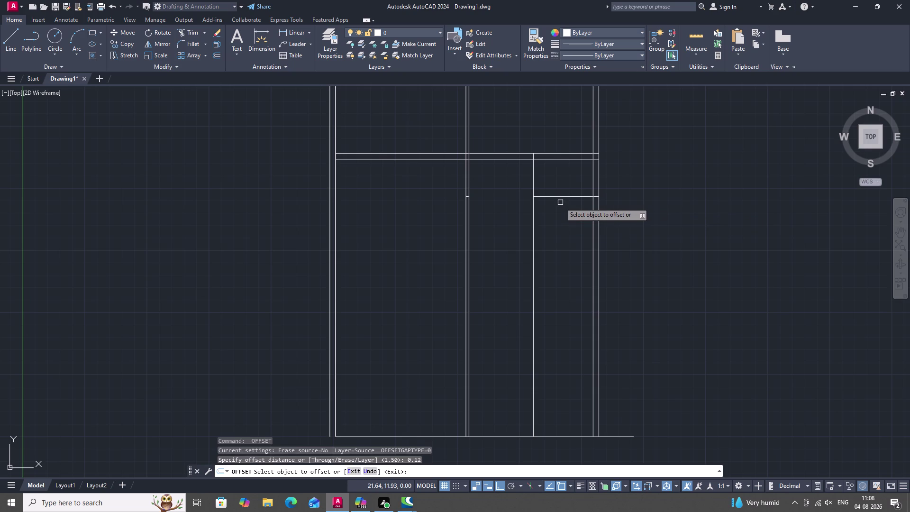
click(566, 197)
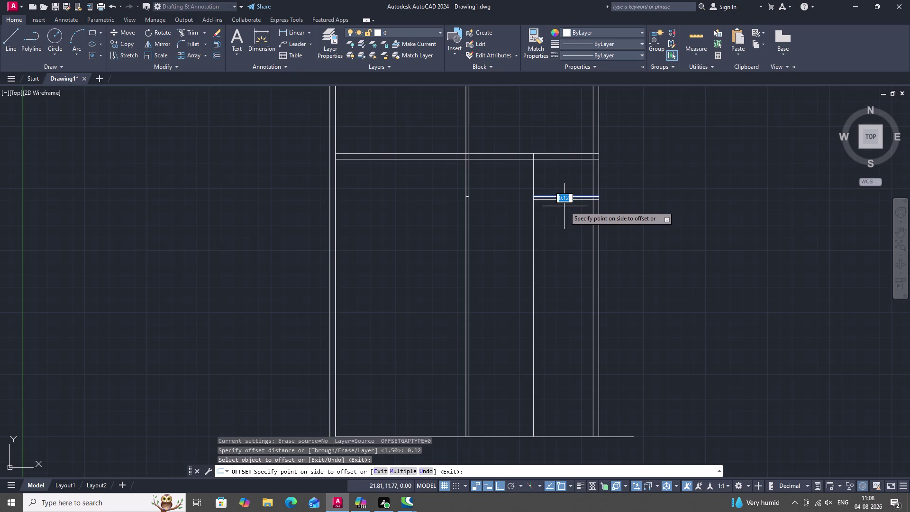
click(565, 206)
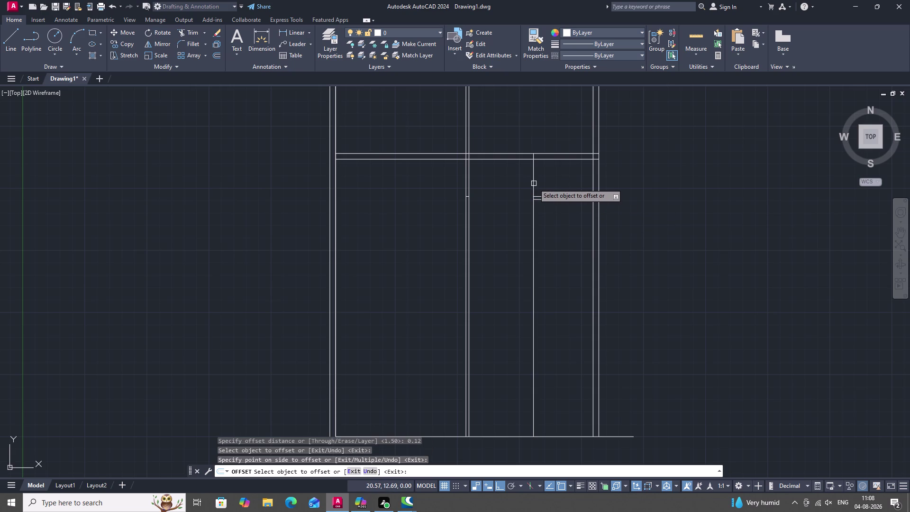
Offset the sub-panel's left edge 0.12 units to the left.
double_click(534, 183)
click(528, 185)
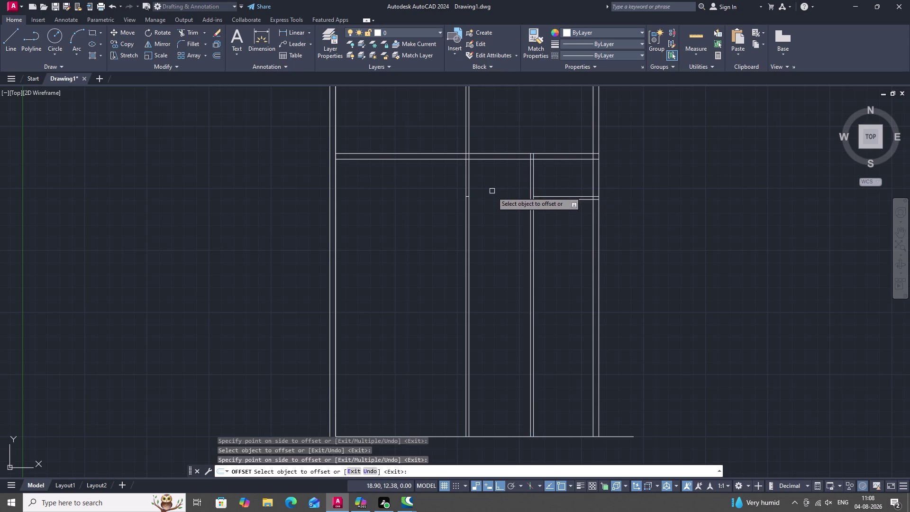
key(Escape)
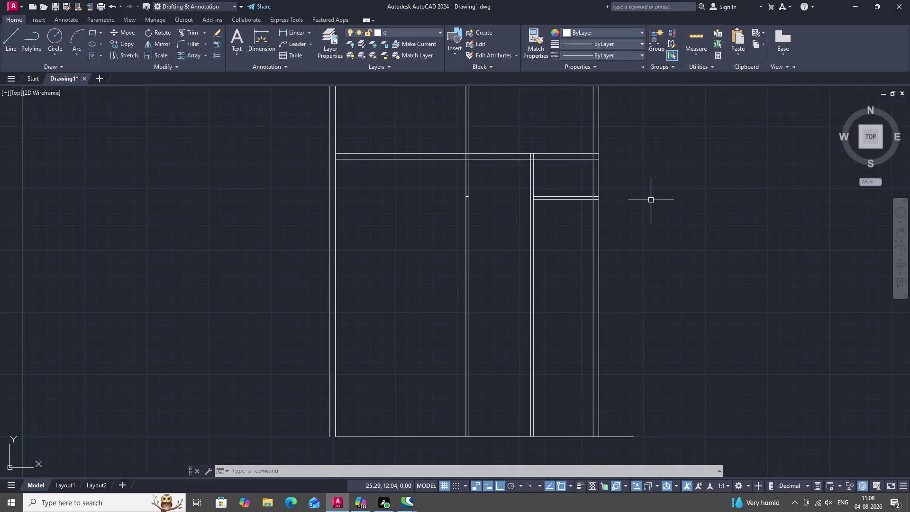
text(TR)
key(space)
Trim the overshooting shelf line ends where the shelf meets the right panel.
scroll(up, 3)
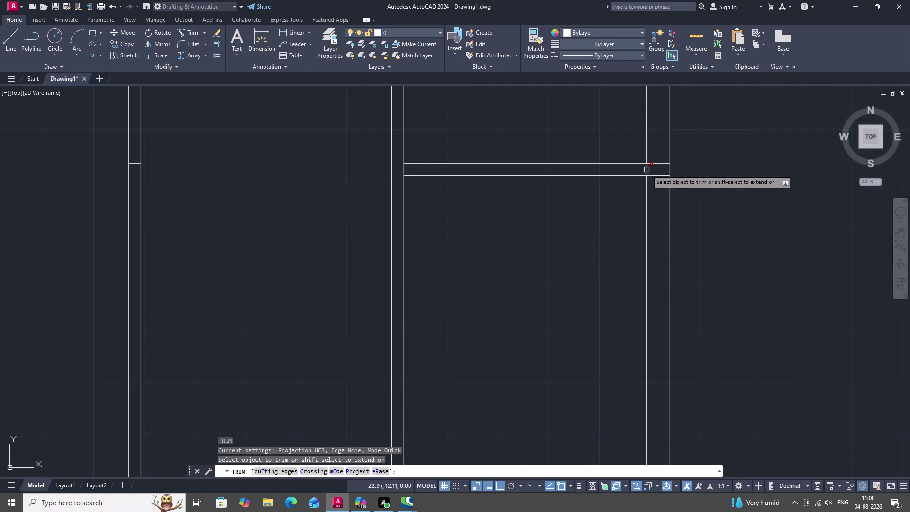
click(646, 170)
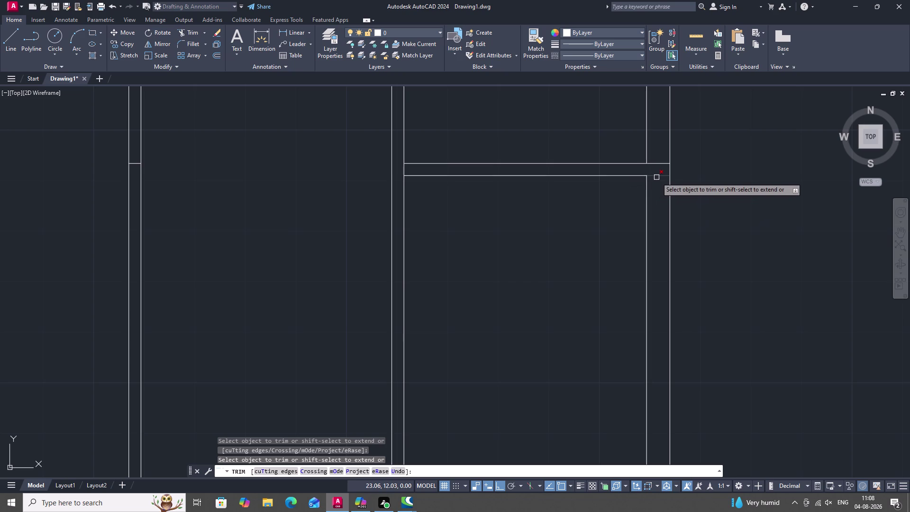
click(657, 178)
click(659, 162)
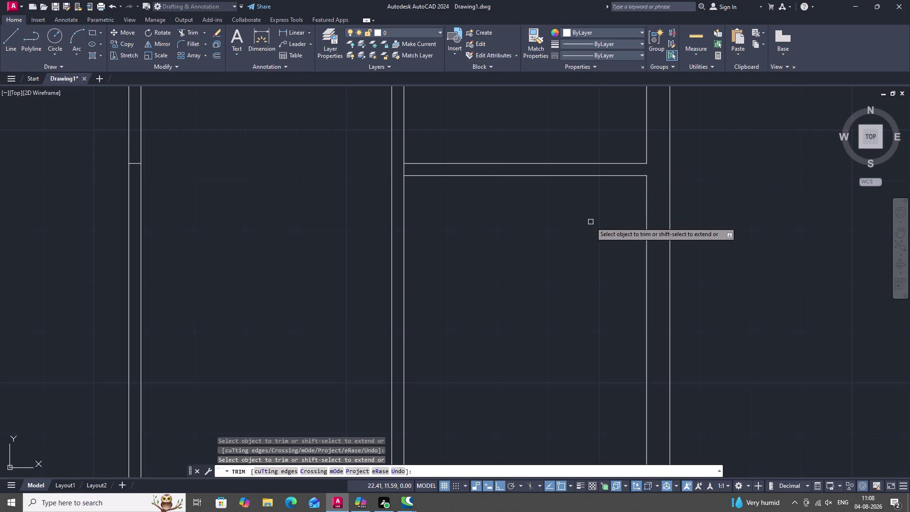
scroll(down, 3)
scroll(up, 3)
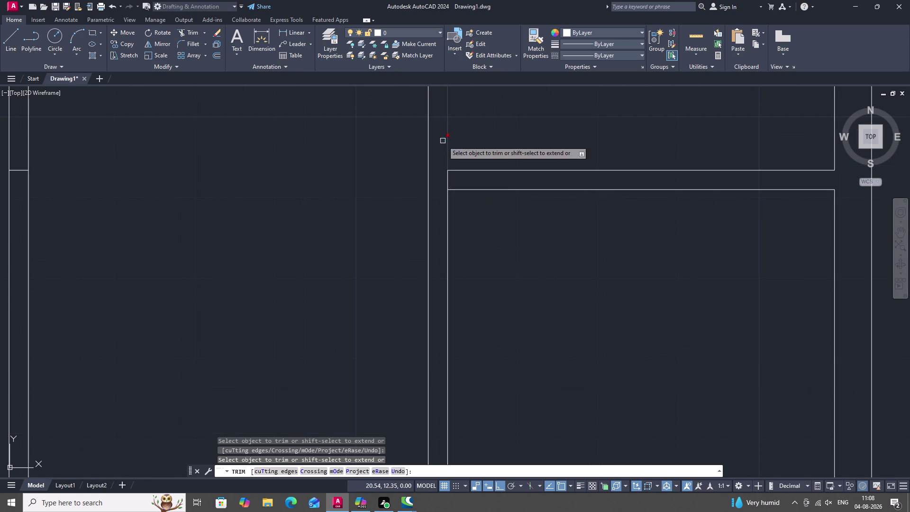
click(449, 179)
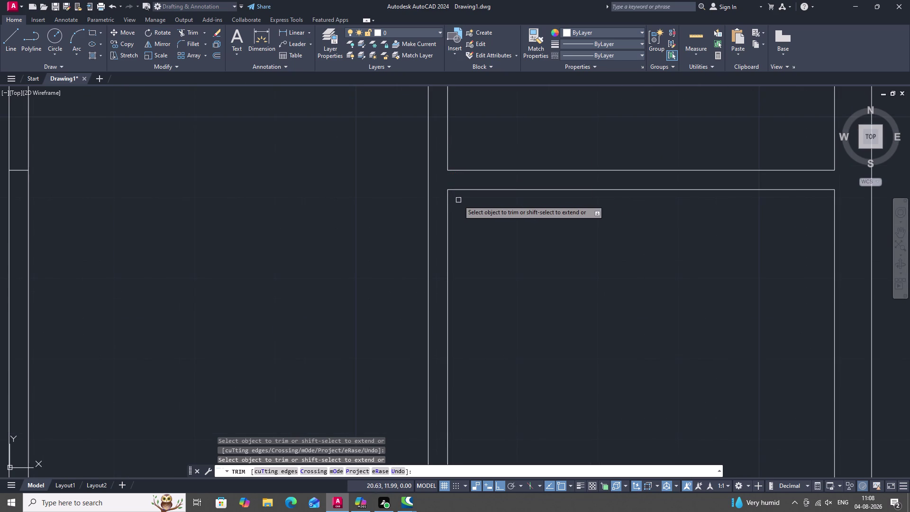
scroll(down, 3)
Trim the divider where it crosses the top band and its stub above, then end trimming.
middle_drag(469, 204, 486, 204)
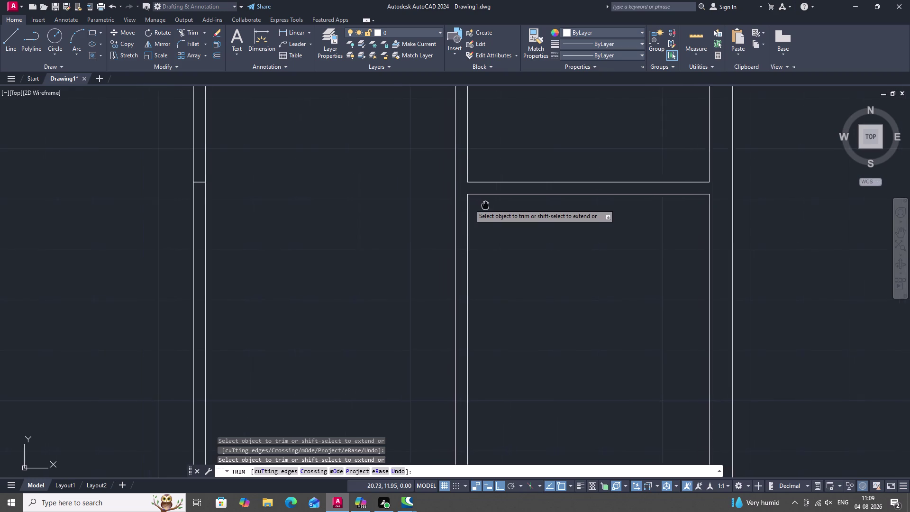
middle_drag(487, 204, 530, 202)
scroll(down, 3)
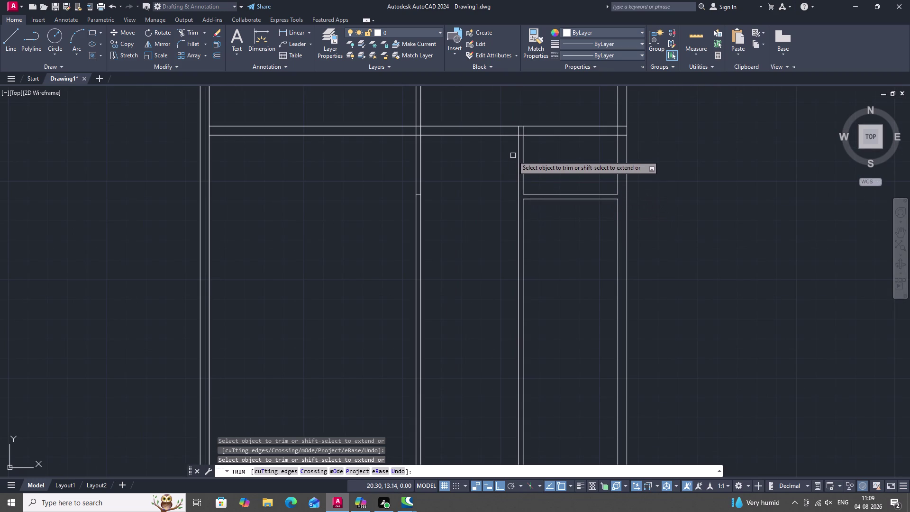
scroll(up, 3)
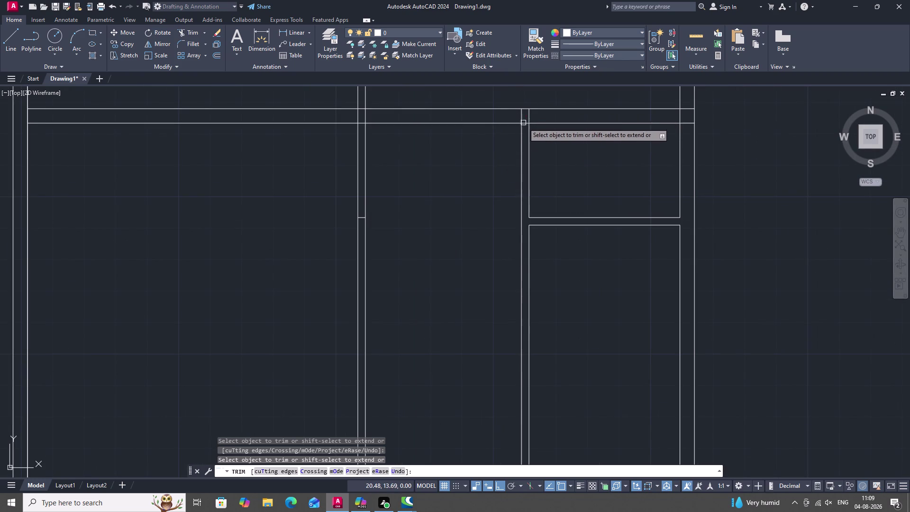
click(526, 123)
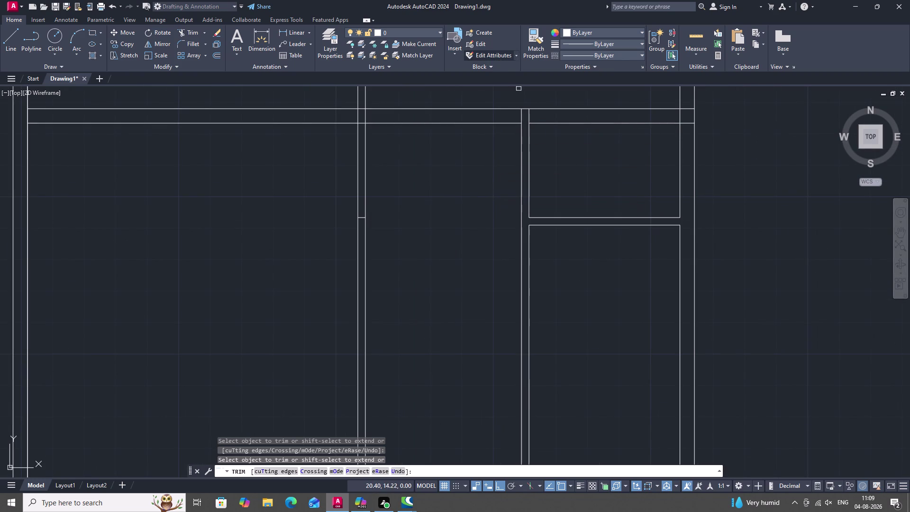
click(520, 116)
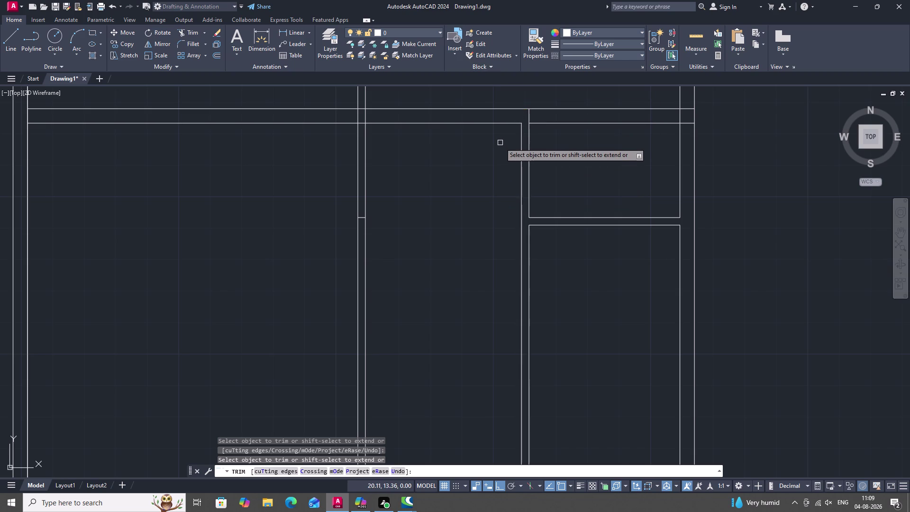
scroll(down, 3)
scroll(down, 3)
middle_drag(499, 142, 518, 118)
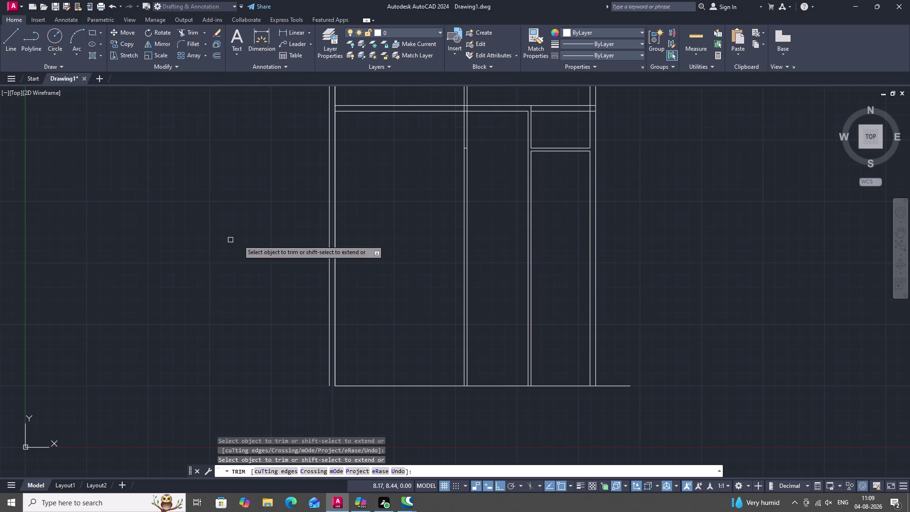
key(Escape)
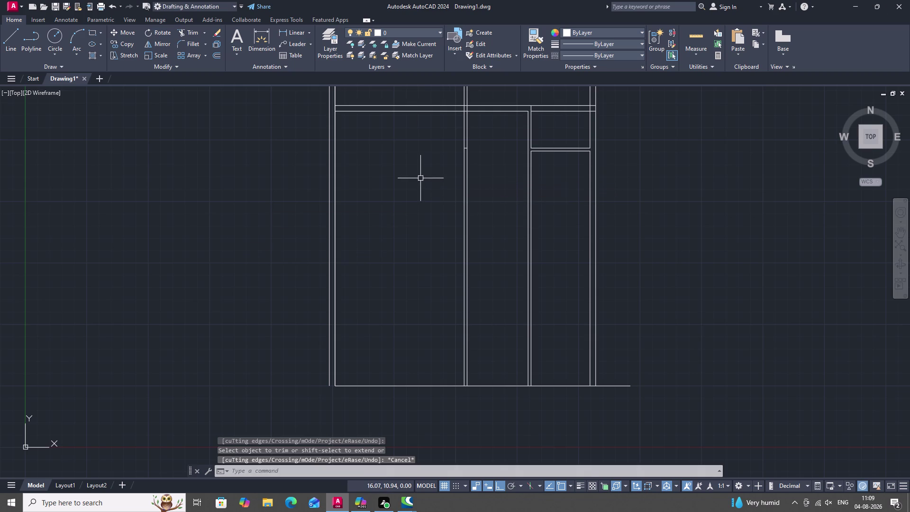
Offset the cabinet's left outer edge 4 units inward.
scroll(up, 3)
scroll(down, 3)
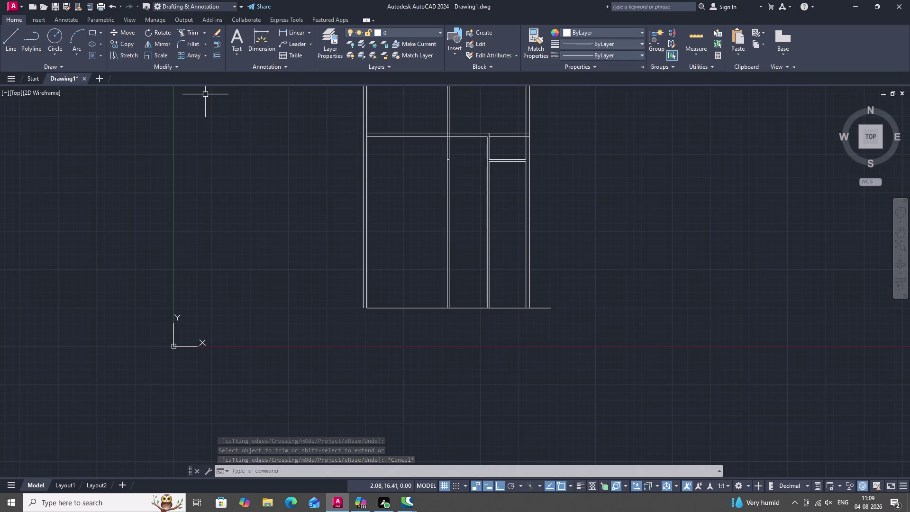
key(o)
key(space)
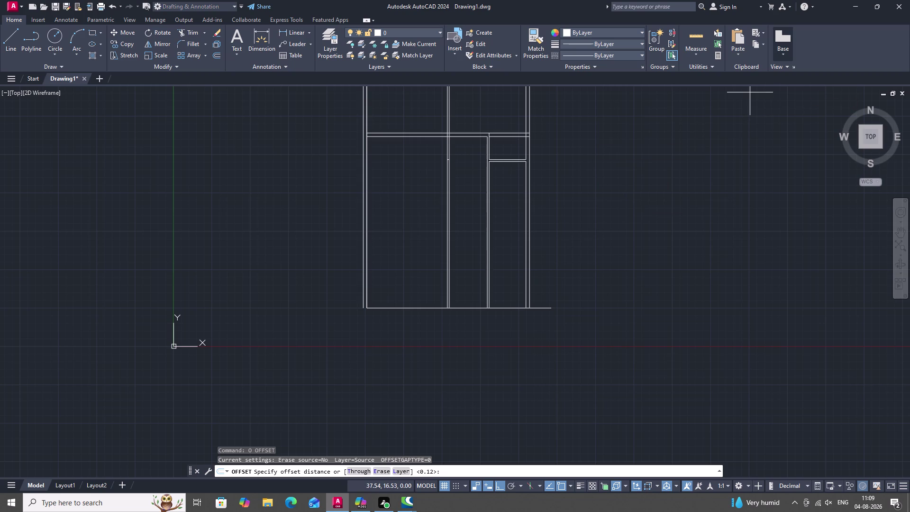
key(4)
key(space)
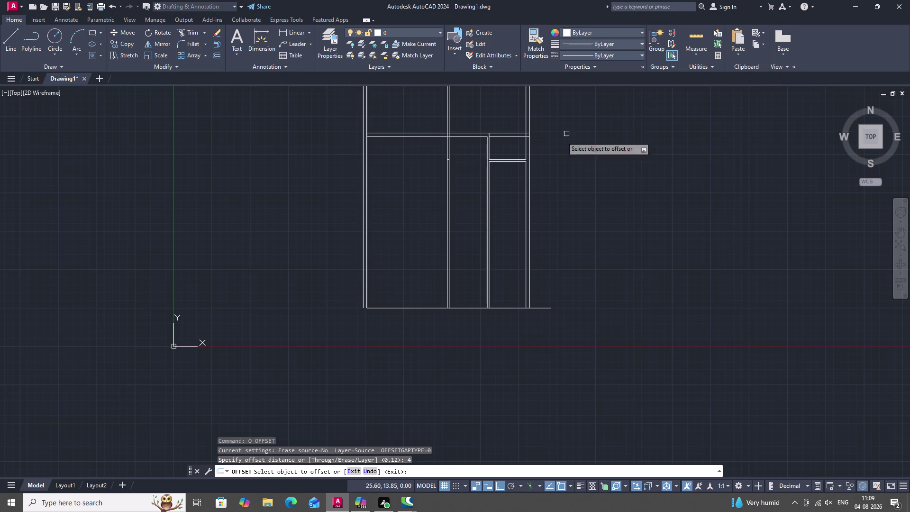
click(369, 179)
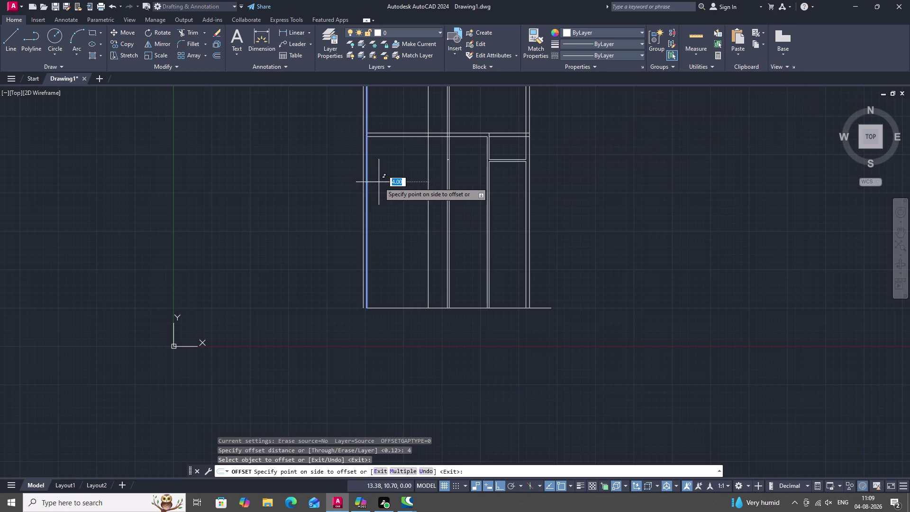
click(384, 184)
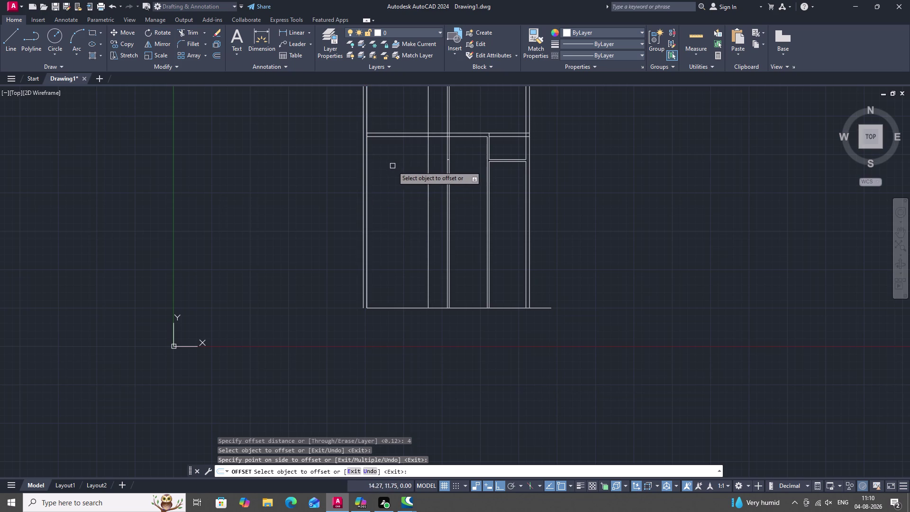
key(Escape)
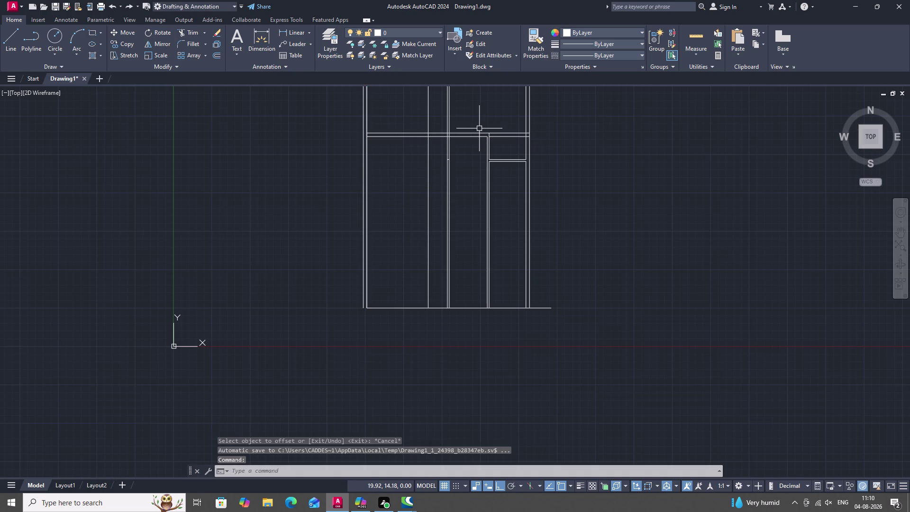
Offset the top band's lower line 4.4 units downward.
key(0)
key(space)
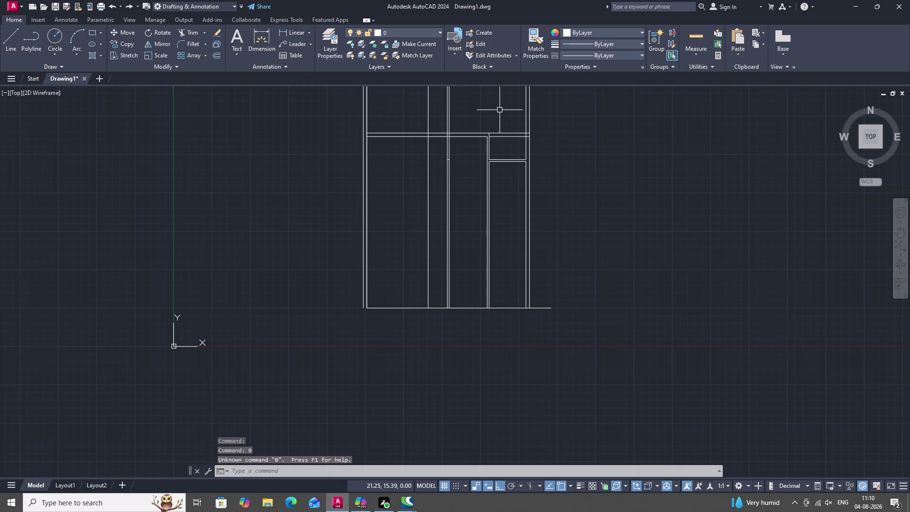
key(o)
key(space)
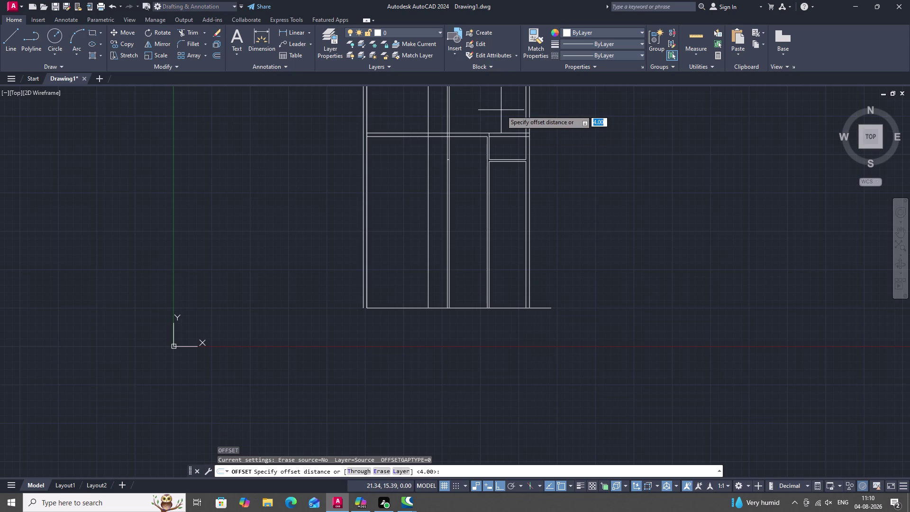
key(4)
text(.4)
key(space)
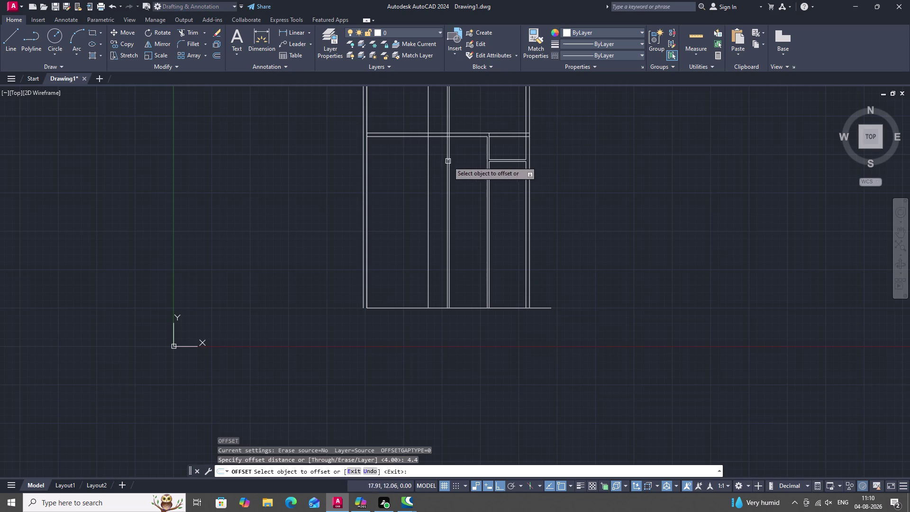
click(412, 136)
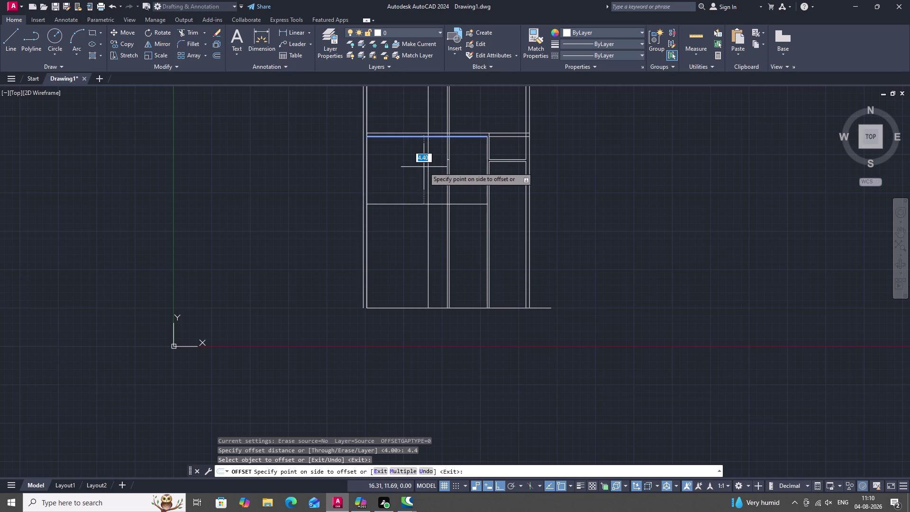
click(423, 169)
key(Escape)
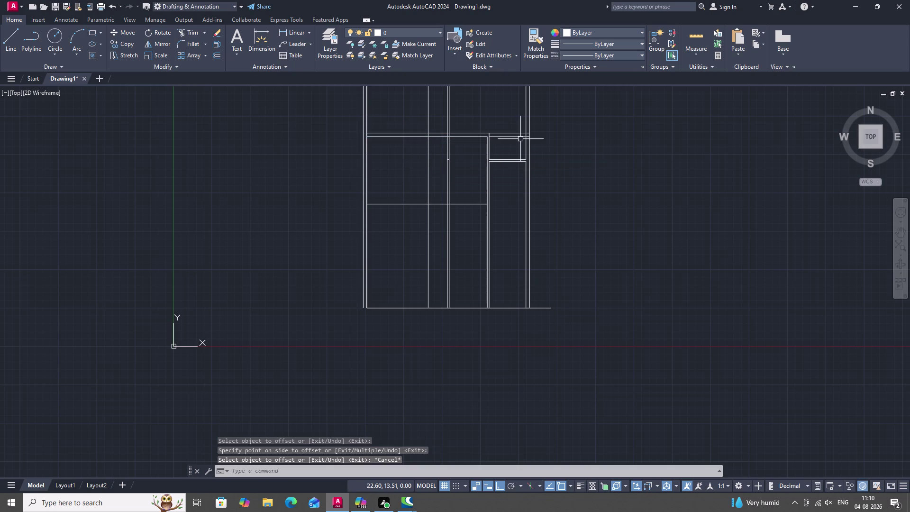
Double the new left-bay divider rightward and the 4.4 shelf downward at 0.12 spacing.
text(0.)
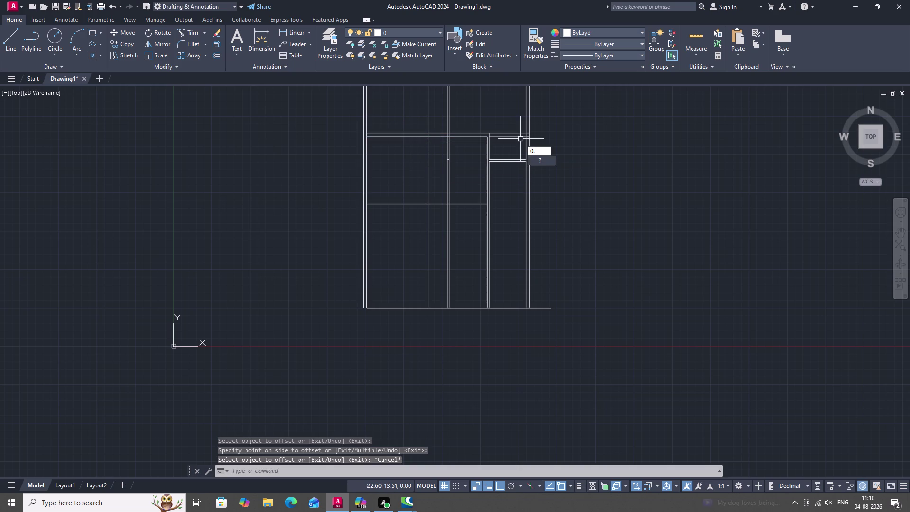
text(12)
key(Escape)
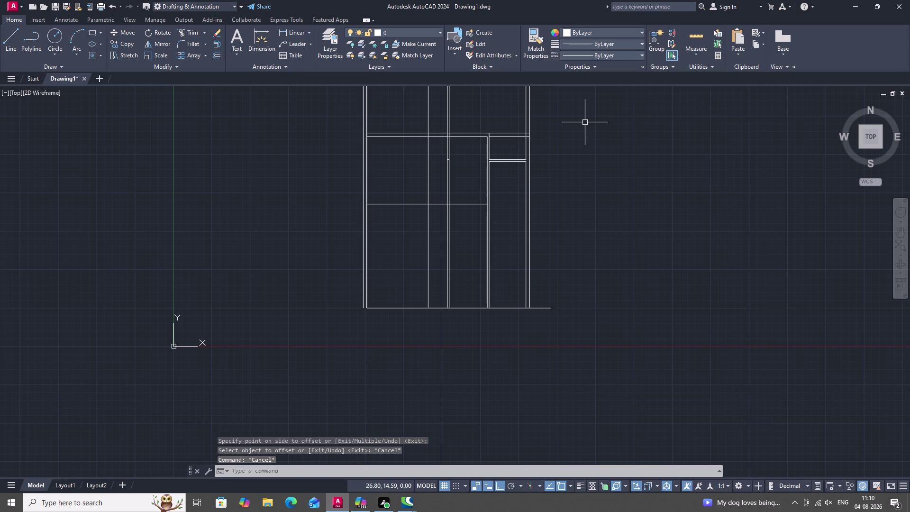
text(O)
key(space)
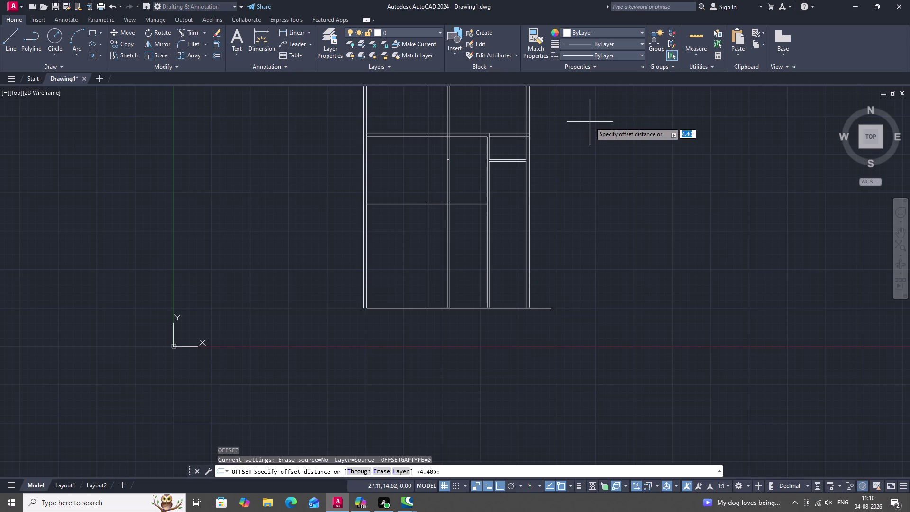
text(0.)
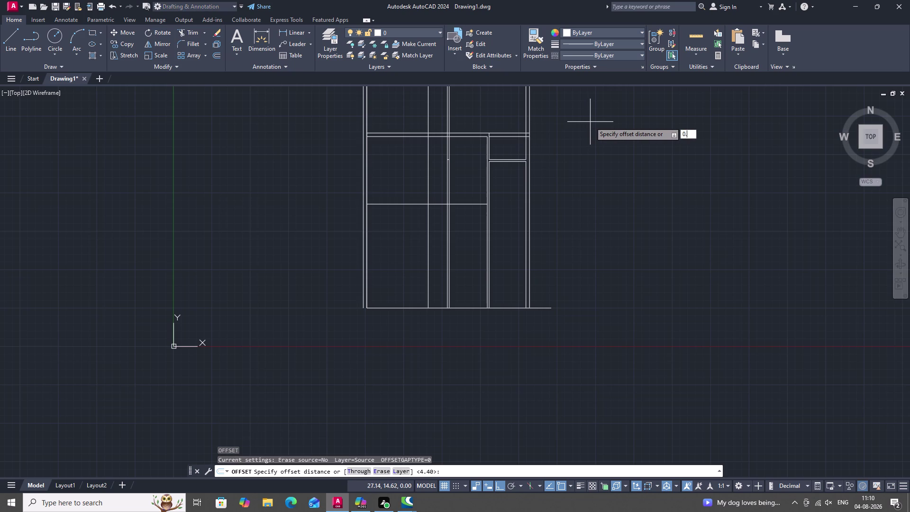
text(12)
key(space)
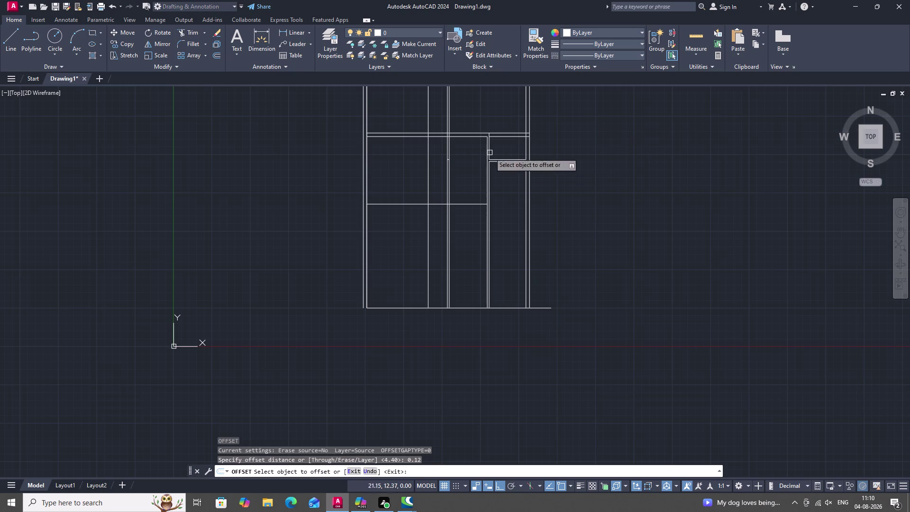
click(428, 151)
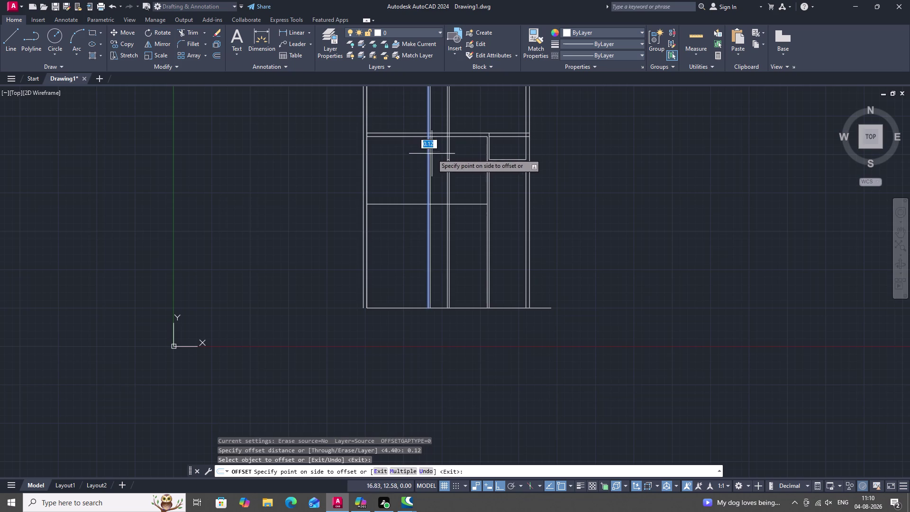
click(434, 155)
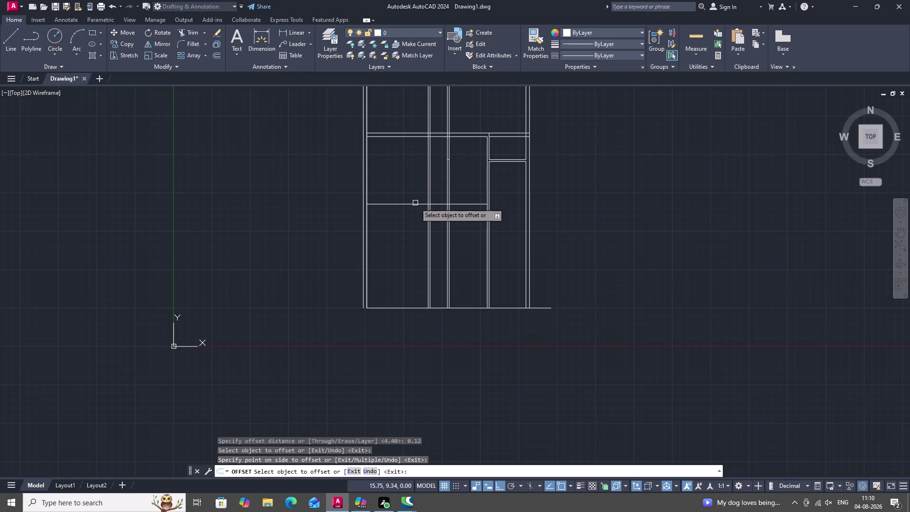
click(415, 203)
click(423, 218)
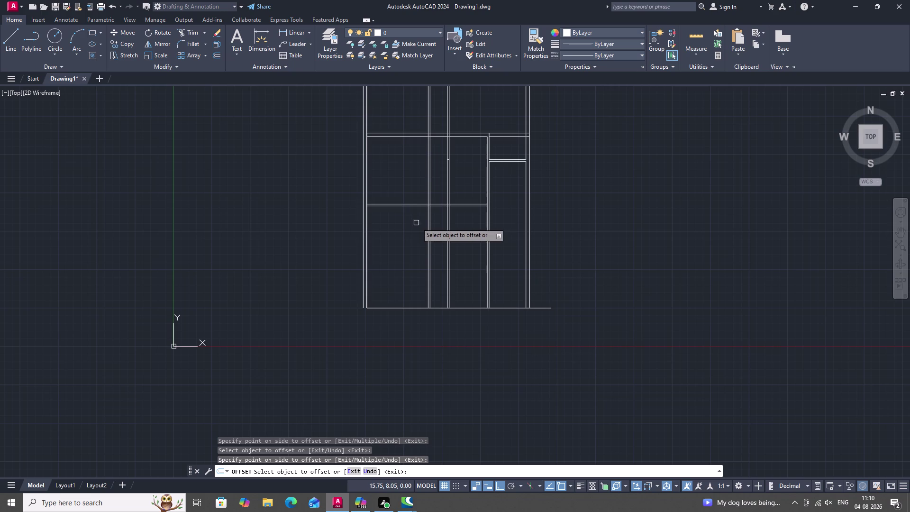
text(TR)
key(space)
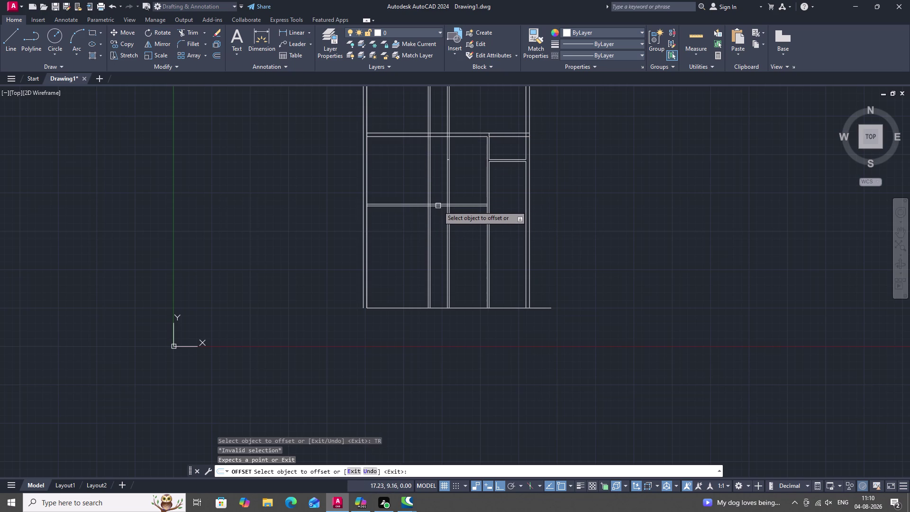
key(Escape)
Trim the crossing doubled shelf and divider pieces in the middle compartment.
text(TR)
key(space)
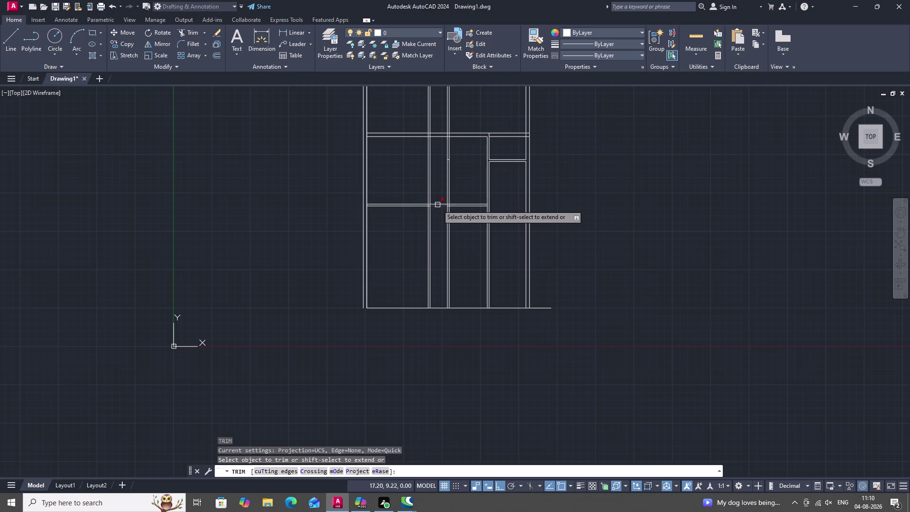
click(438, 204)
click(438, 204)
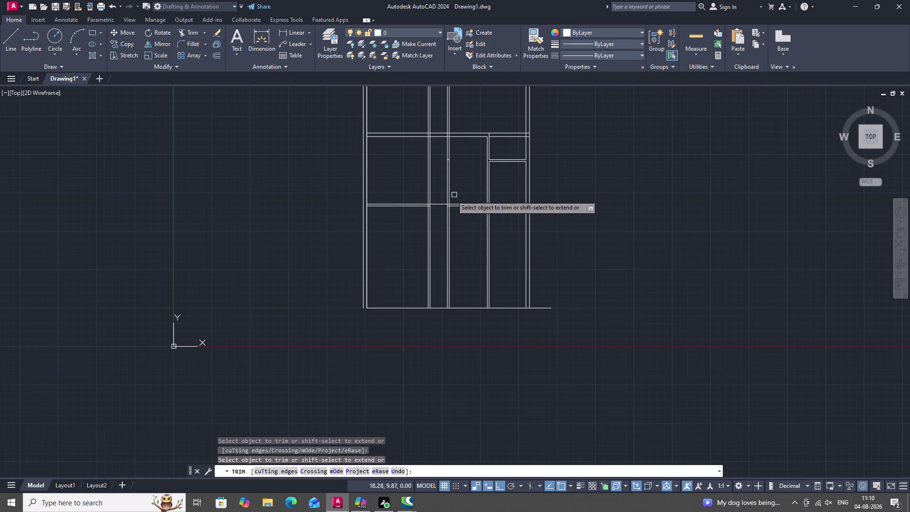
click(450, 198)
click(446, 195)
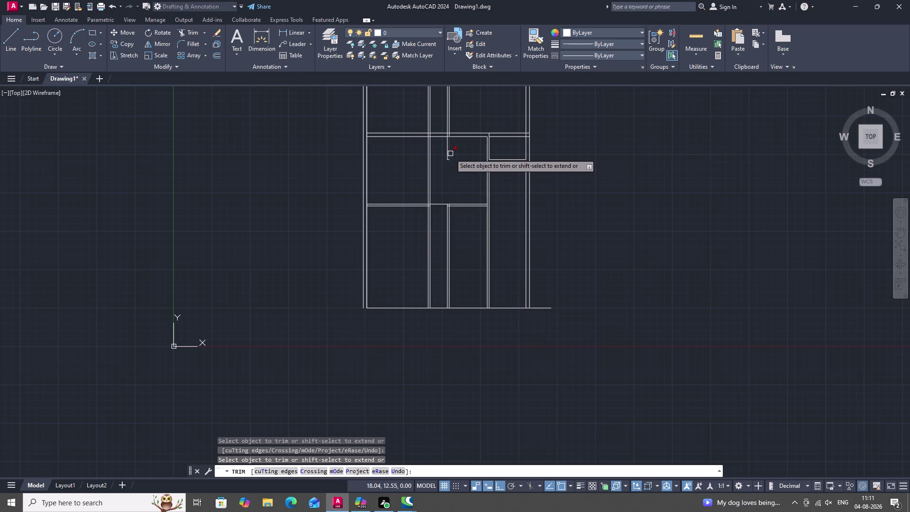
click(450, 154)
click(446, 152)
click(450, 160)
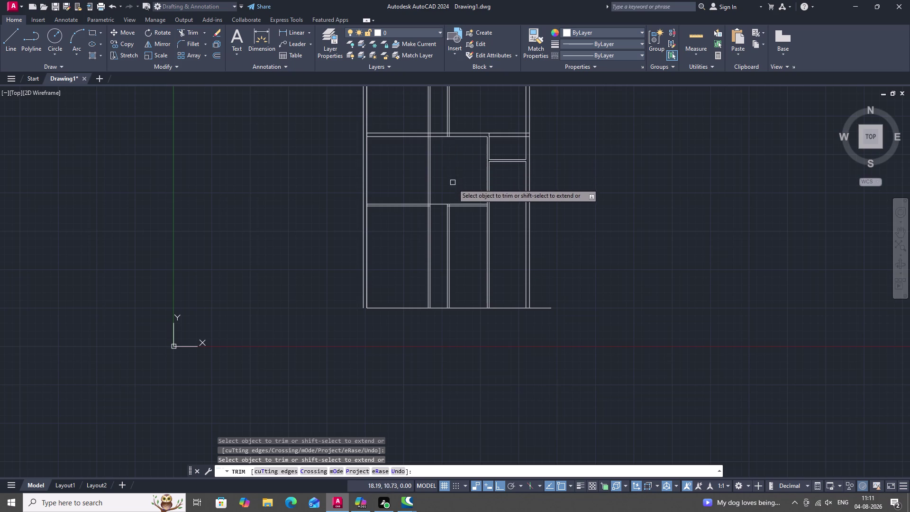
click(440, 206)
click(450, 214)
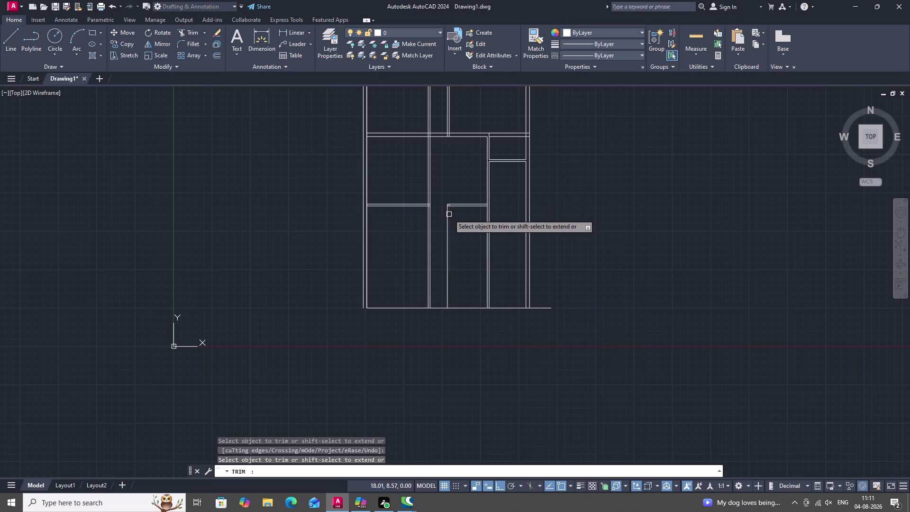
click(448, 210)
click(448, 207)
click(453, 206)
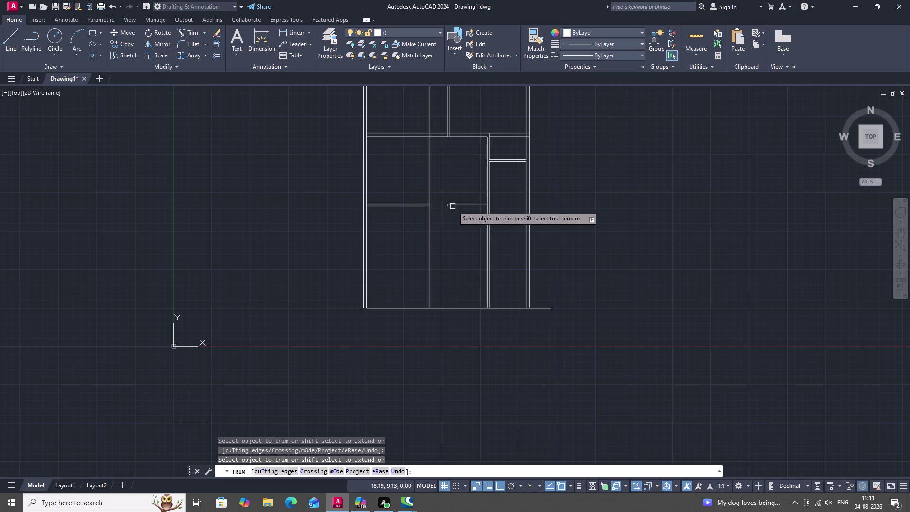
click(451, 205)
click(449, 205)
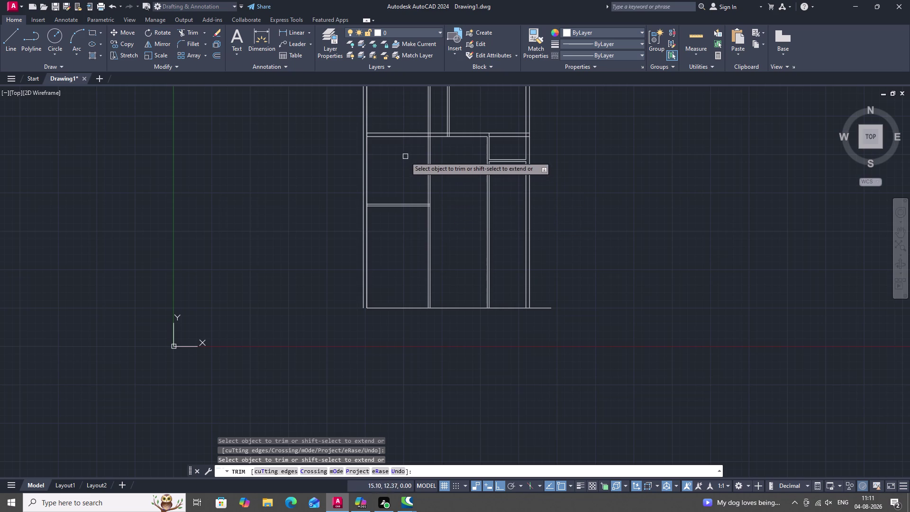
Trim the extra divider line in the top section and the stubs at the shelf junction.
middle_drag(414, 150, 436, 200)
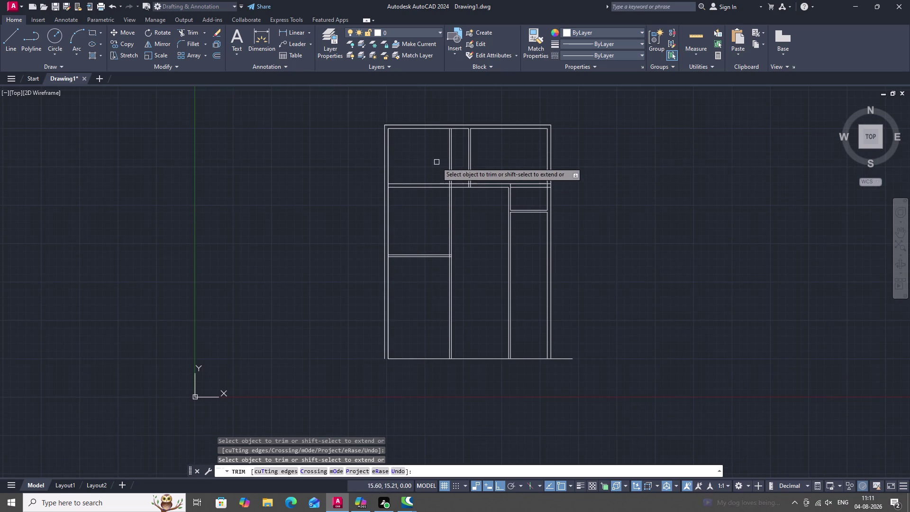
click(448, 169)
click(451, 172)
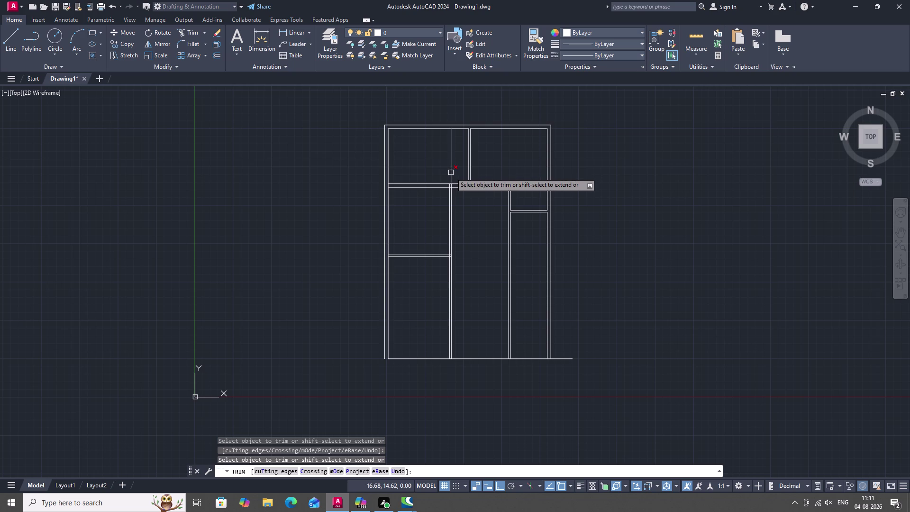
scroll(up, 3)
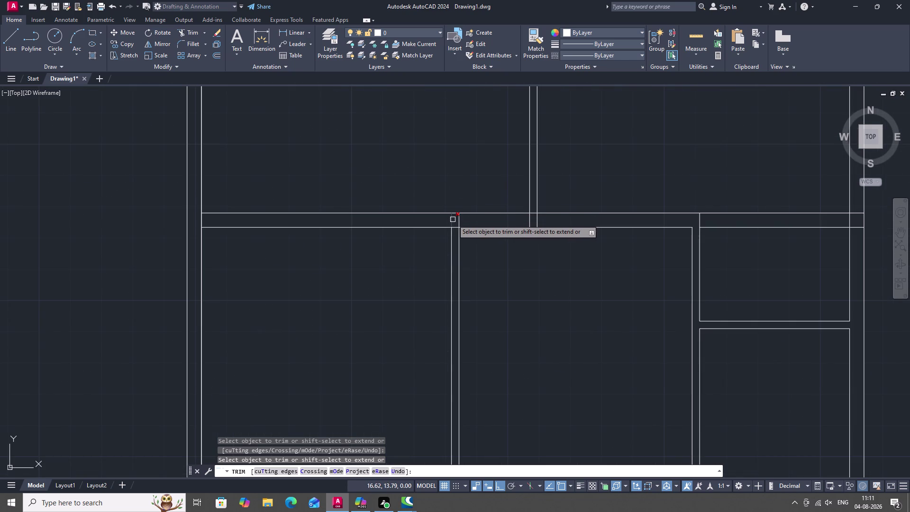
click(453, 219)
click(457, 219)
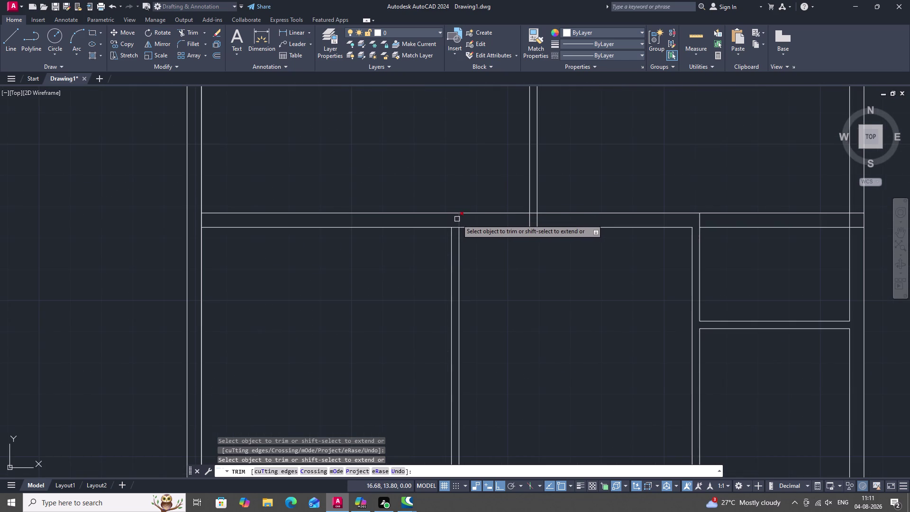
scroll(up, 3)
click(455, 252)
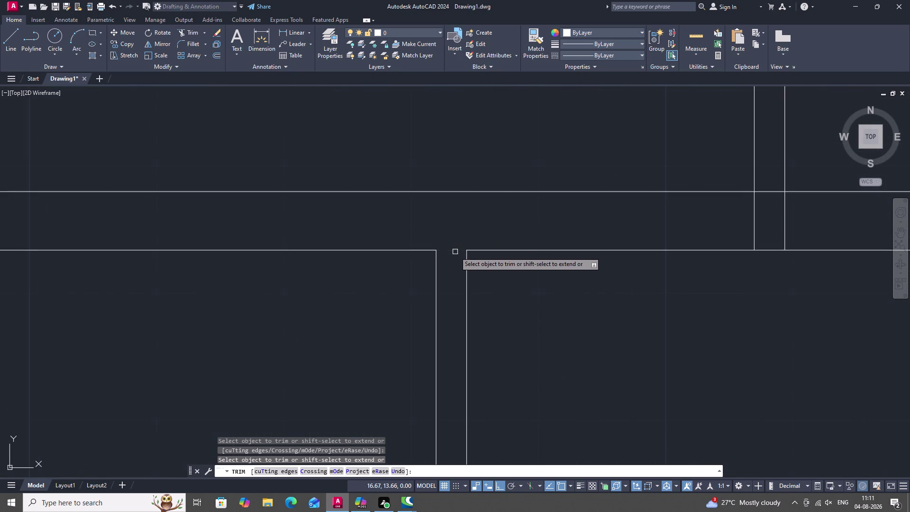
scroll(down, 3)
middle_drag(487, 278, 487, 236)
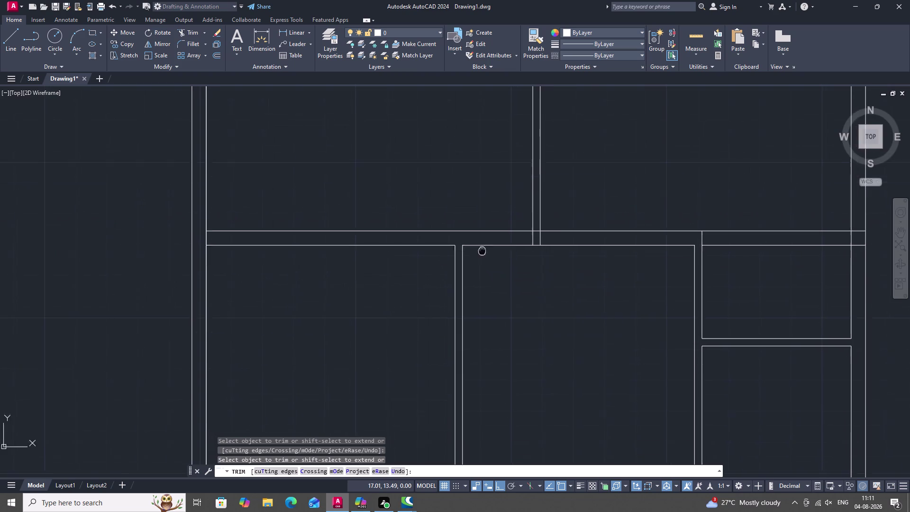
middle_drag(487, 237, 500, 170)
scroll(down, 3)
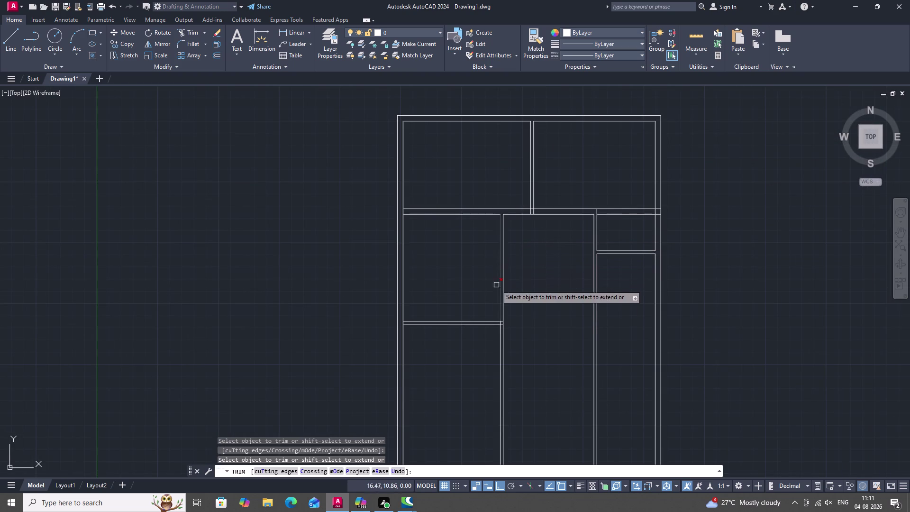
scroll(up, 3)
Trim the line ends at the right-hand junction, then end trimming and clear a stray selection.
middle_drag(493, 306, 536, 183)
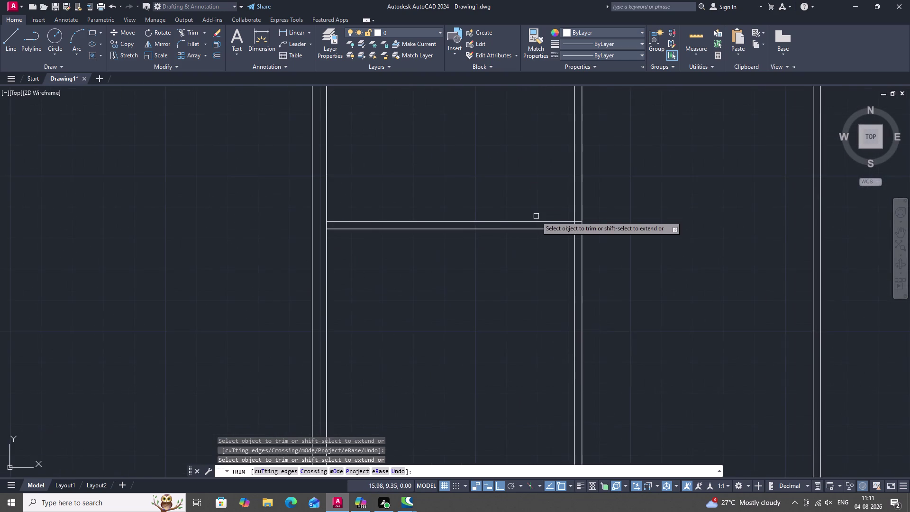
scroll(up, 3)
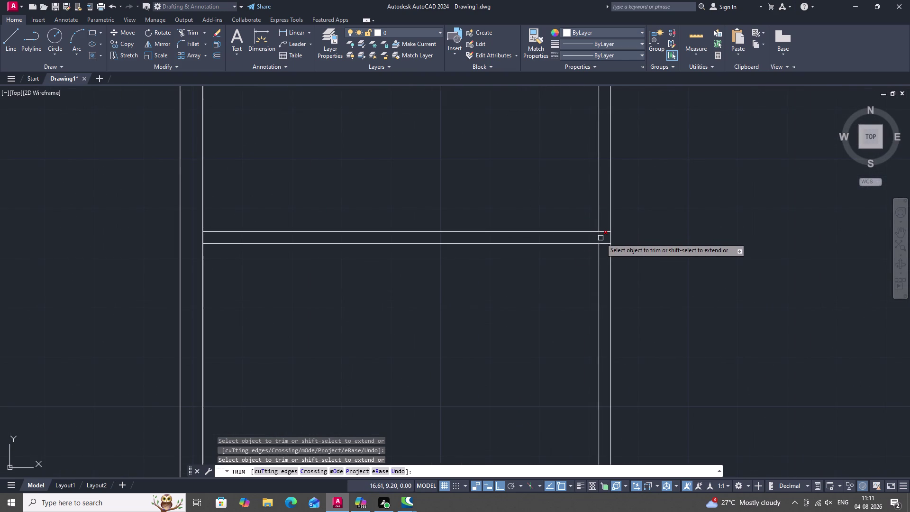
click(598, 238)
click(605, 243)
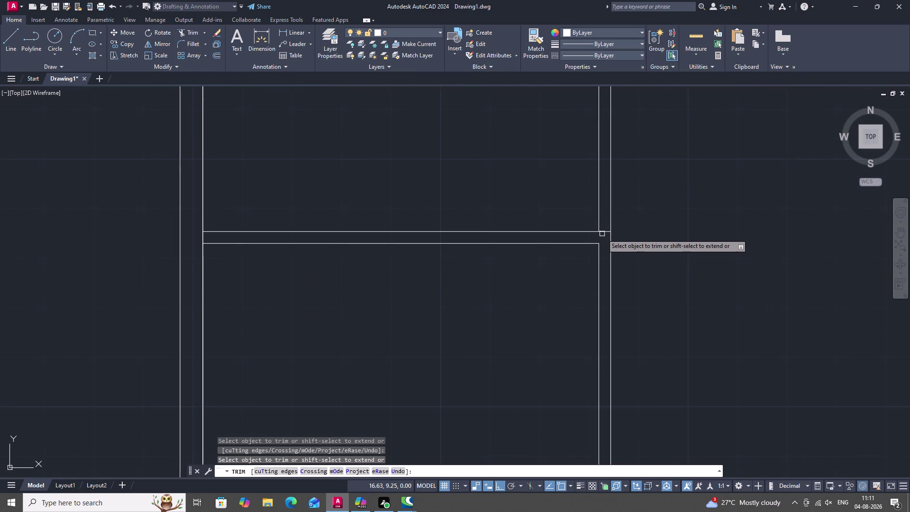
click(605, 232)
scroll(down, 3)
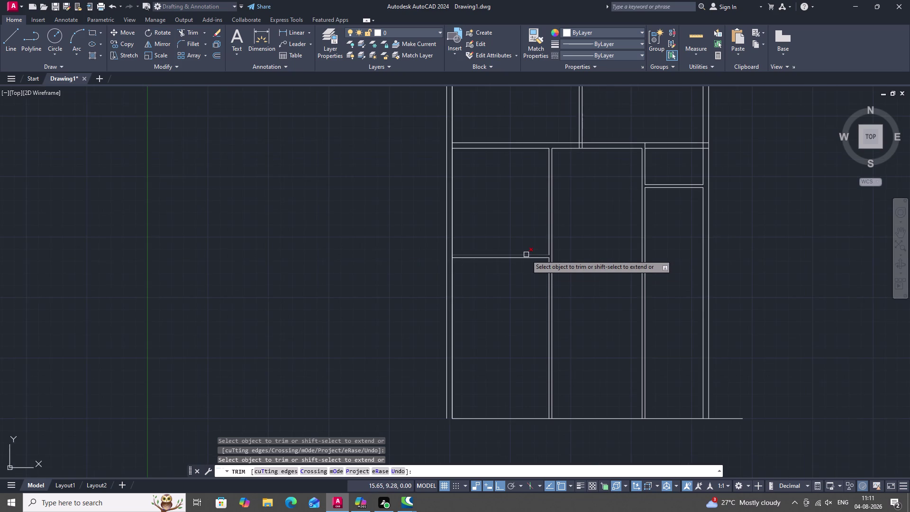
scroll(down, 3)
middle_drag(524, 270, 541, 224)
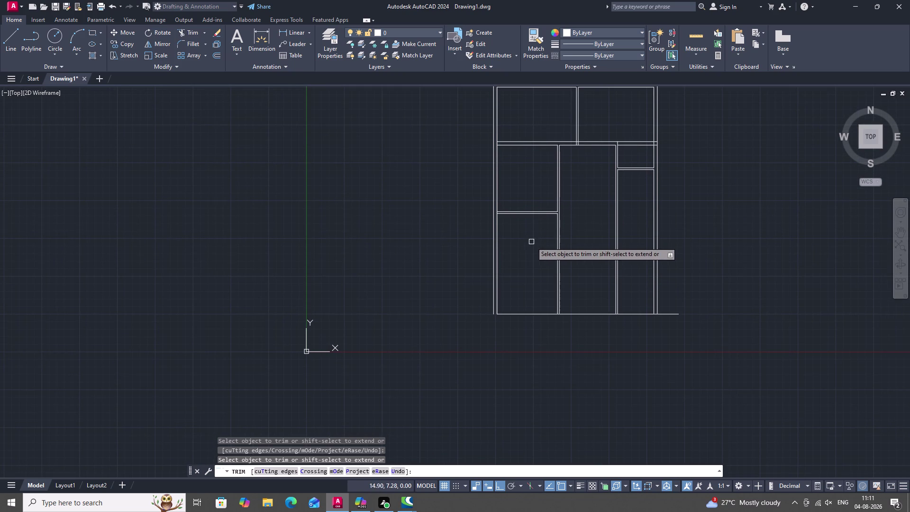
key(Escape)
drag(282, 192, 293, 192)
click(308, 187)
key(Escape)
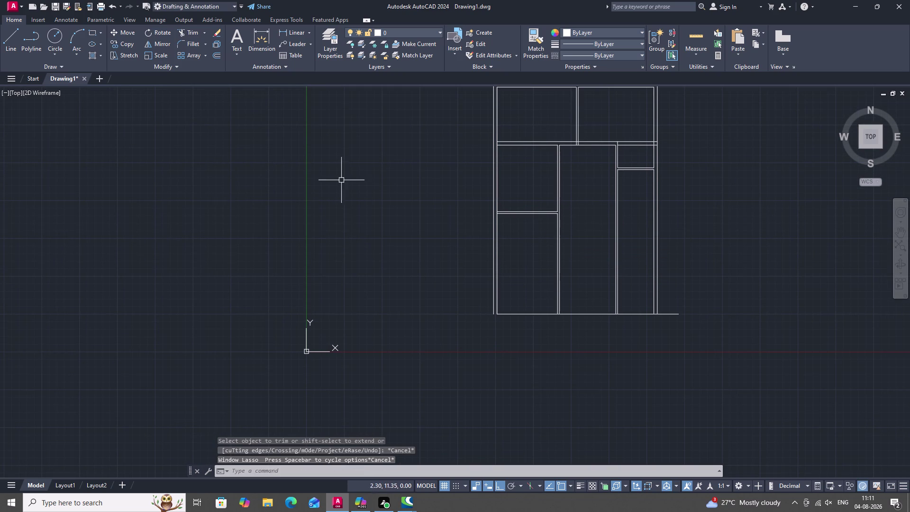
Draw a short straight line near the cabinet's left side.
key(l)
click(334, 172)
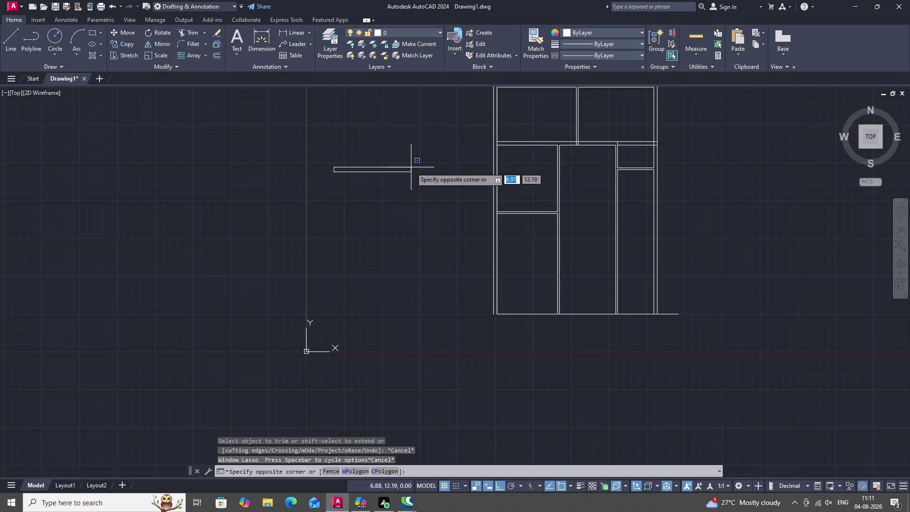
key(Escape)
key(l)
key(space)
click(384, 185)
drag(386, 184, 397, 180)
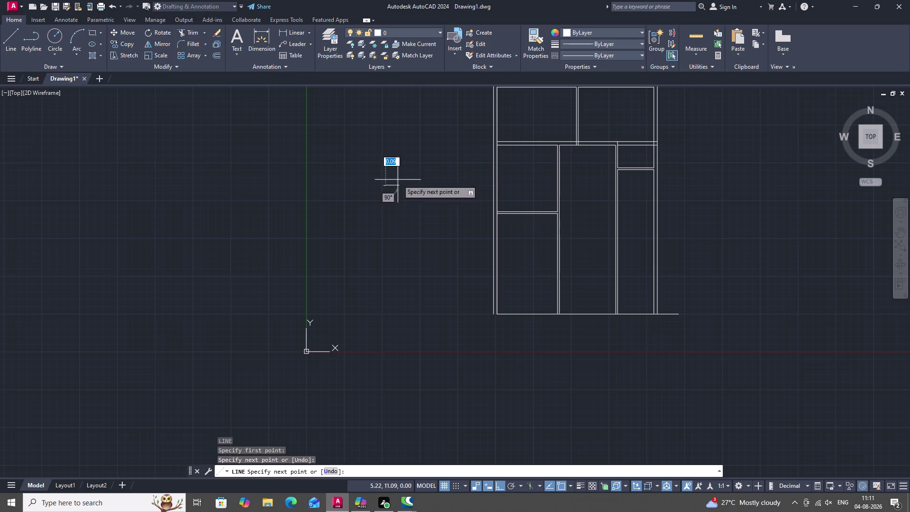
click(443, 160)
key(Escape)
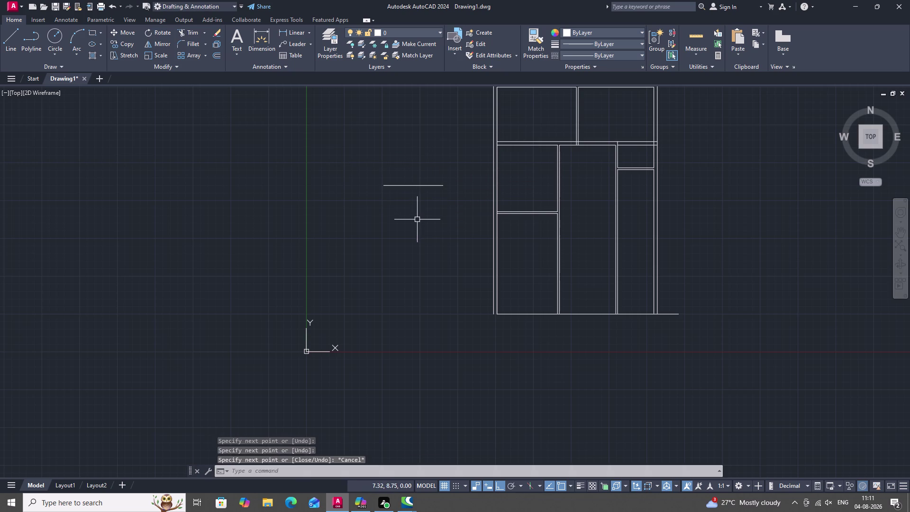
Trim off the stray shelf piece sticking out past the cabinet's left side.
key(t)
key(r)
key(space)
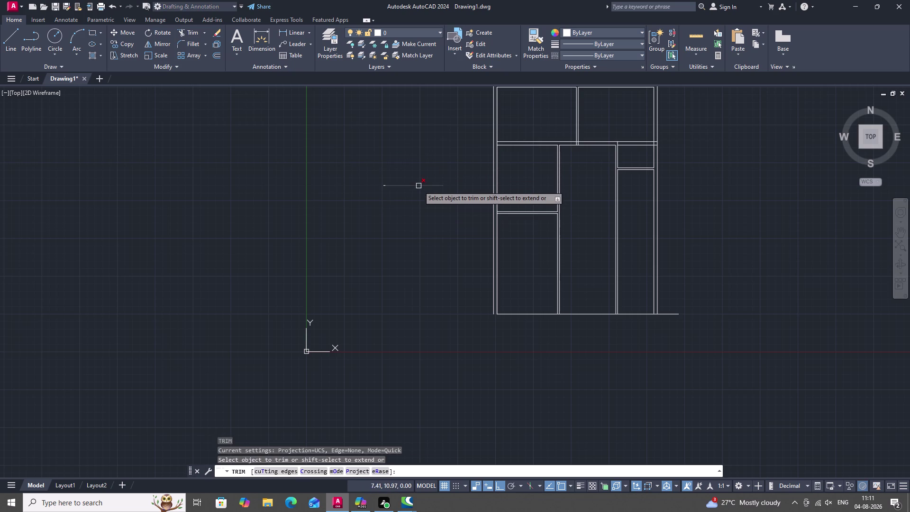
click(419, 186)
click(385, 186)
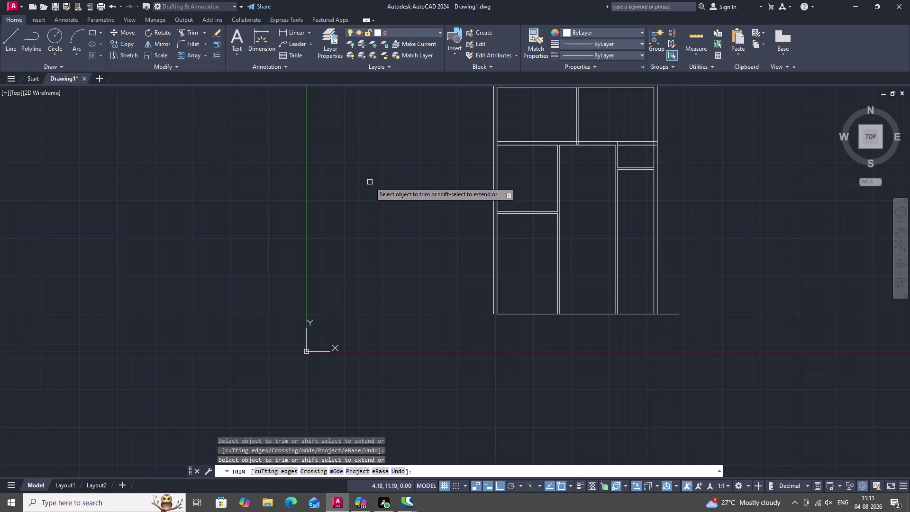
middle_drag(394, 196, 343, 204)
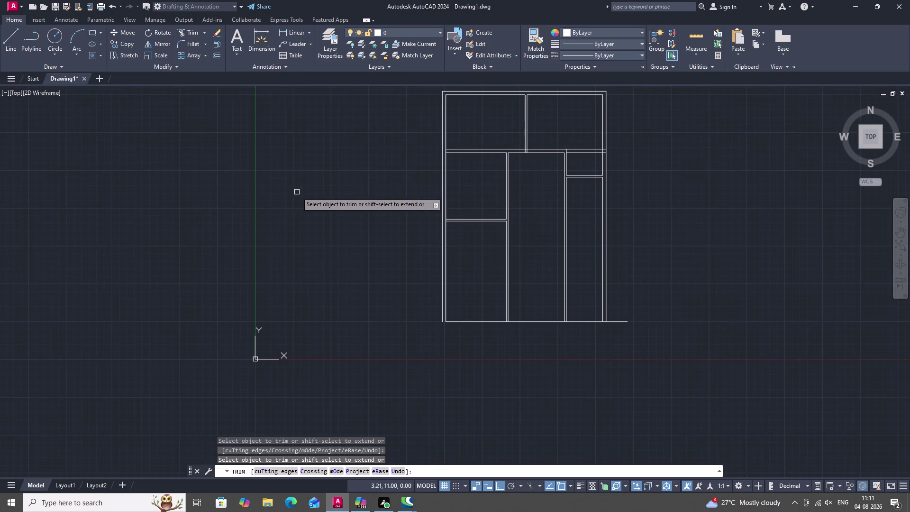
scroll(up, 3)
scroll(down, 3)
middle_drag(430, 241, 321, 266)
scroll(down, 3)
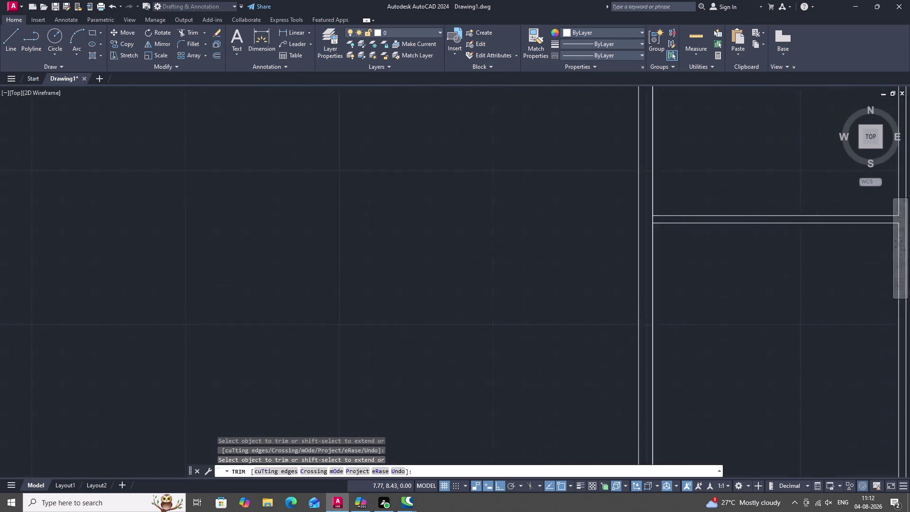
middle_drag(321, 267, 311, 266)
scroll(up, 3)
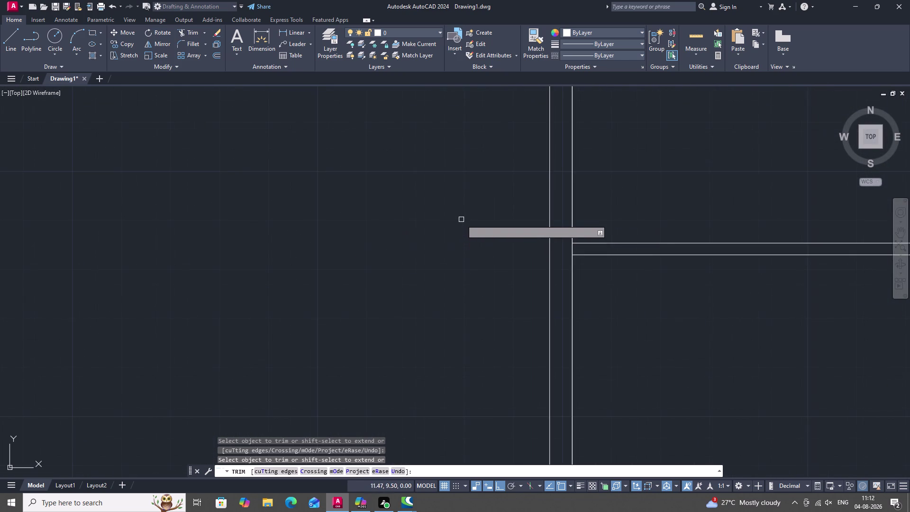
Answer TRIM's mode prompt with O, then end the trim command.
click(572, 249)
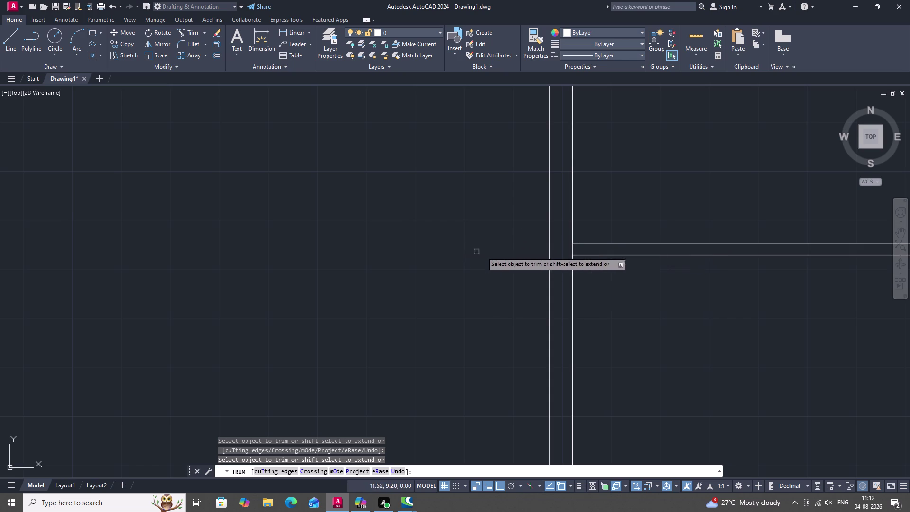
click(572, 250)
scroll(down, 3)
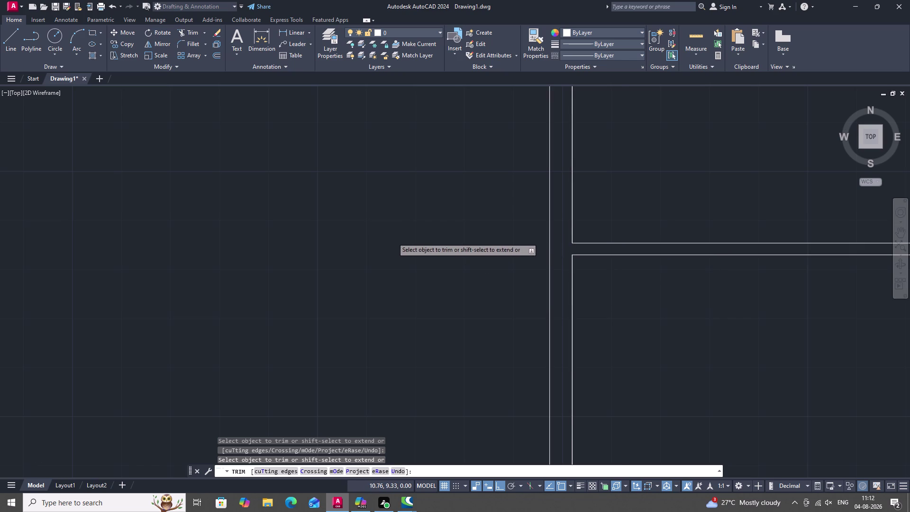
scroll(down, 3)
middle_drag(393, 238, 376, 229)
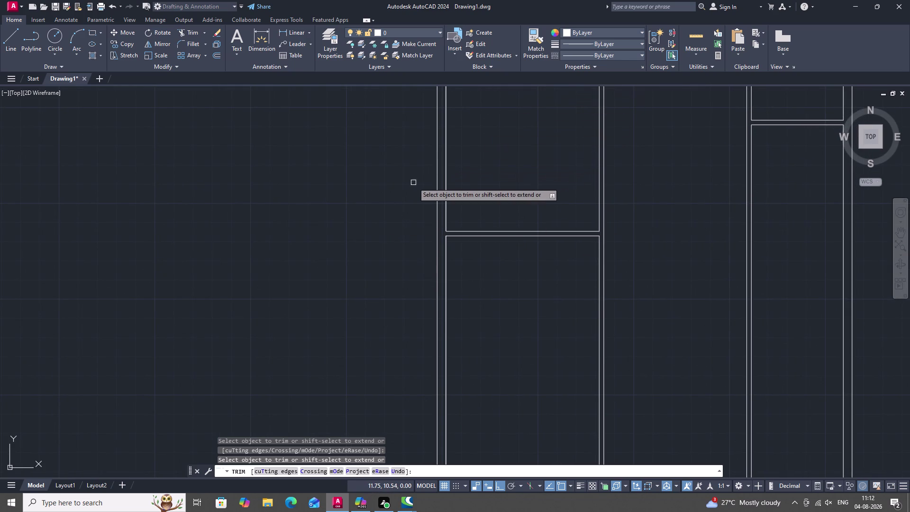
scroll(down, 3)
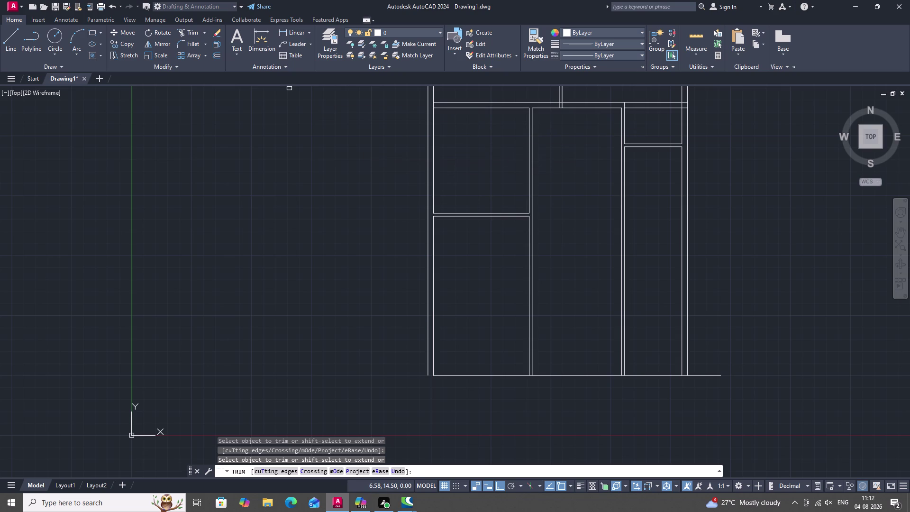
key(o)
key(space)
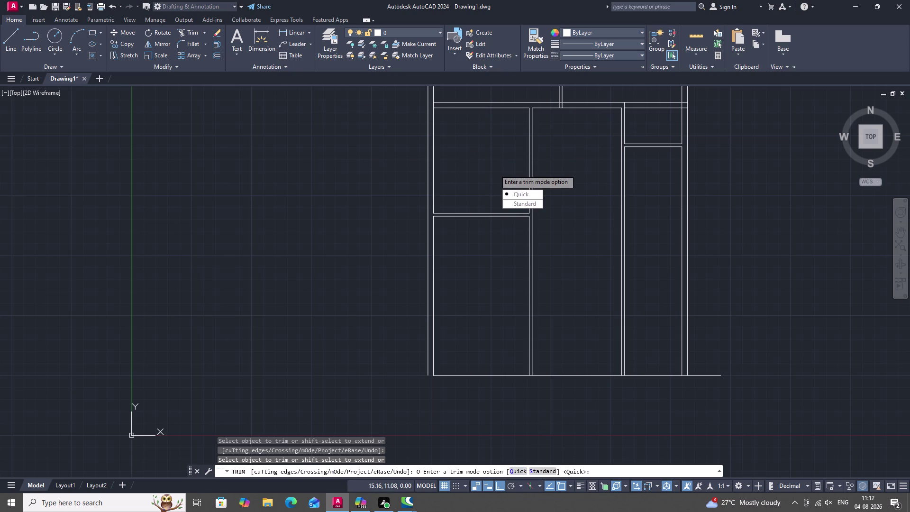
key(Escape)
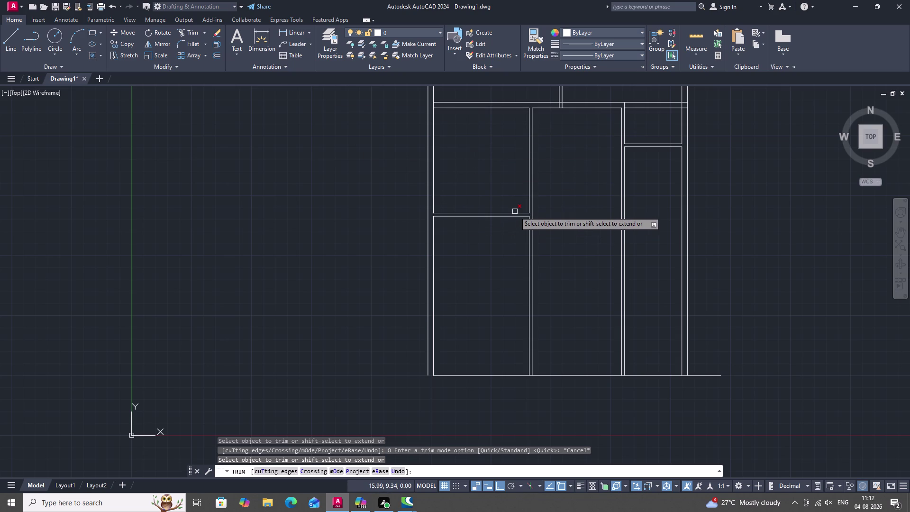
key(l)
key(Escape)
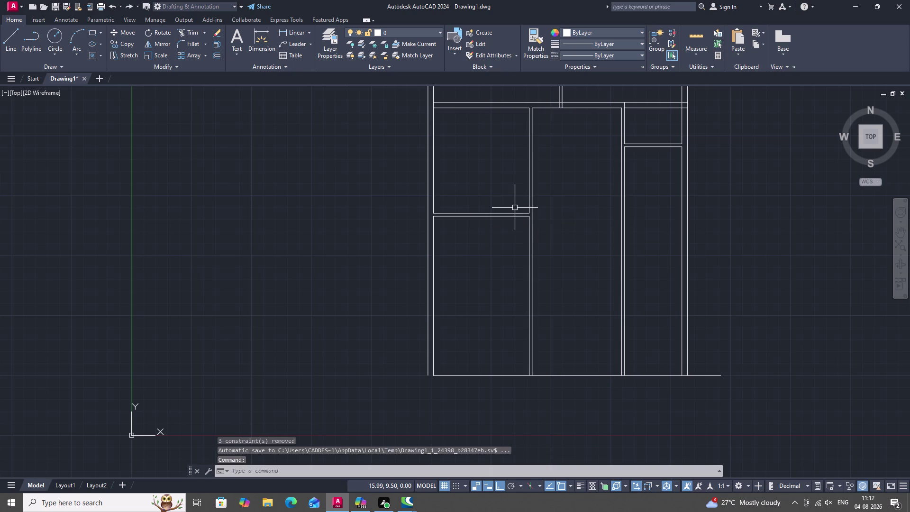
Offset the left compartment's shelf line 3.50 downward to form a second shelf.
key(l)
key(space)
key(Escape)
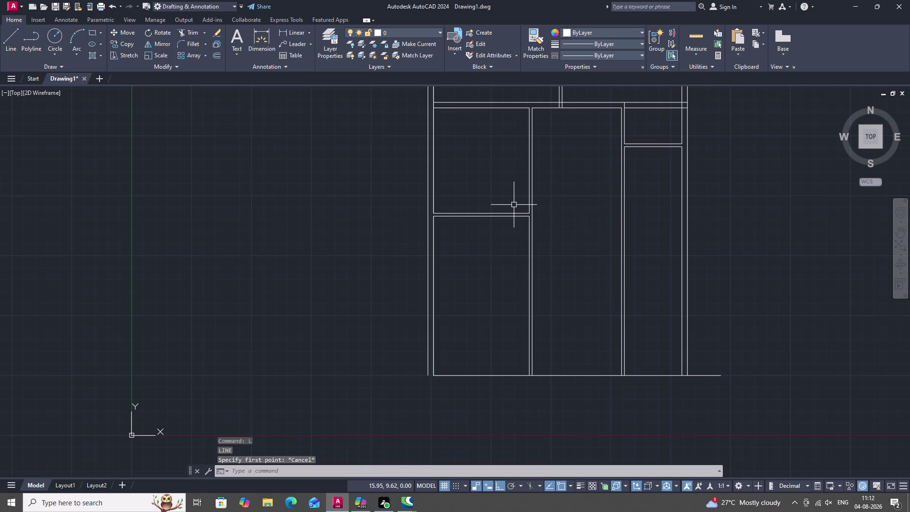
key(i)
key(Escape)
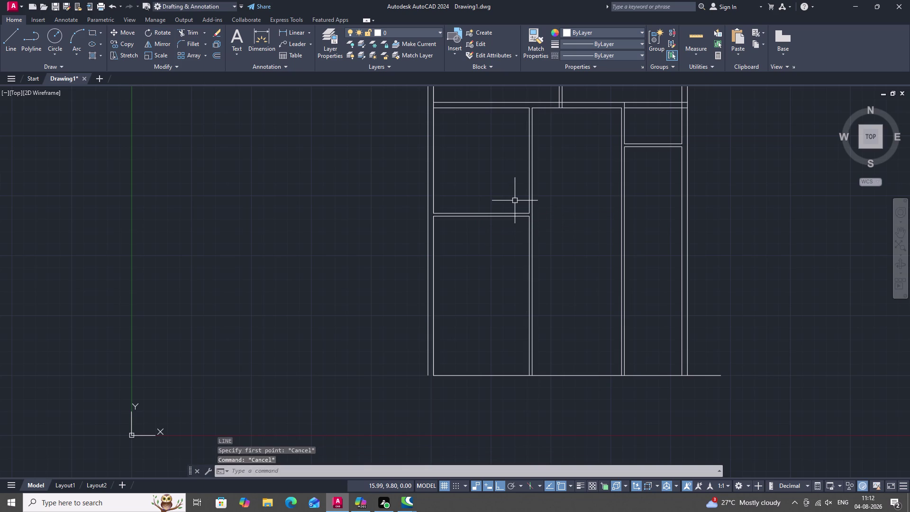
text(O)
key(space)
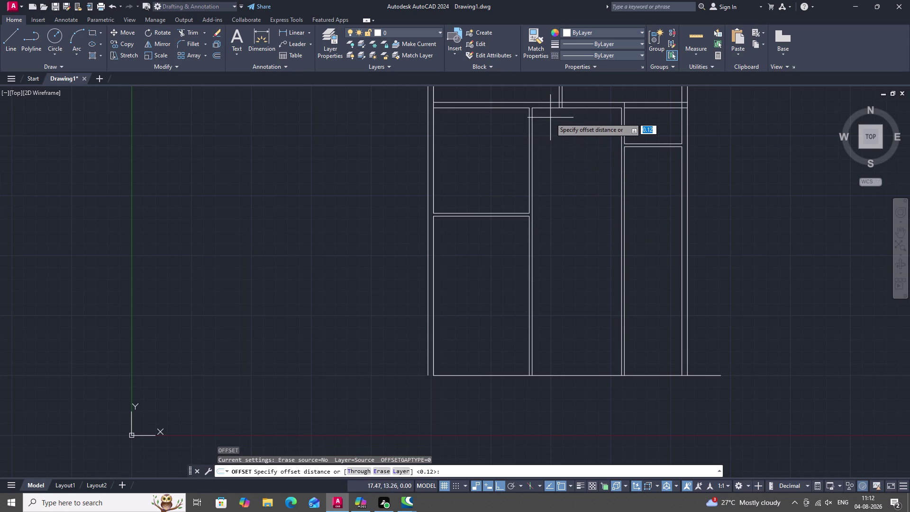
key(3)
text(.50)
key(space)
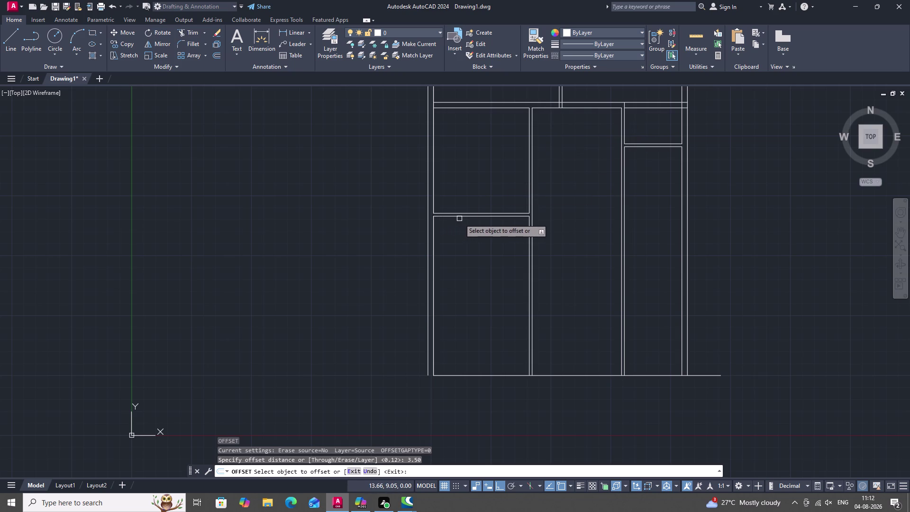
click(463, 217)
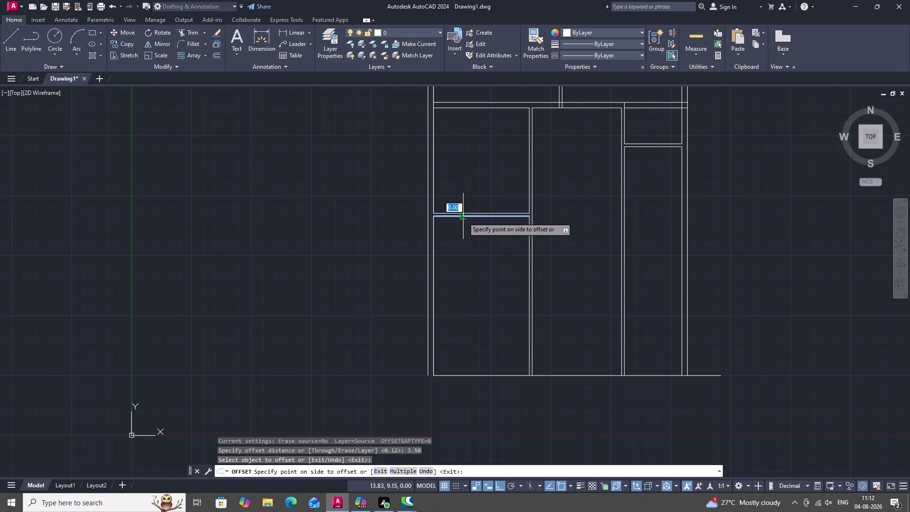
click(463, 307)
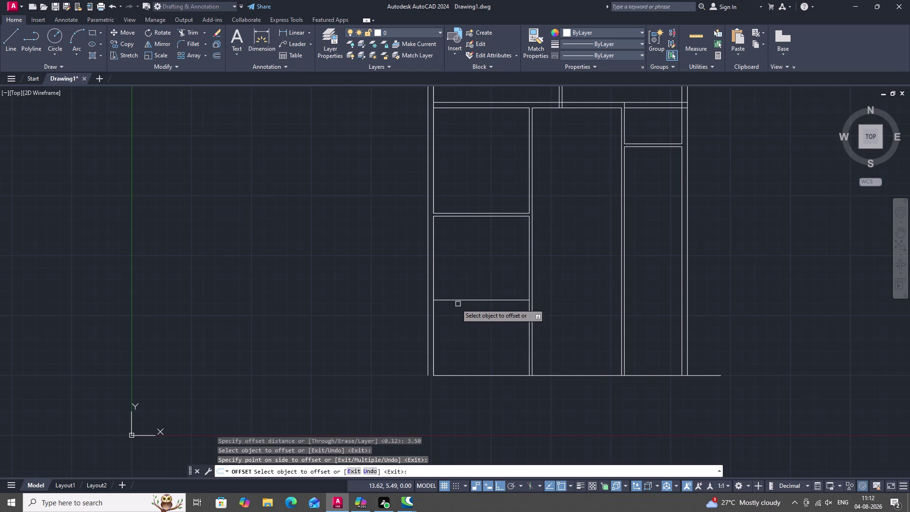
key(Escape)
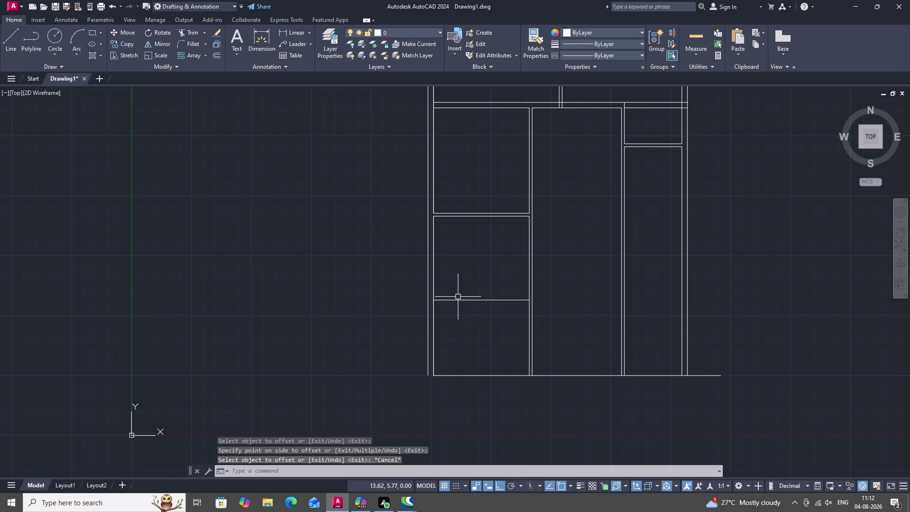
Double the new shelf line with a 0.12 offset copy just below it.
key(0)
key(period)
text(12)
key(space)
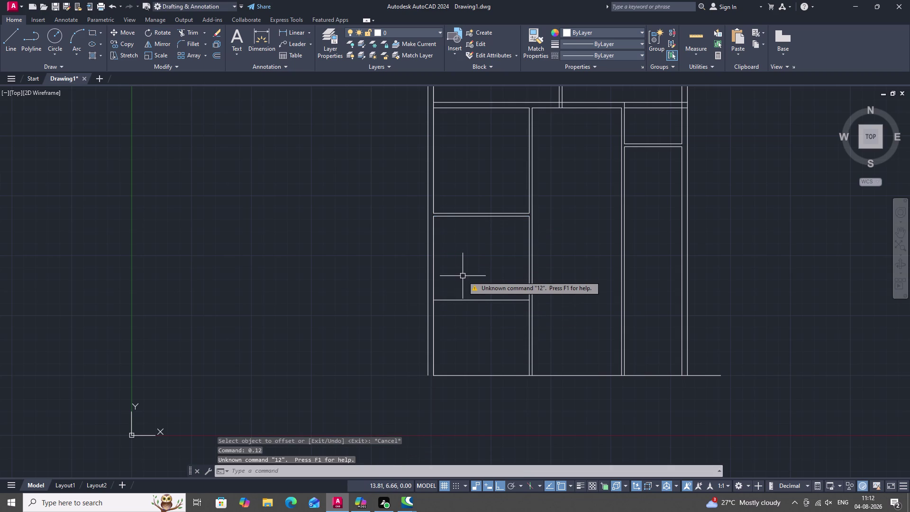
key(space)
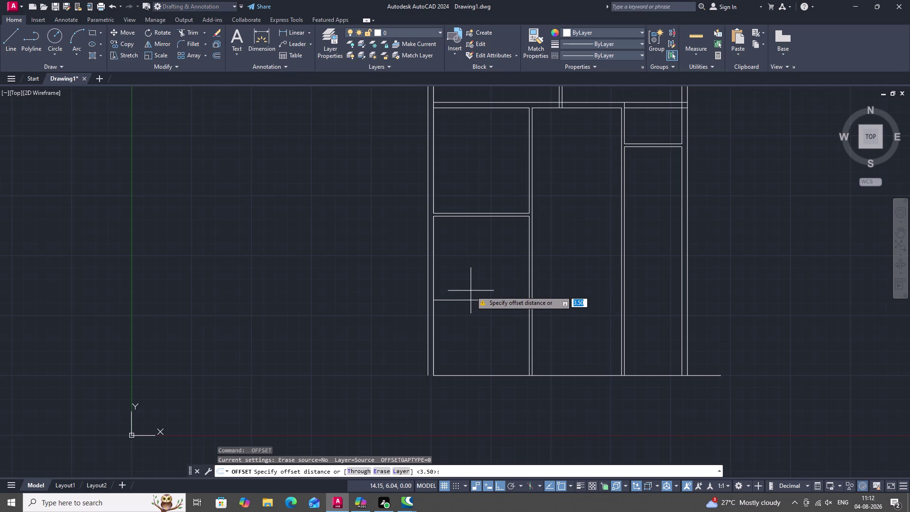
key(0)
key(period)
text(12)
key(space)
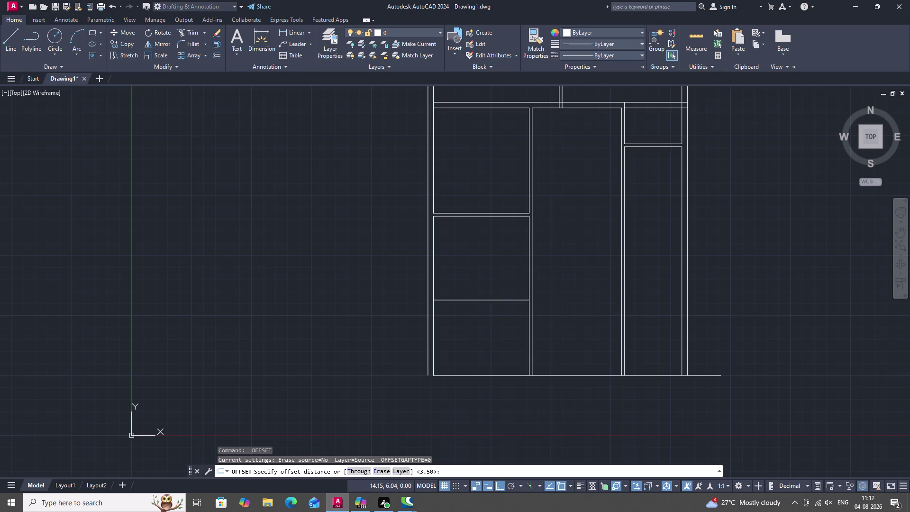
click(478, 301)
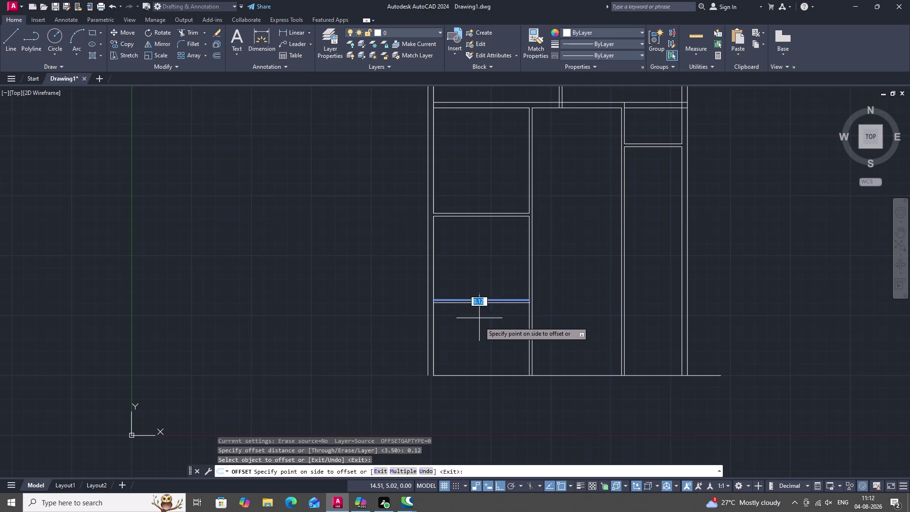
click(482, 322)
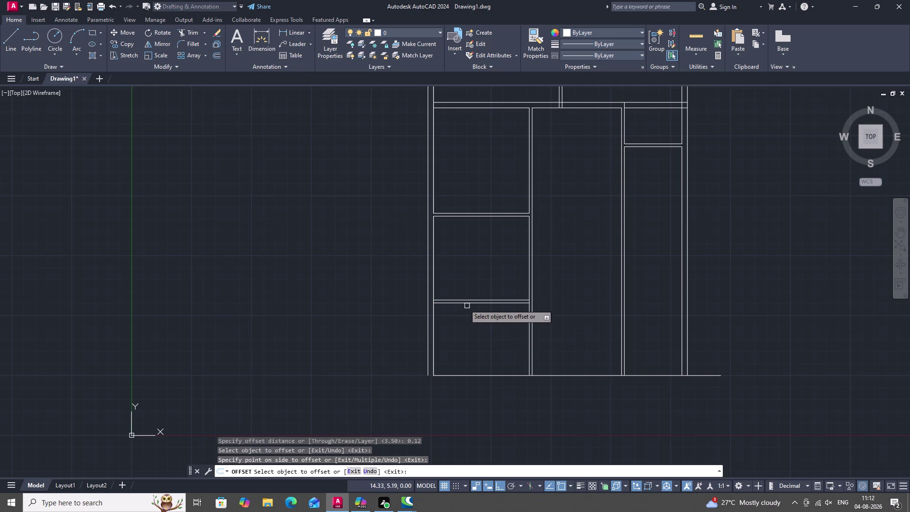
key(Escape)
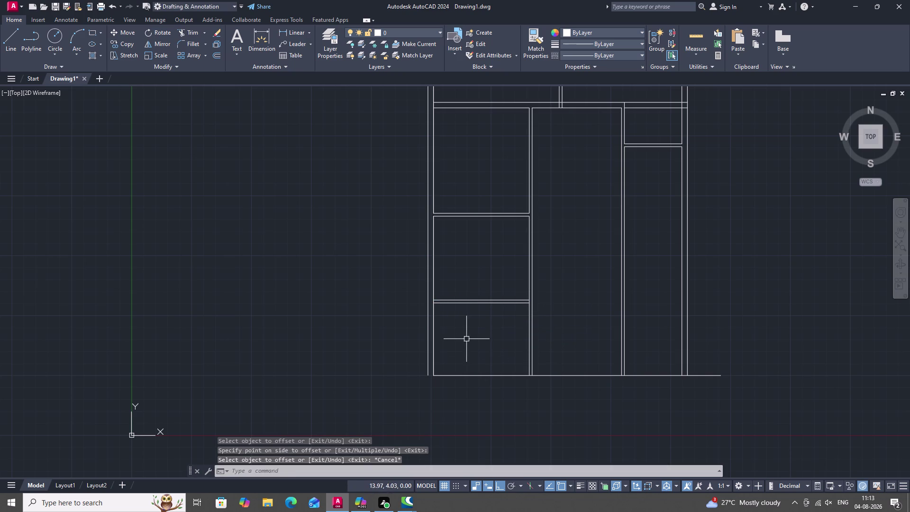
text(EX)
key(space)
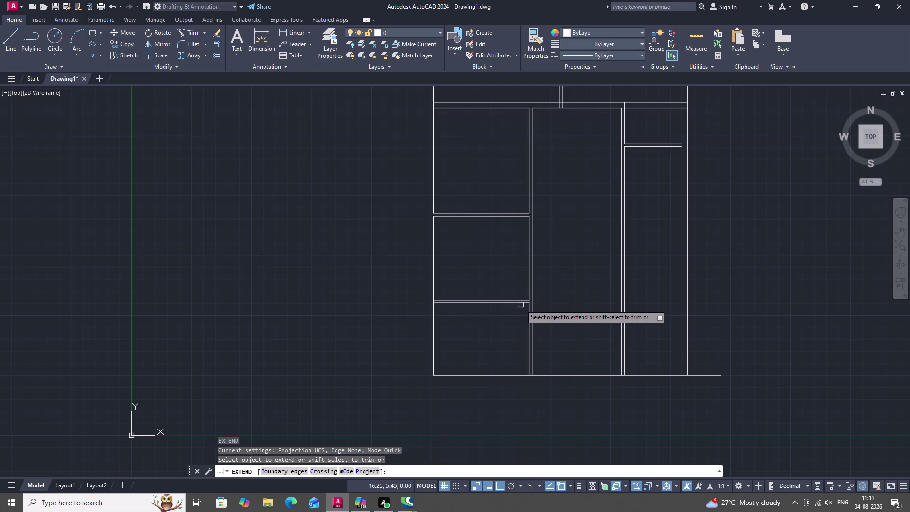
Extend the new lower shelf lines rightward across the nearby dividers.
drag(523, 304, 527, 309)
click(527, 304)
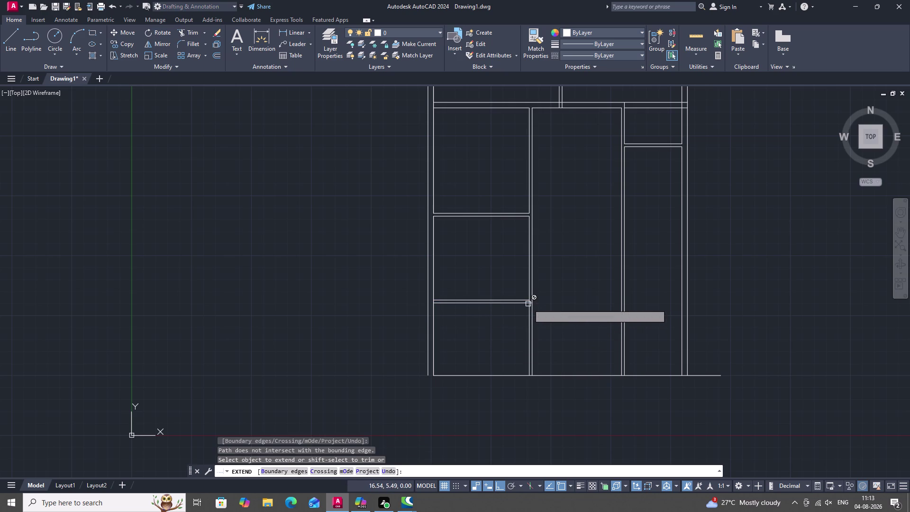
click(518, 305)
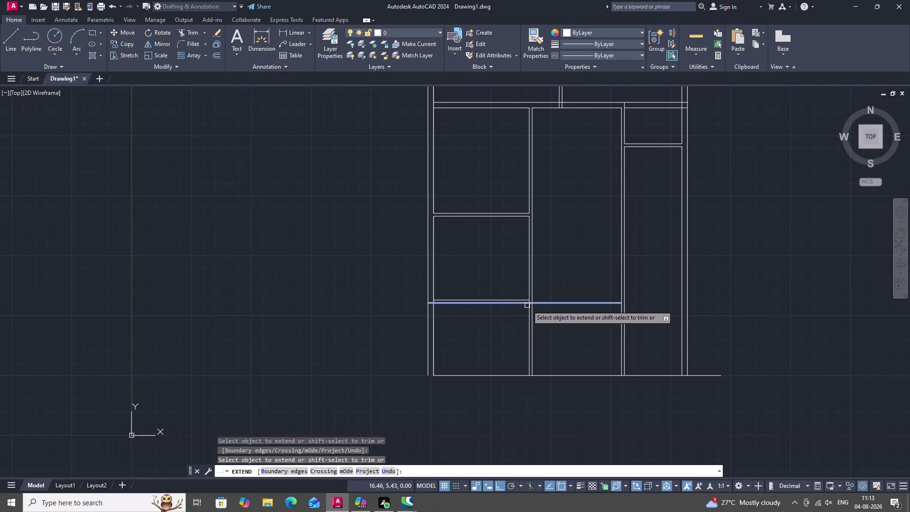
click(573, 303)
click(597, 304)
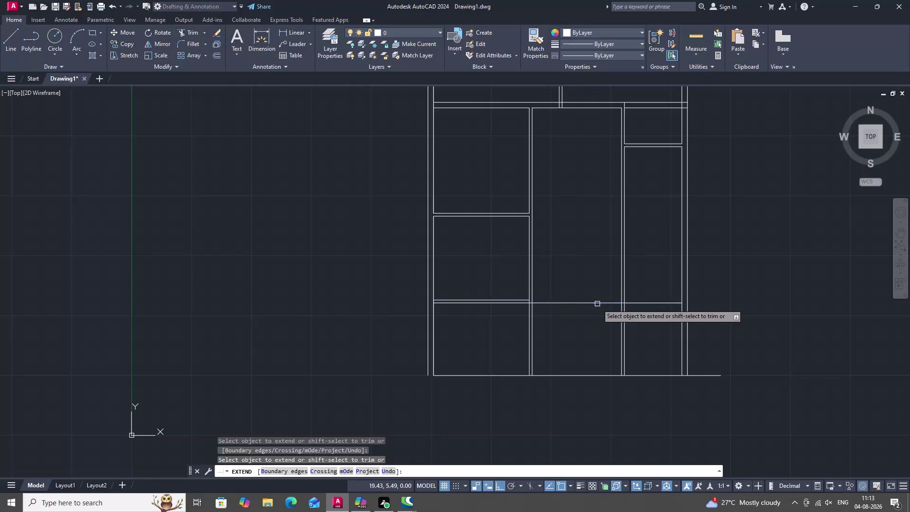
click(653, 303)
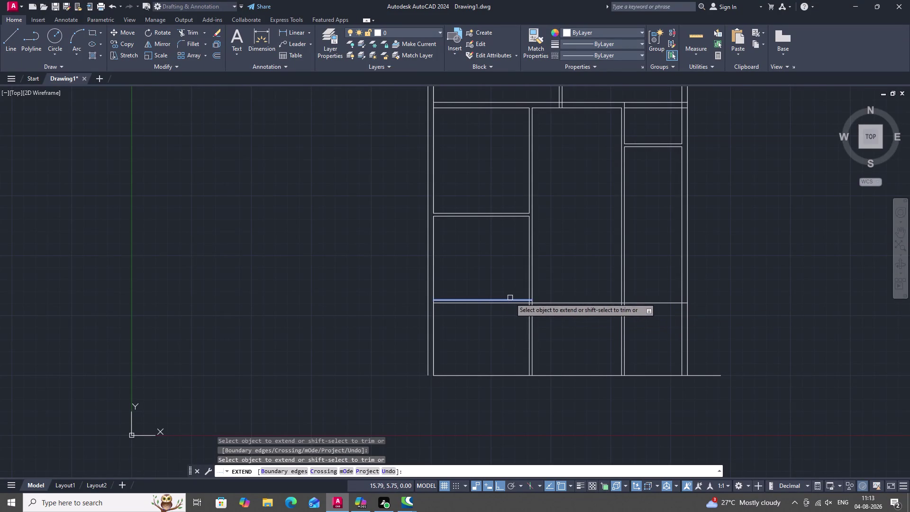
click(523, 296)
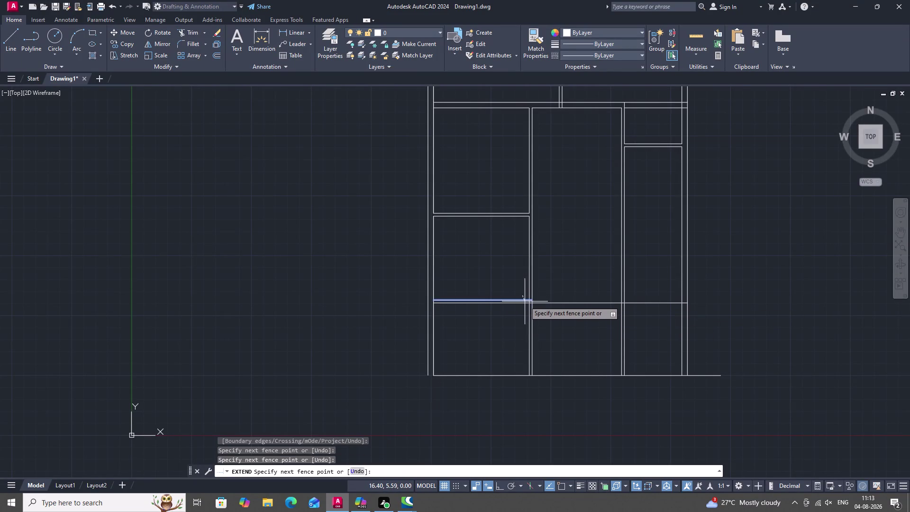
click(525, 301)
click(526, 300)
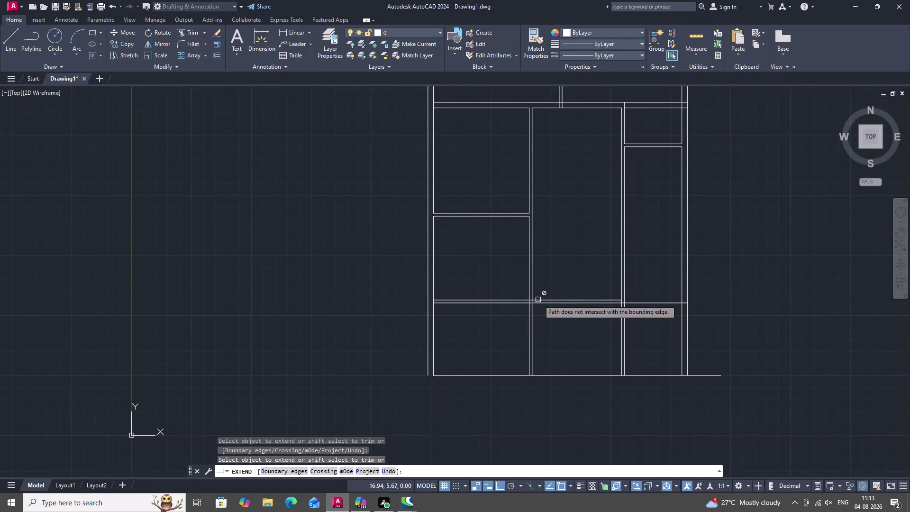
key(Escape)
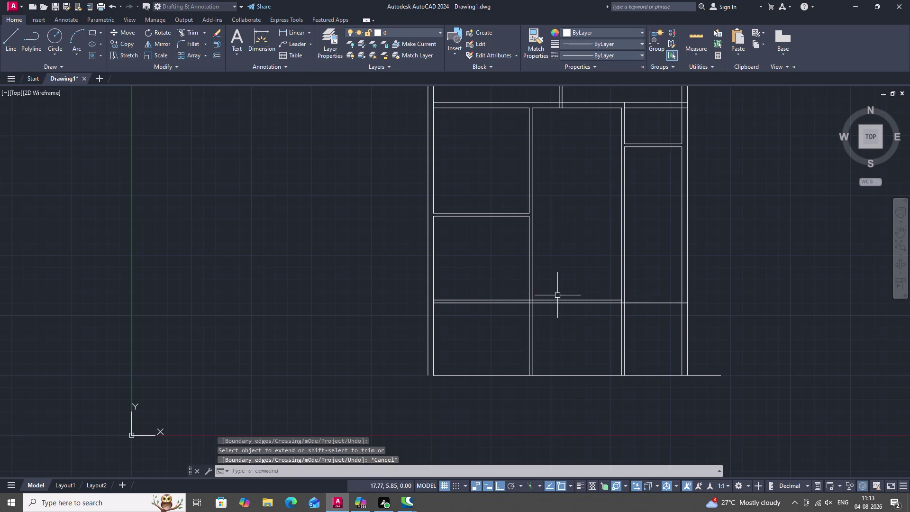
Extend the shelf lines through the middle and right columns to the cabinet's right side.
key(Escape)
key(space)
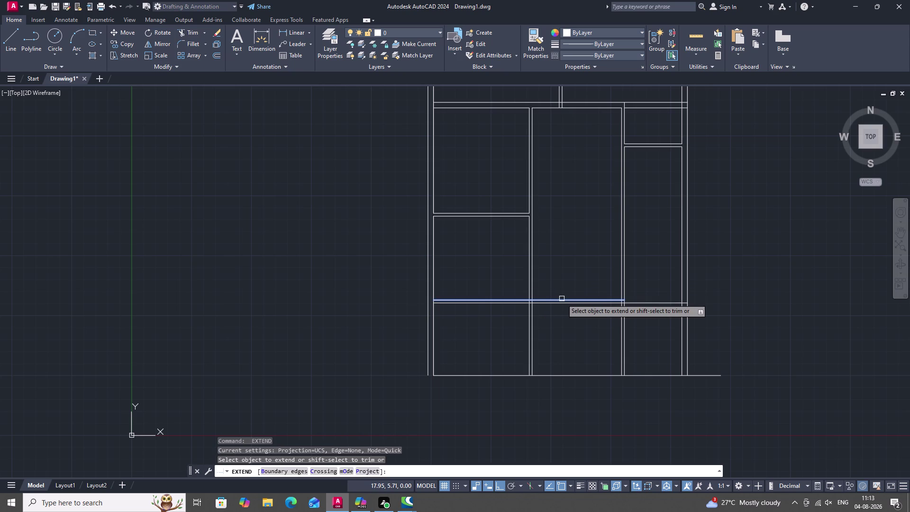
click(564, 299)
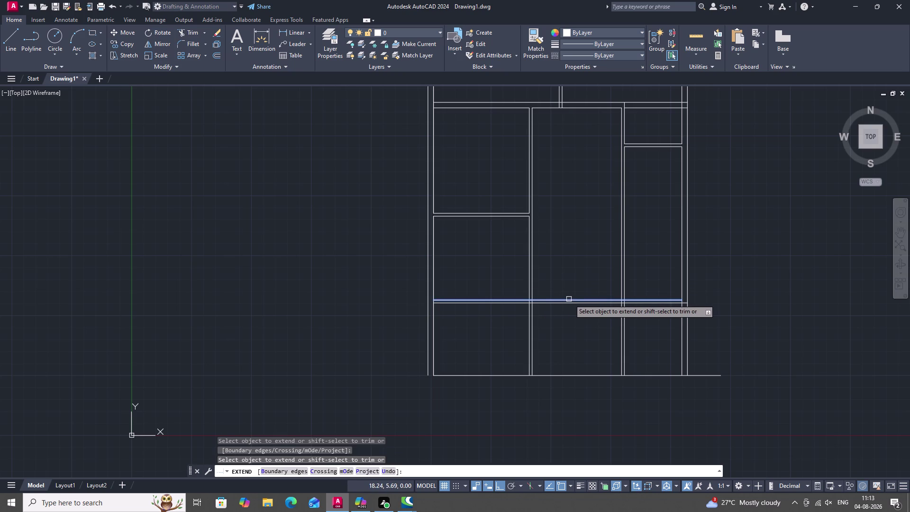
click(570, 301)
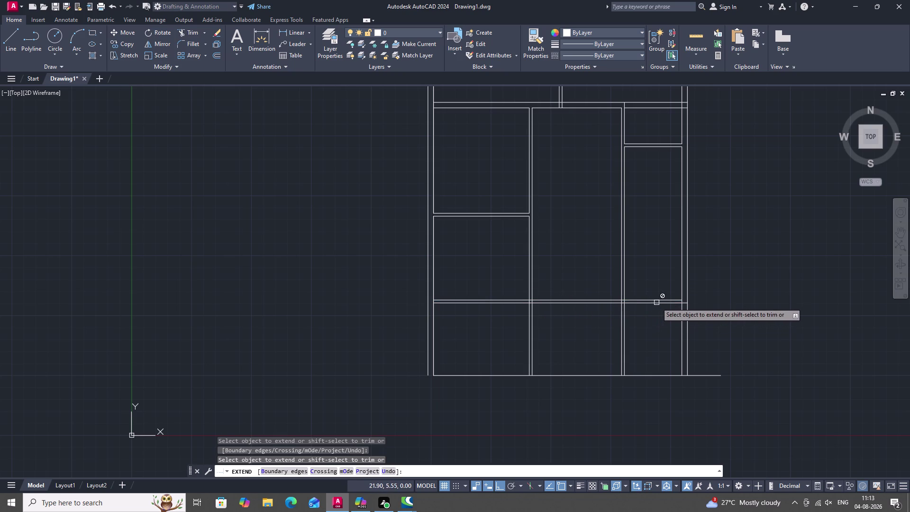
click(666, 300)
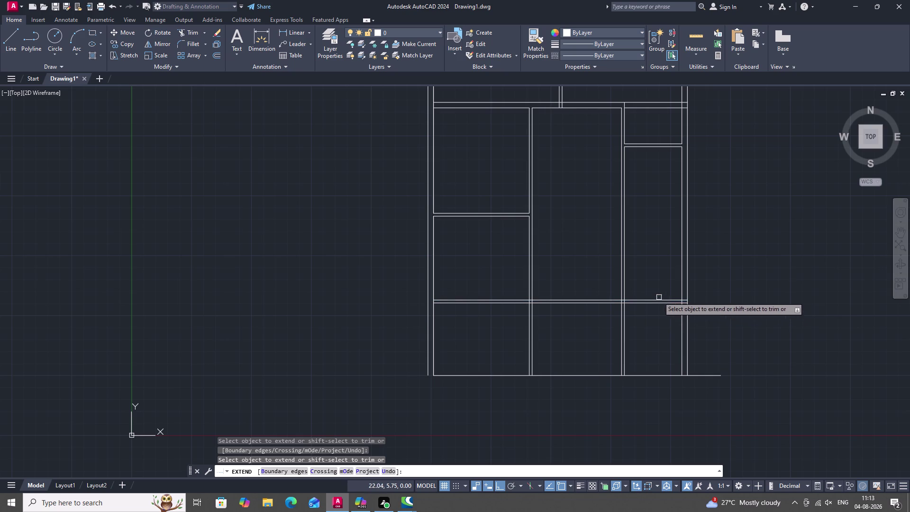
scroll(down, 3)
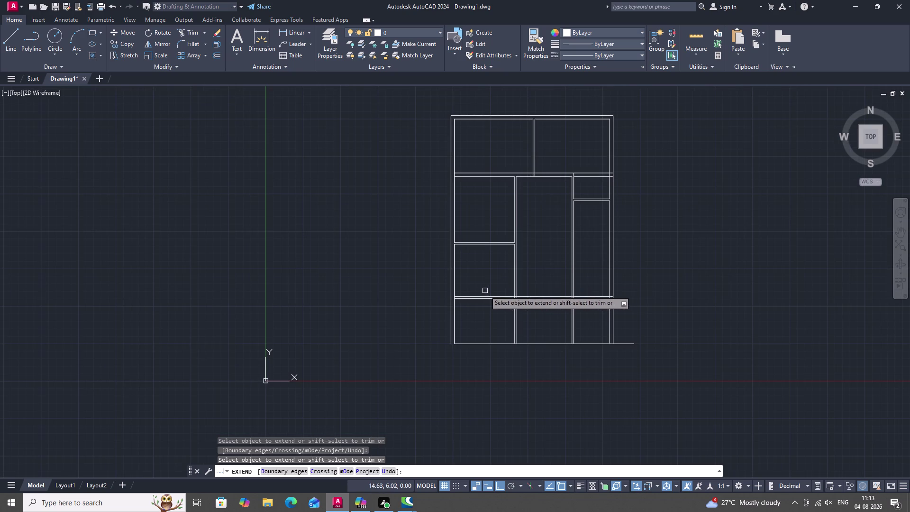
key(Escape)
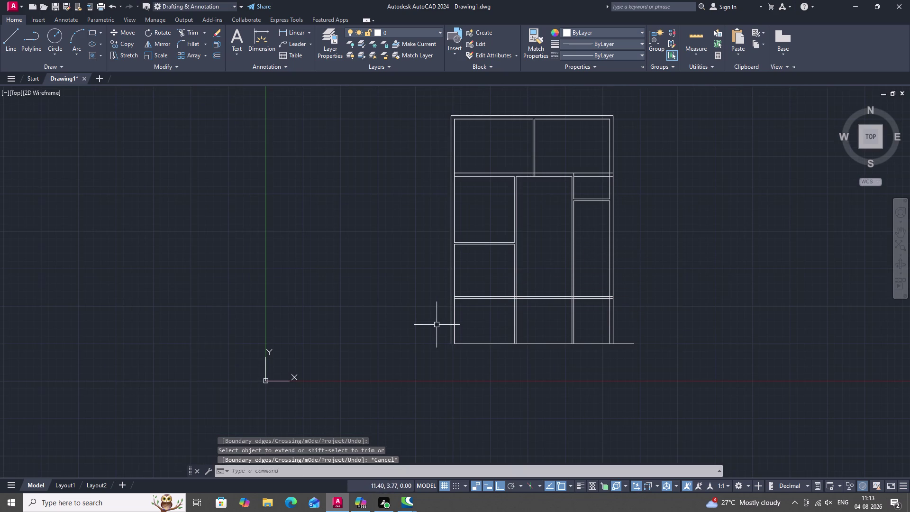
key(space)
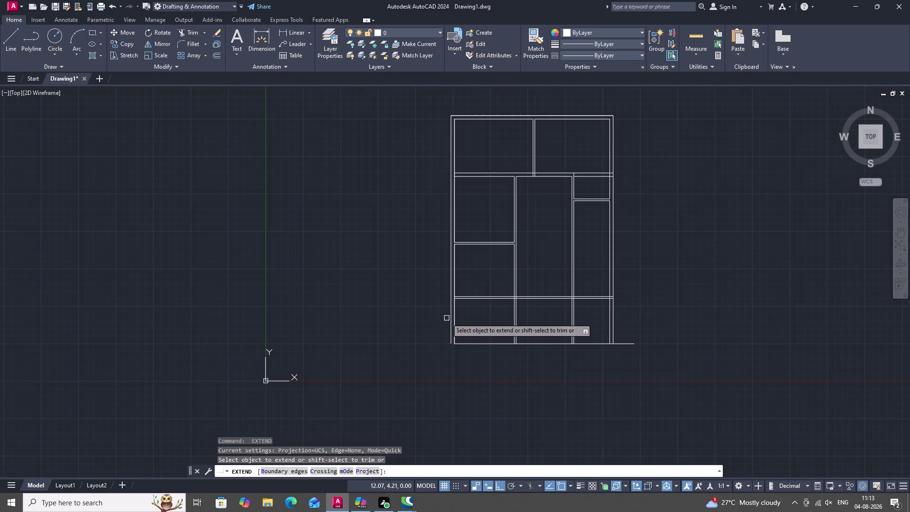
scroll(up, 3)
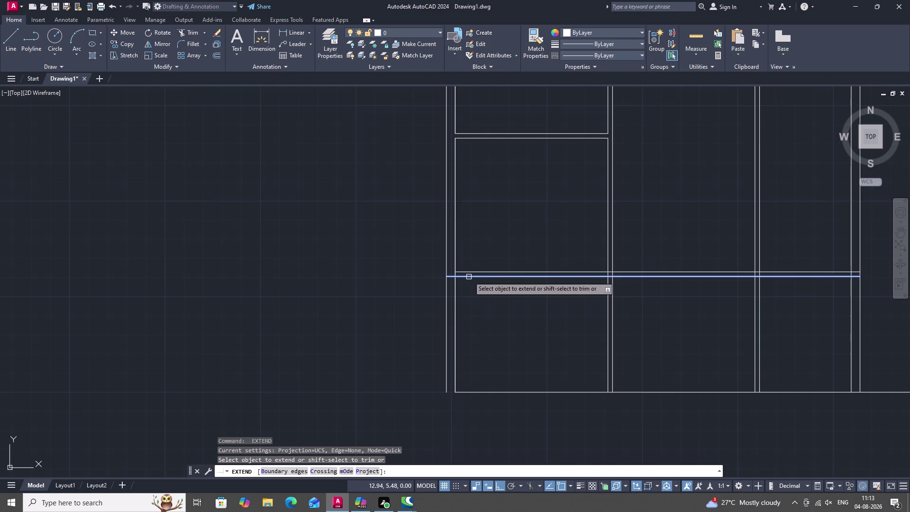
click(469, 276)
key(Escape)
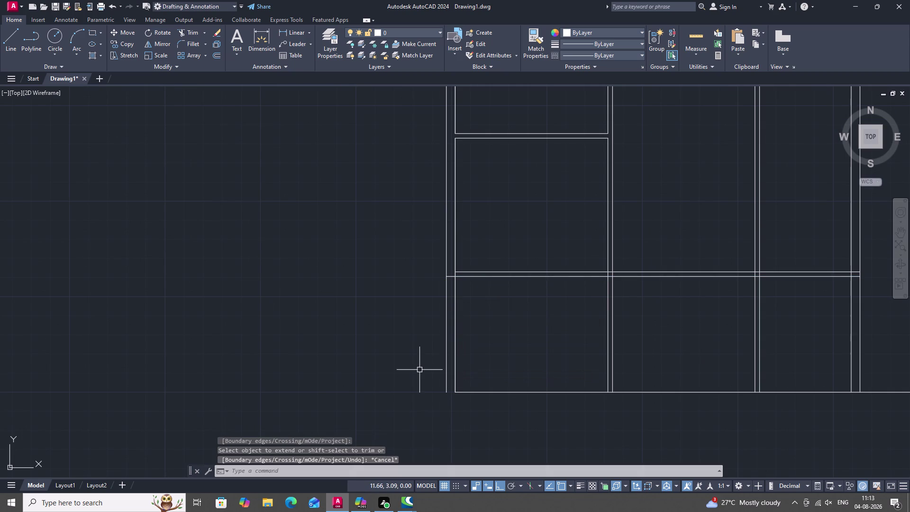
Trim the left and middle divider and bottom line pieces hanging below the lower band.
key(t)
key(r)
key(space)
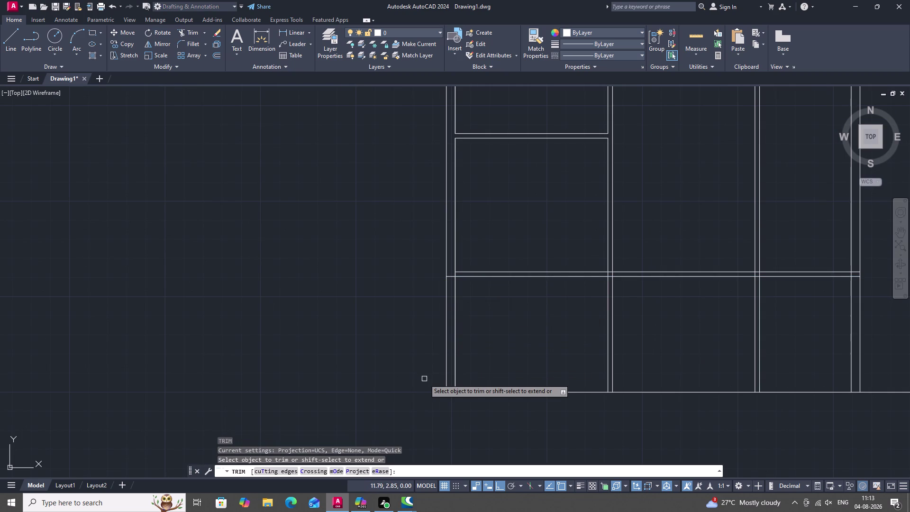
click(445, 355)
click(452, 358)
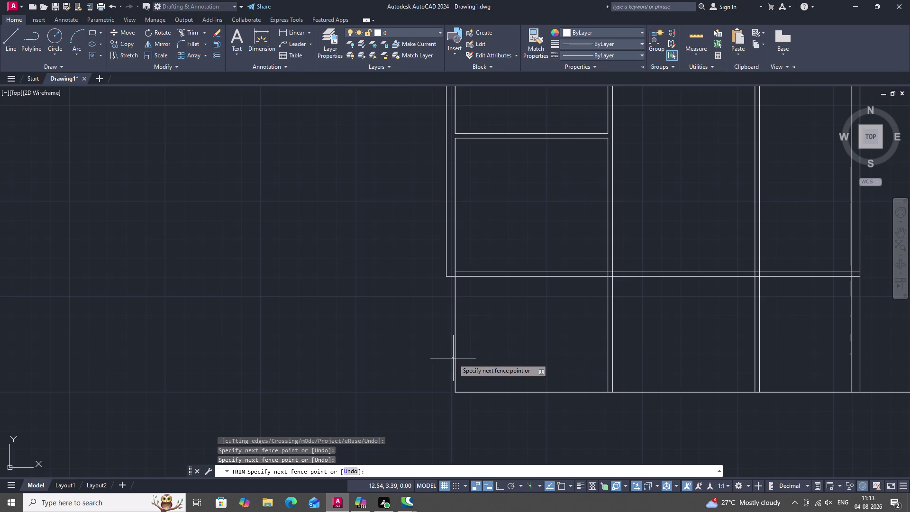
click(456, 359)
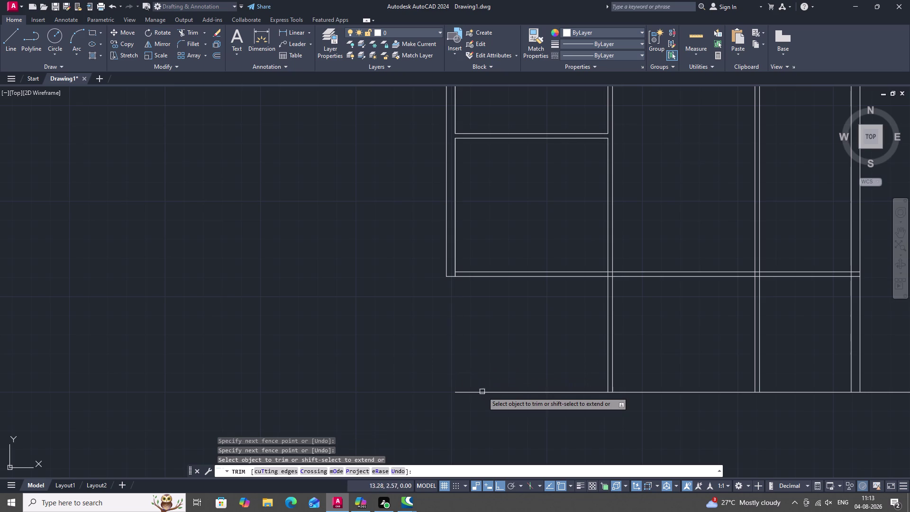
click(486, 392)
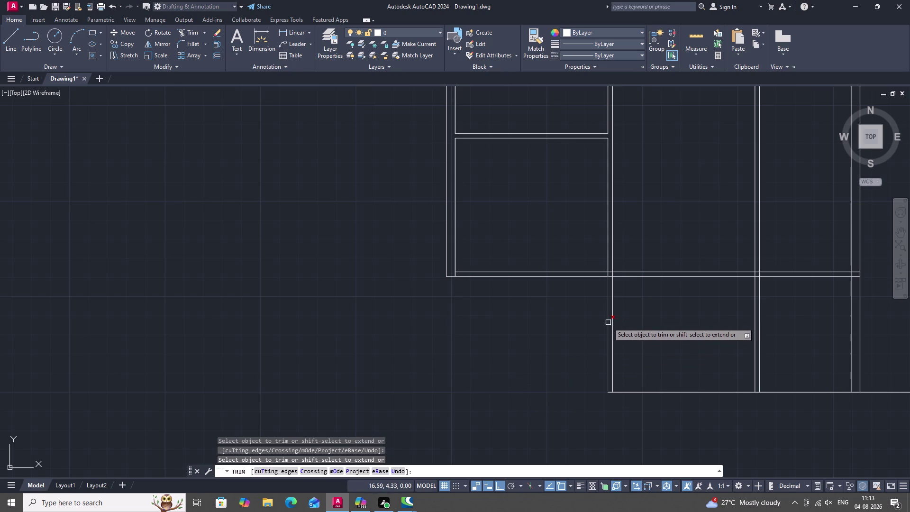
click(608, 323)
click(614, 325)
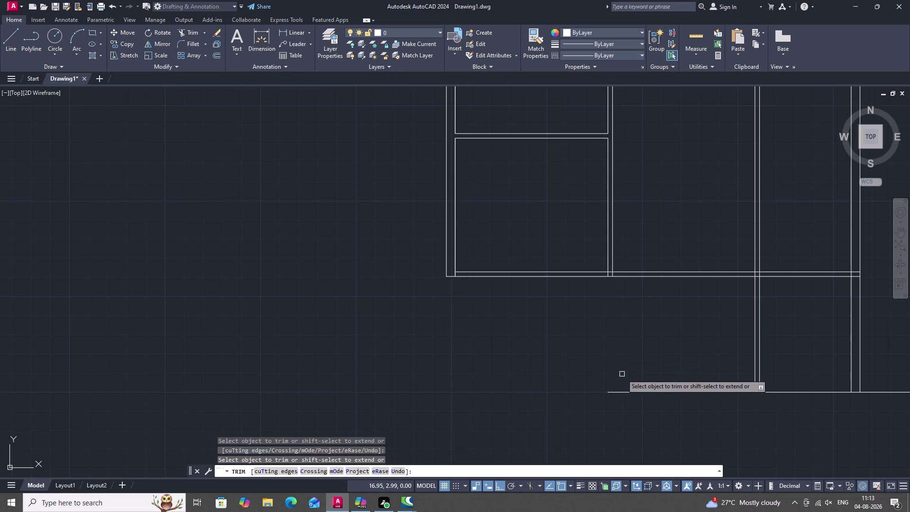
click(662, 394)
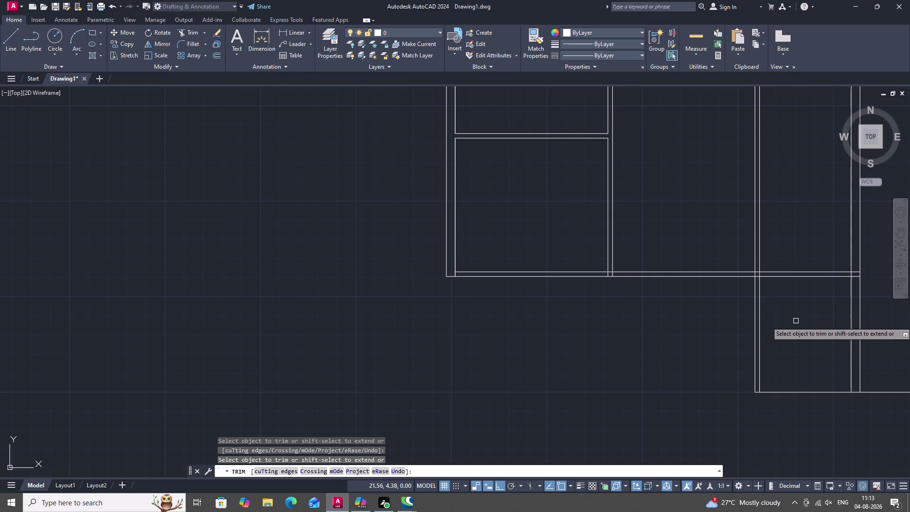
Trim the right divider and bottom line pieces below the band.
click(759, 329)
click(755, 330)
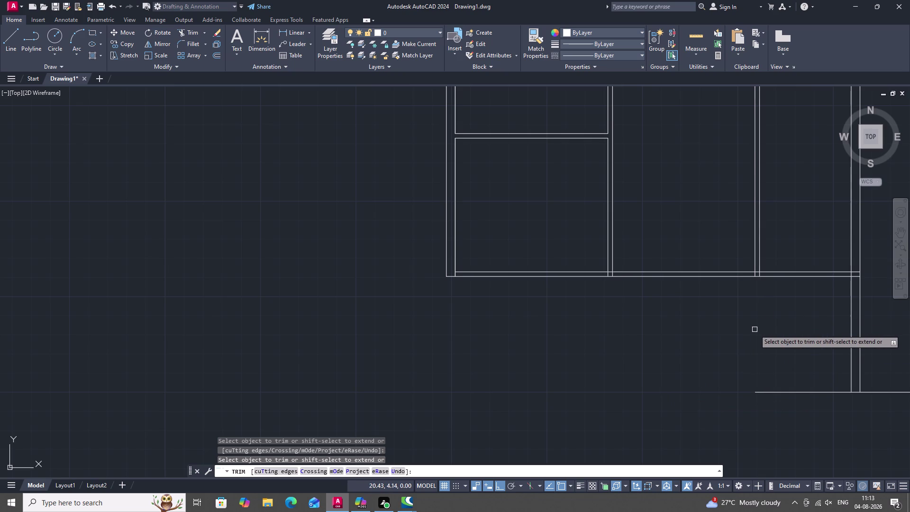
click(792, 394)
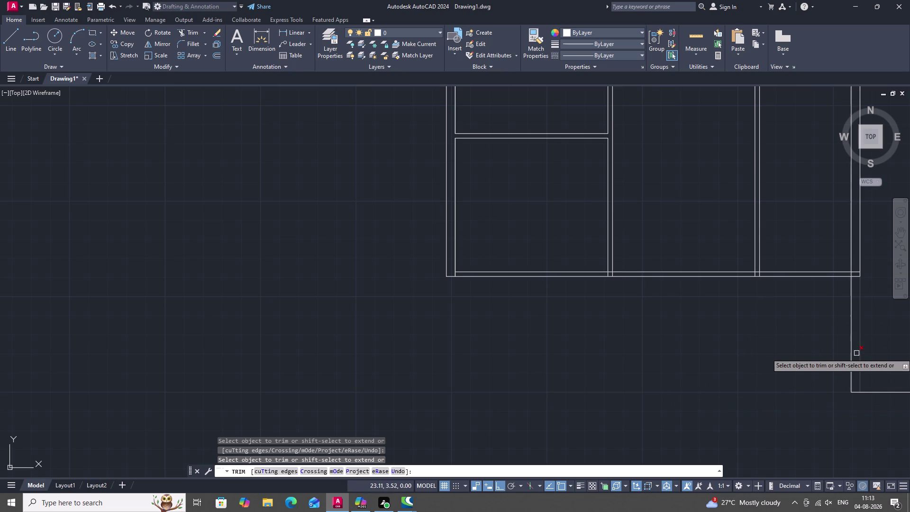
click(861, 355)
click(849, 354)
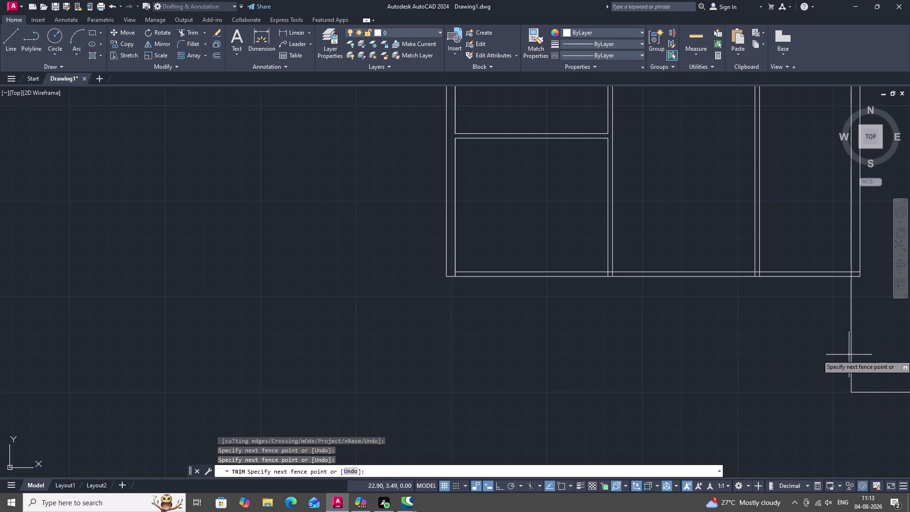
click(852, 354)
middle_drag(851, 352, 772, 341)
Trim the last lower-right stray line and the divider stubs below the band.
scroll(down, 3)
click(790, 366)
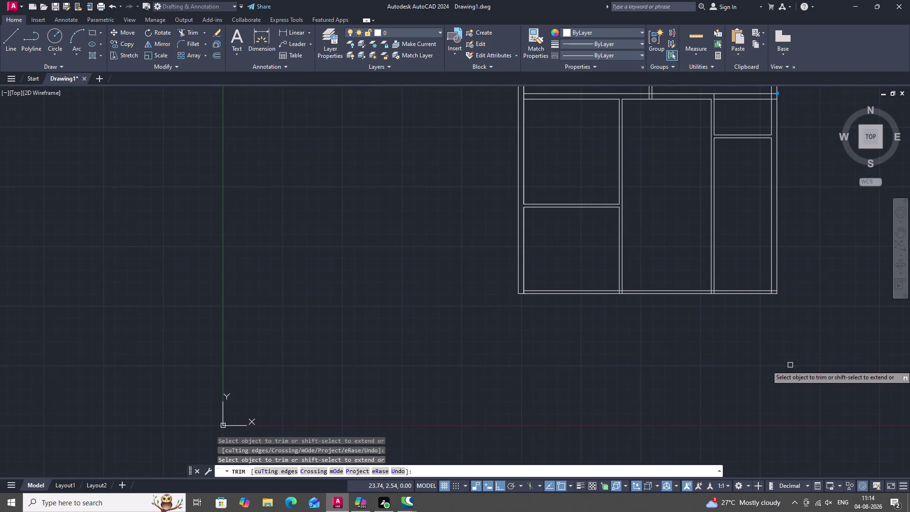
scroll(down, 3)
middle_drag(740, 365, 689, 383)
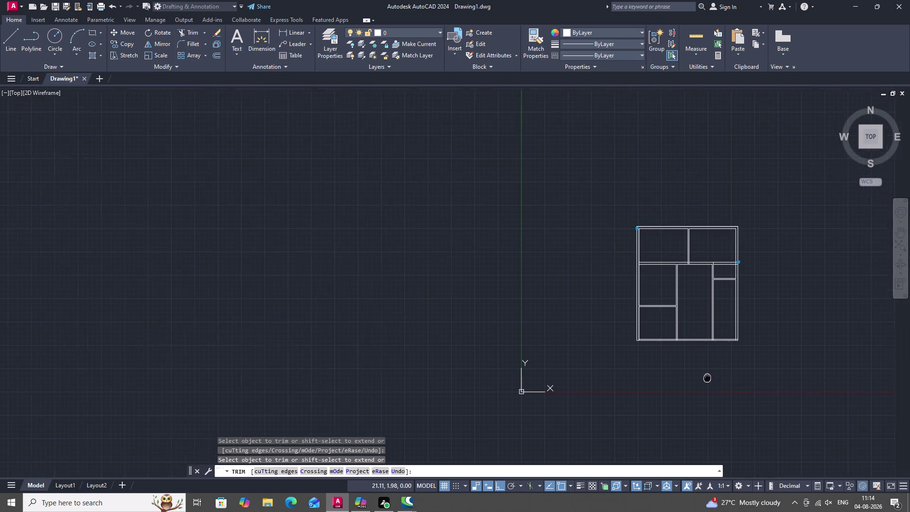
middle_drag(690, 384, 634, 385)
scroll(up, 3)
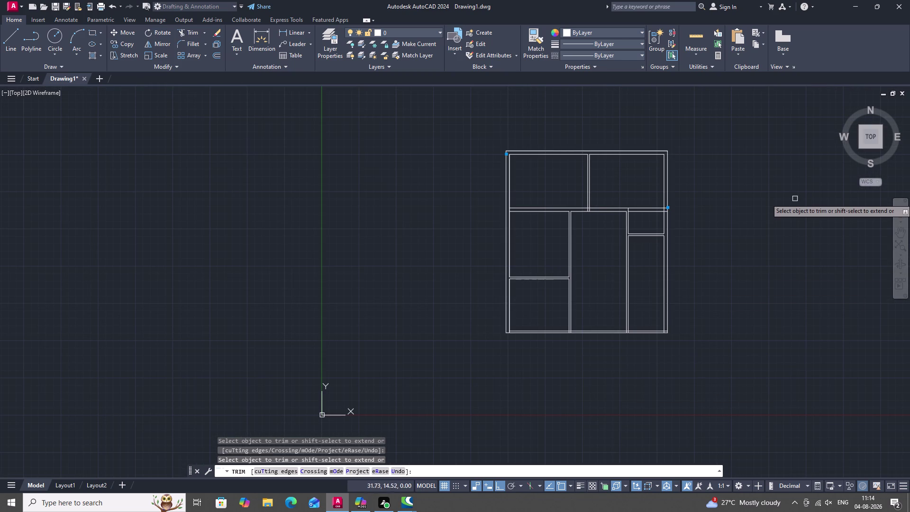
scroll(up, 3)
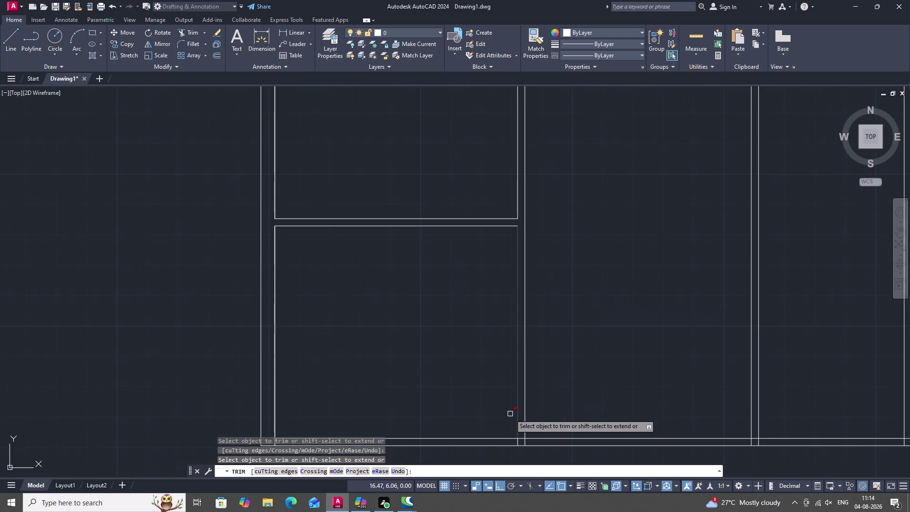
scroll(up, 3)
scroll(down, 3)
middle_drag(510, 416, 542, 102)
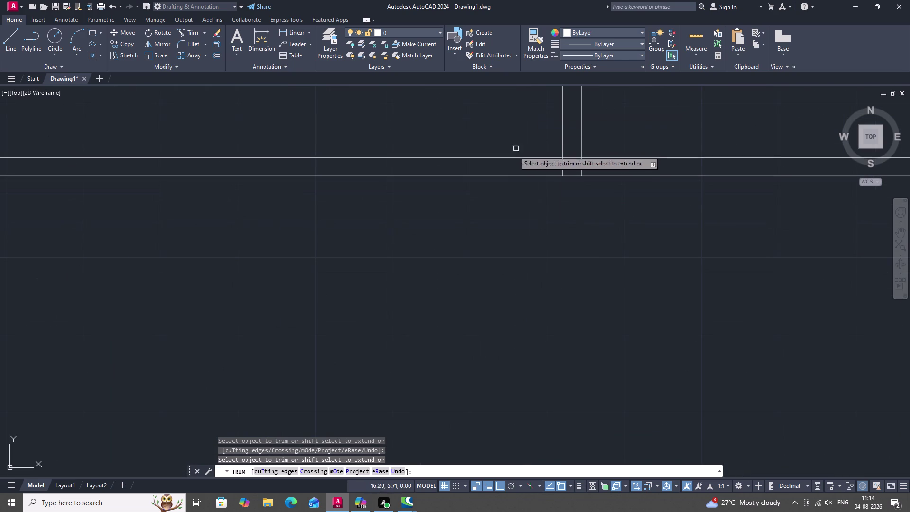
click(569, 159)
click(561, 164)
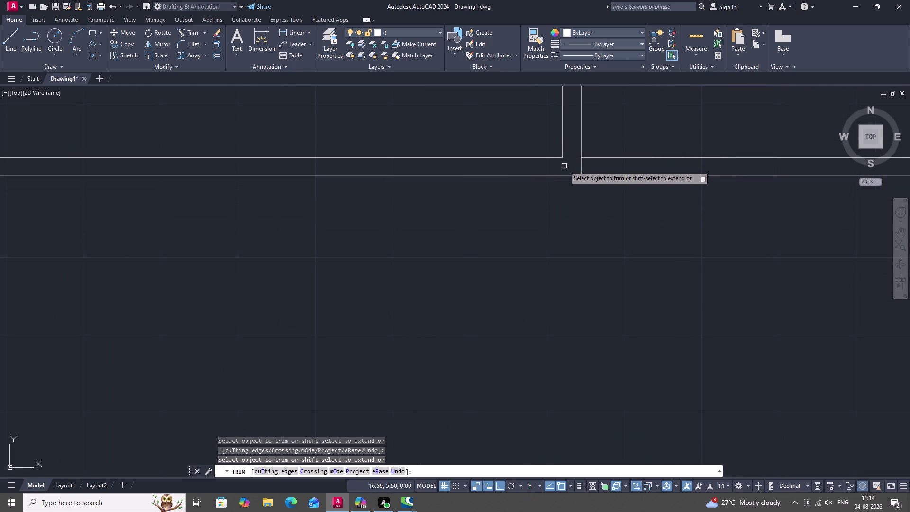
click(581, 166)
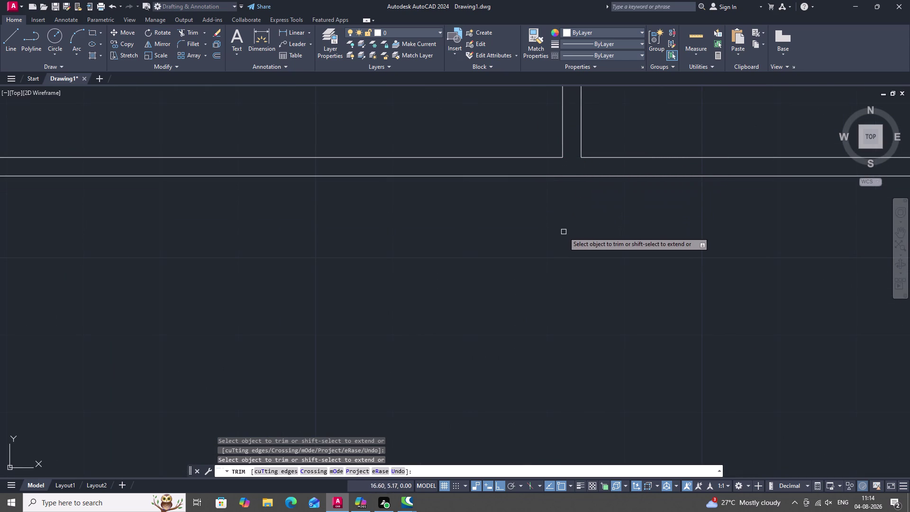
Trim the overlapping line ends at the frame's lower-left corner.
scroll(down, 3)
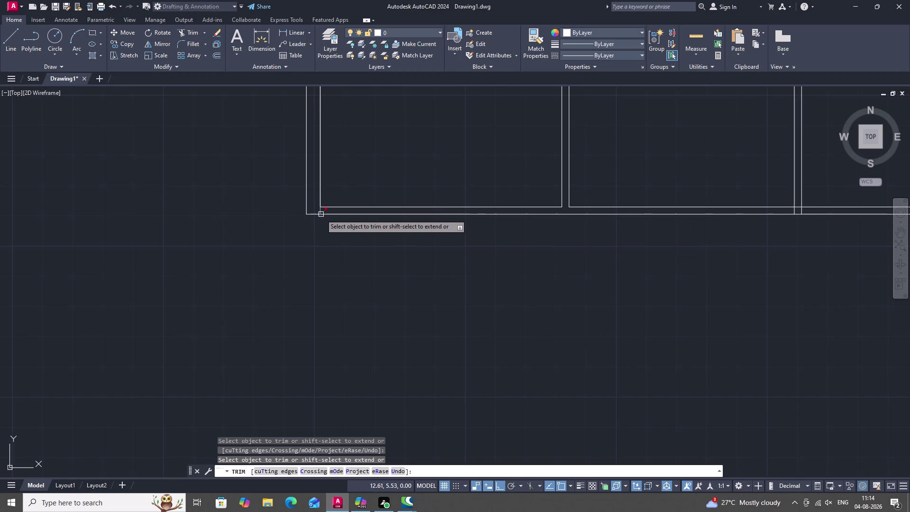
scroll(up, 3)
click(319, 208)
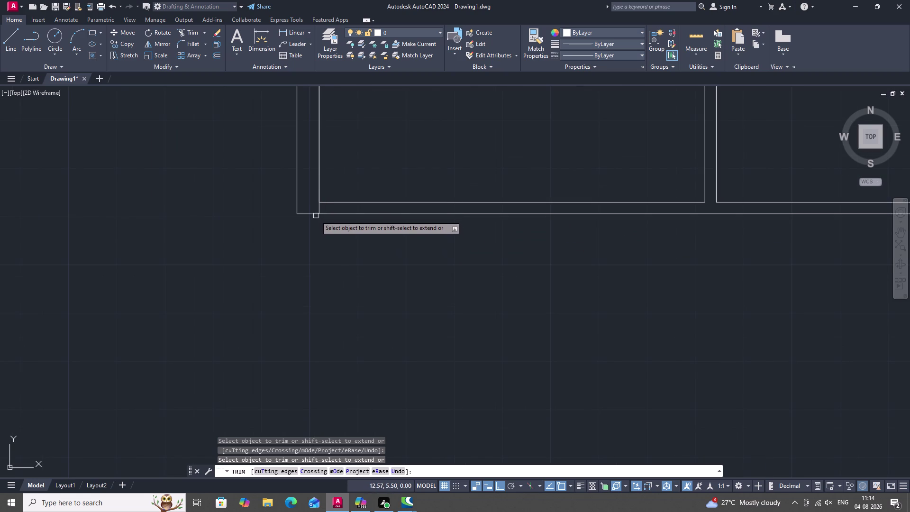
click(321, 207)
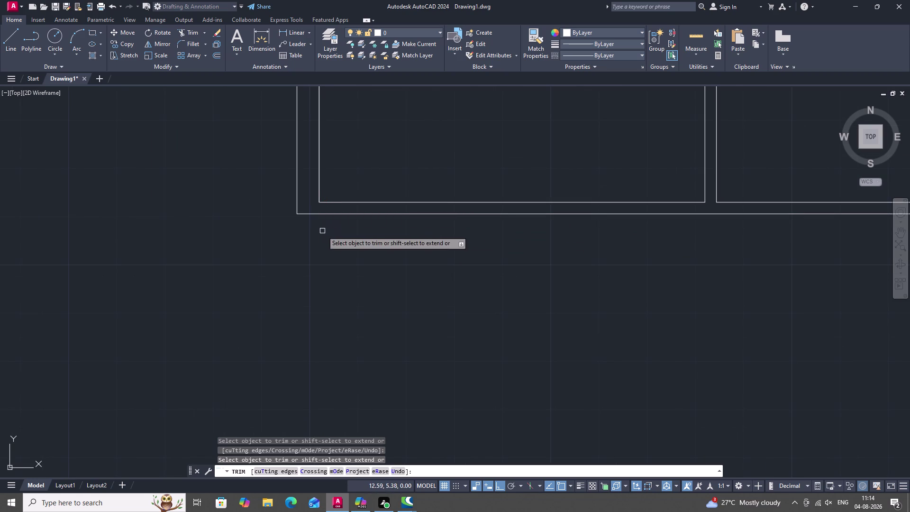
scroll(down, 3)
middle_drag(348, 253, 166, 249)
scroll(up, 3)
scroll(up, 3)
scroll(up, 3)
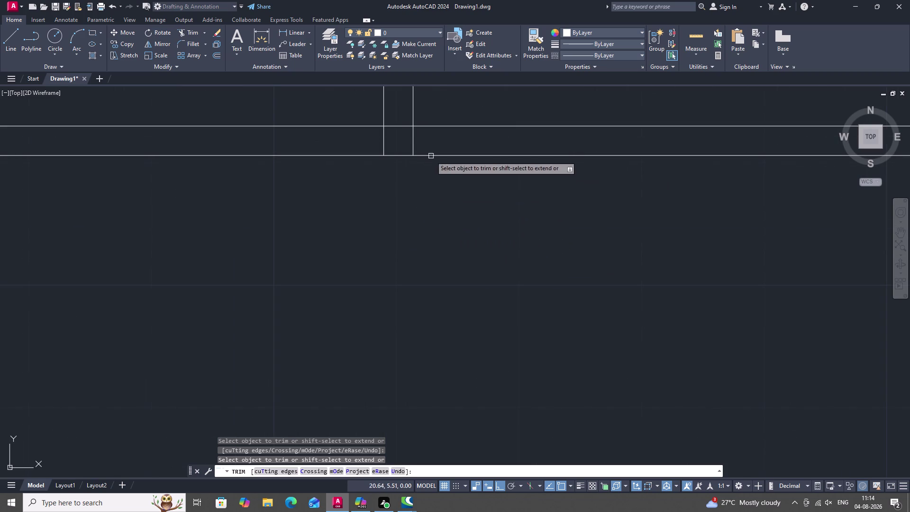
click(403, 123)
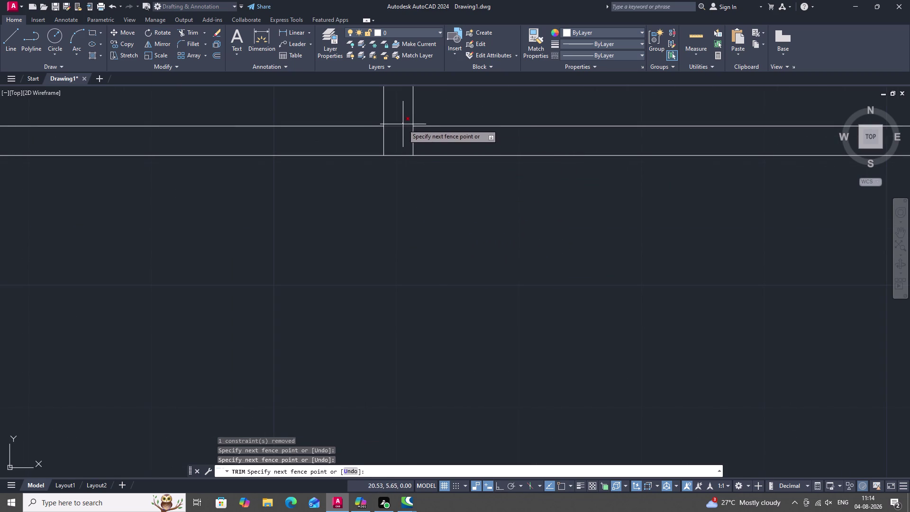
click(402, 123)
click(413, 141)
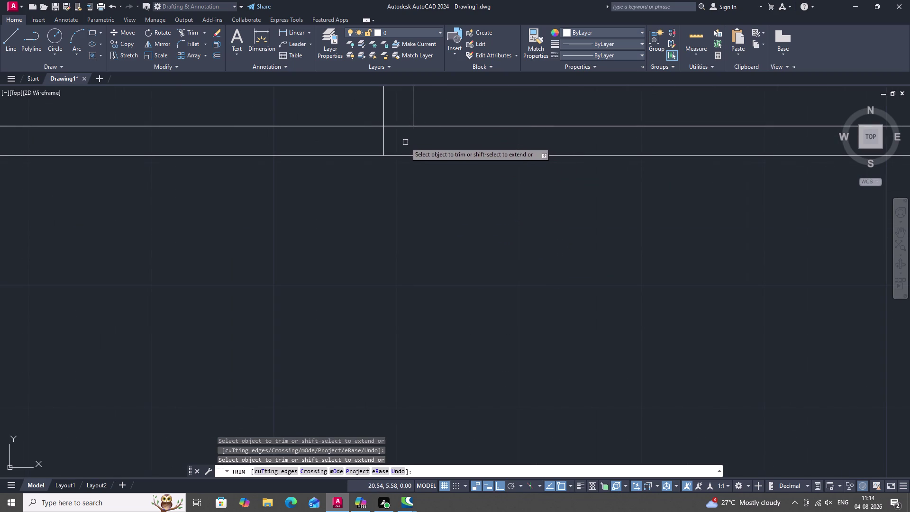
click(398, 126)
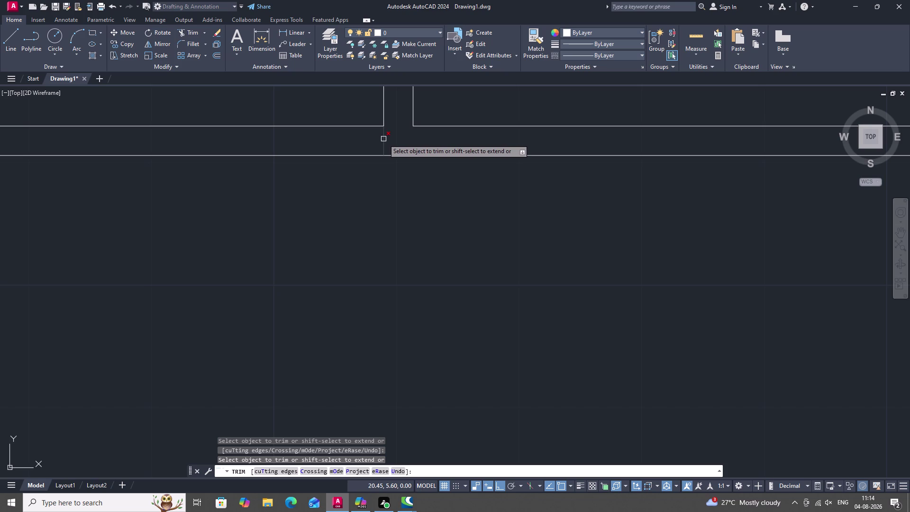
click(384, 139)
scroll(down, 3)
middle_drag(424, 231, 424, 231)
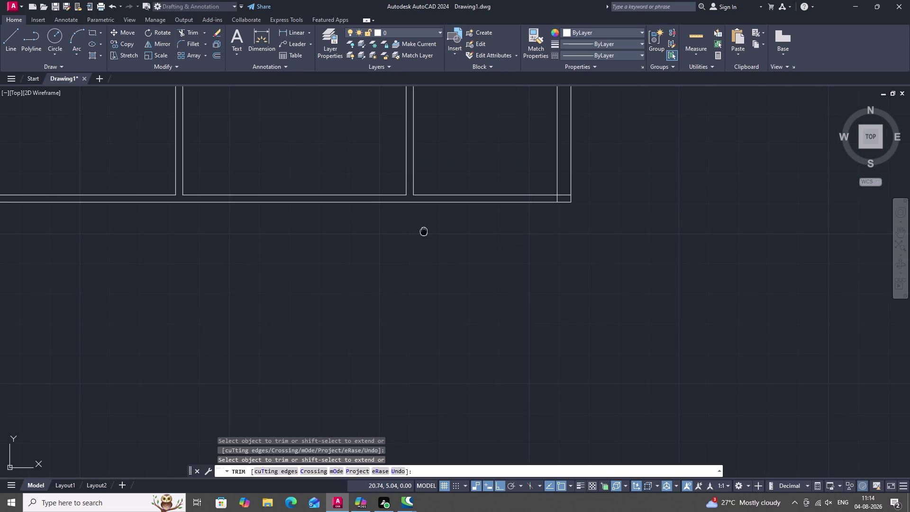
middle_drag(424, 232, 347, 239)
scroll(up, 3)
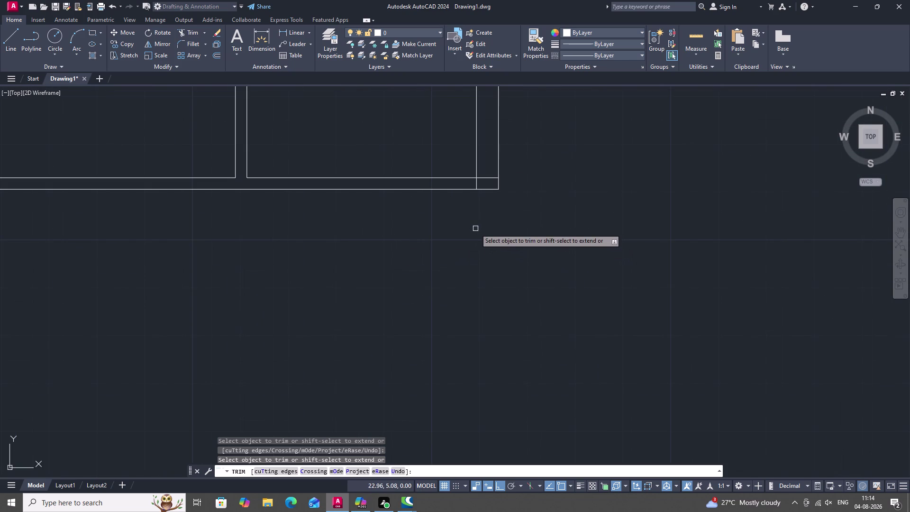
double_click(489, 178)
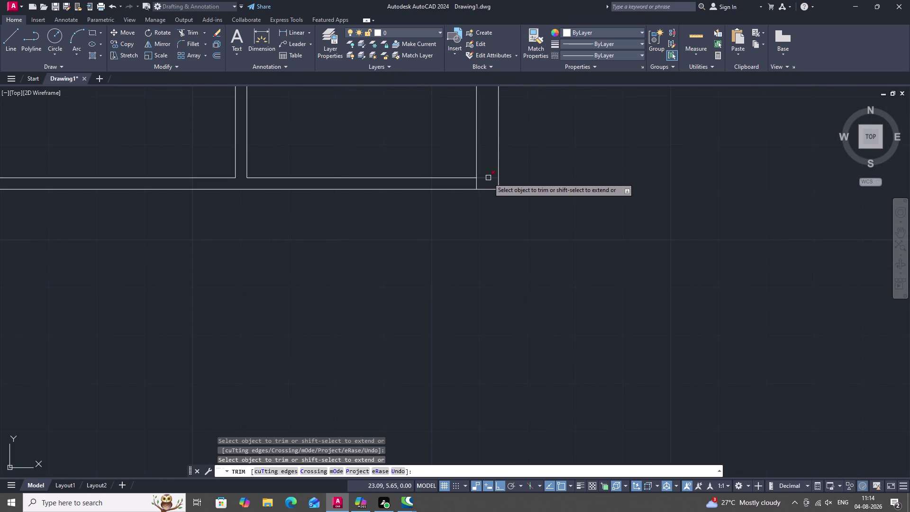
click(476, 183)
scroll(down, 3)
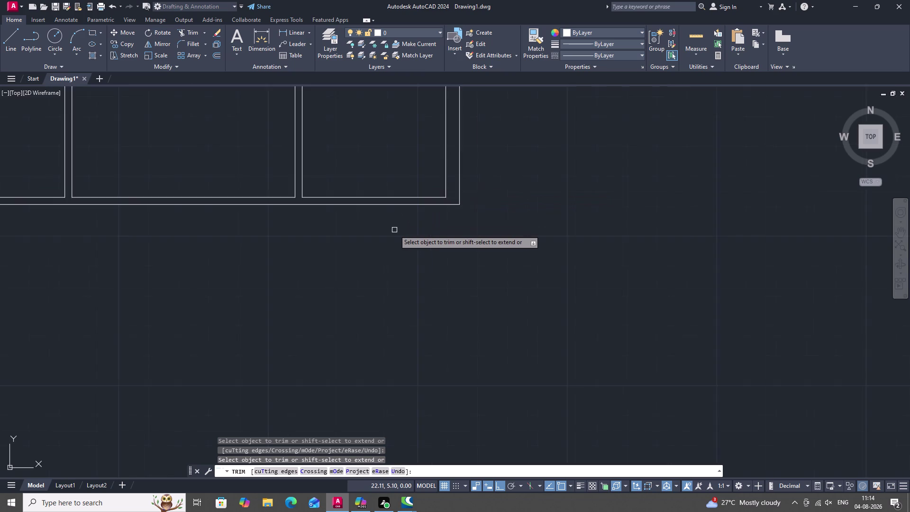
scroll(down, 3)
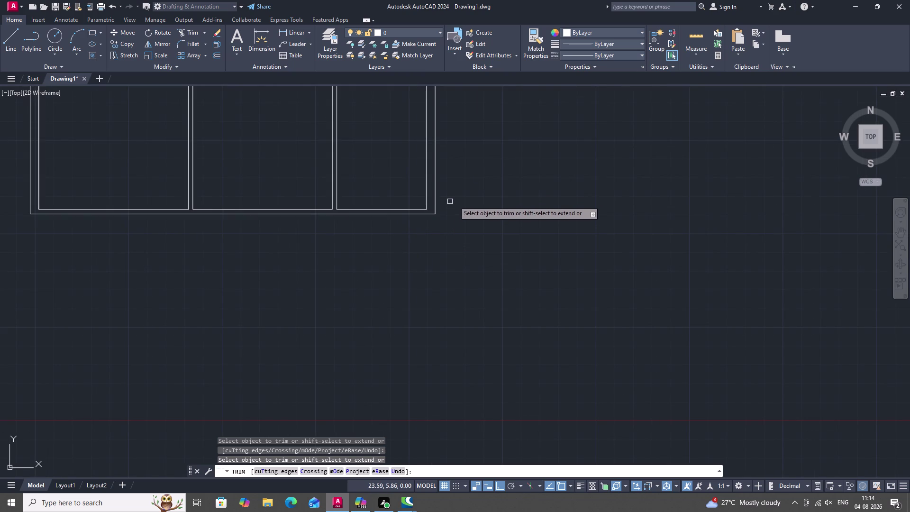
scroll(down, 3)
scroll(down, 3)
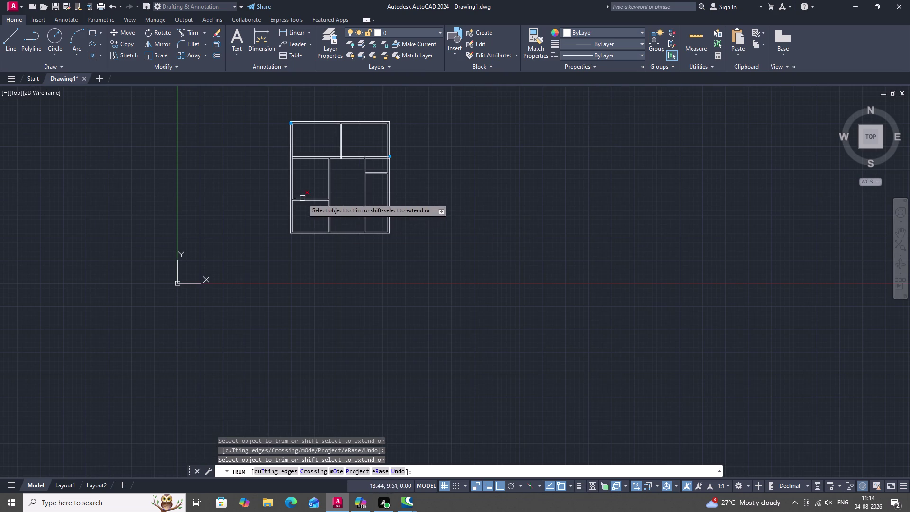
middle_drag(339, 206, 467, 240)
scroll(up, 3)
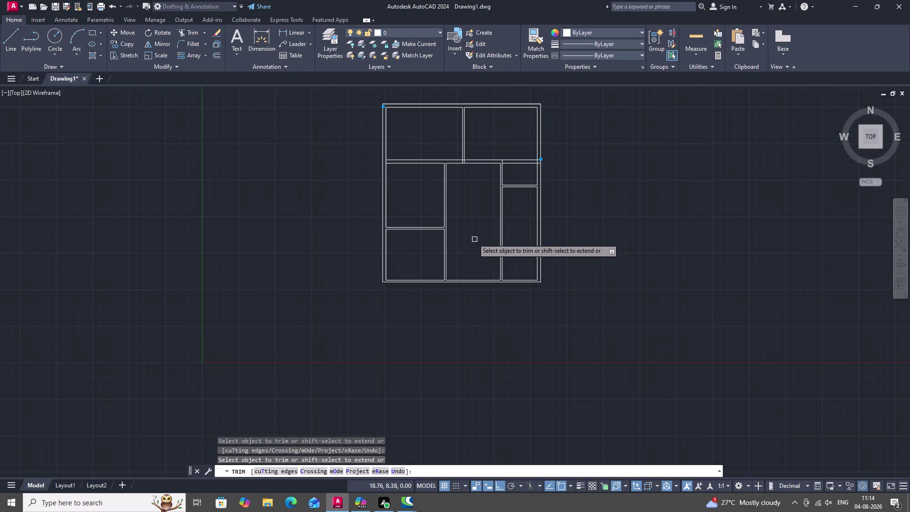
middle_drag(468, 238, 459, 275)
scroll(up, 3)
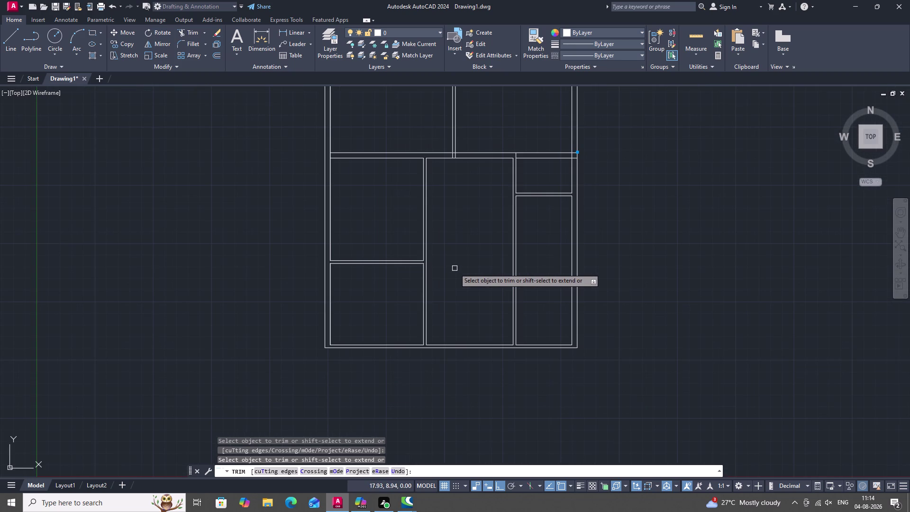
key(Escape)
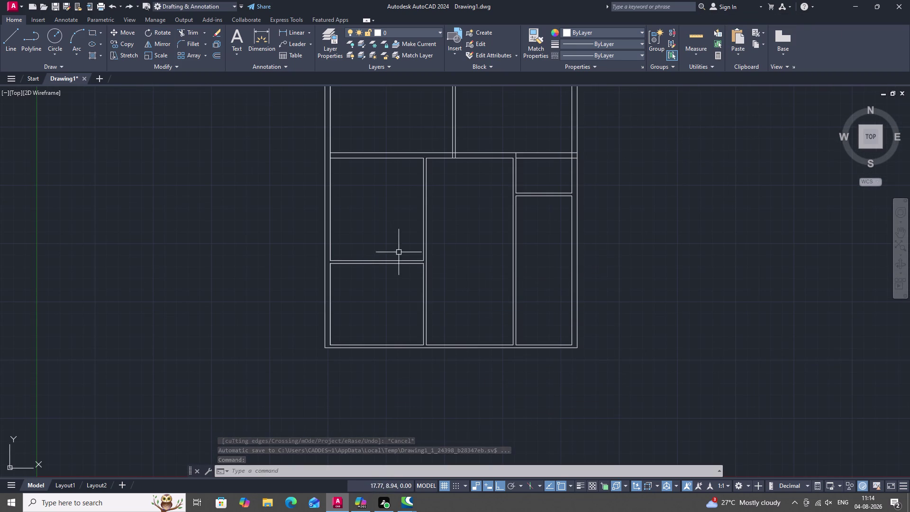
middle_drag(380, 231, 358, 294)
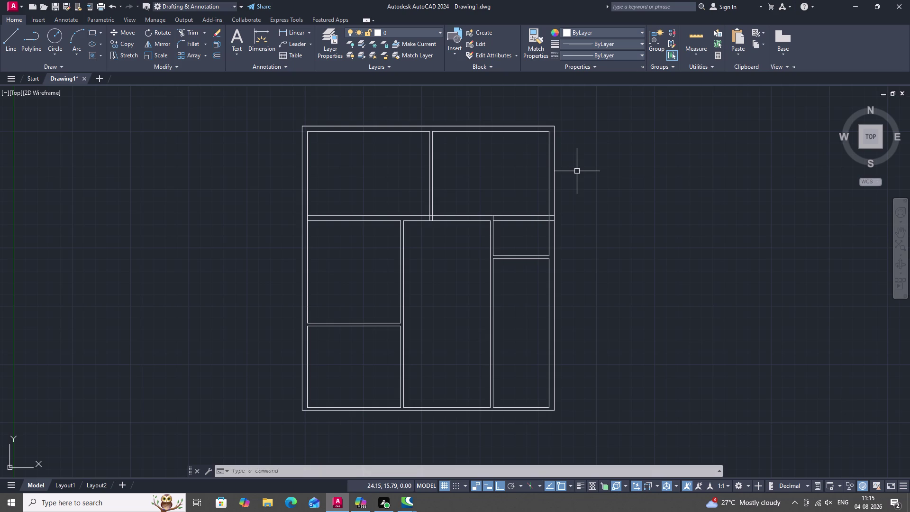
Offset the tall compartment's right and top edges 1.2 inward.
key(o)
key(space)
middle_drag(500, 285, 484, 233)
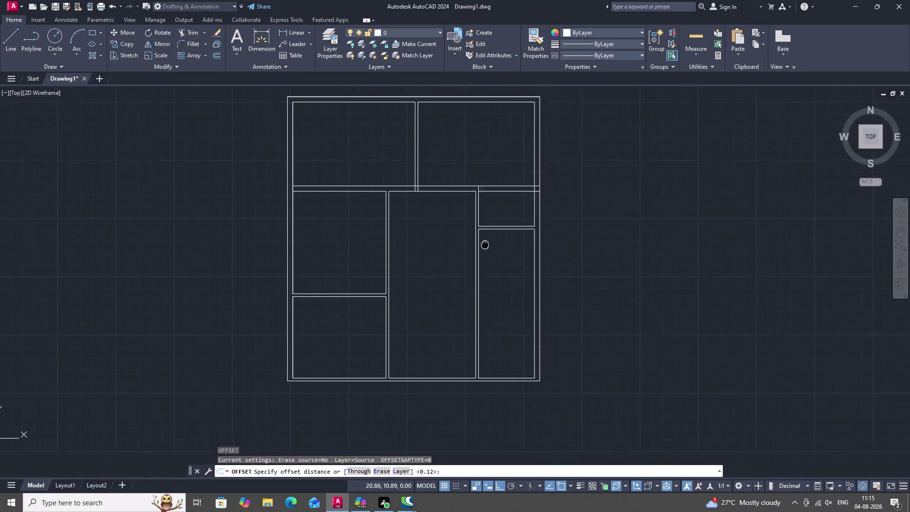
middle_drag(483, 233, 481, 216)
text(1)
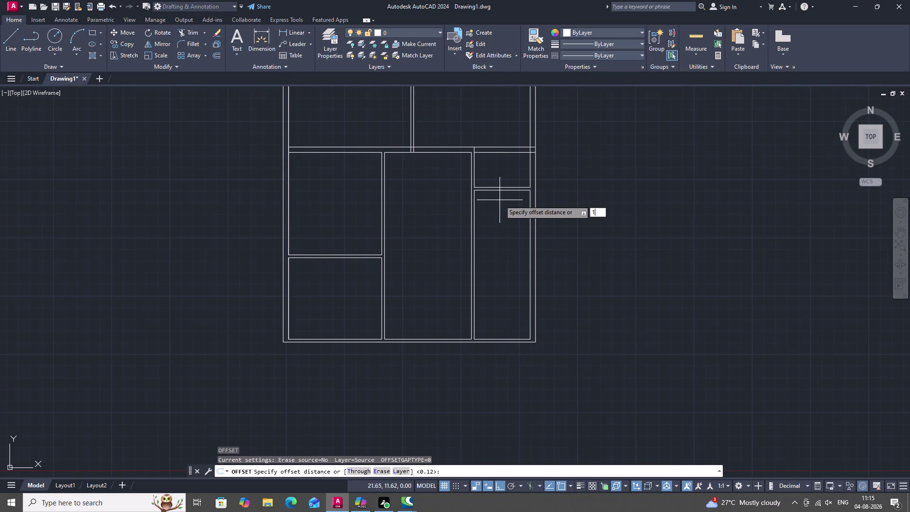
text(.)
key(3)
key(BackSpace)
key(2)
key(space)
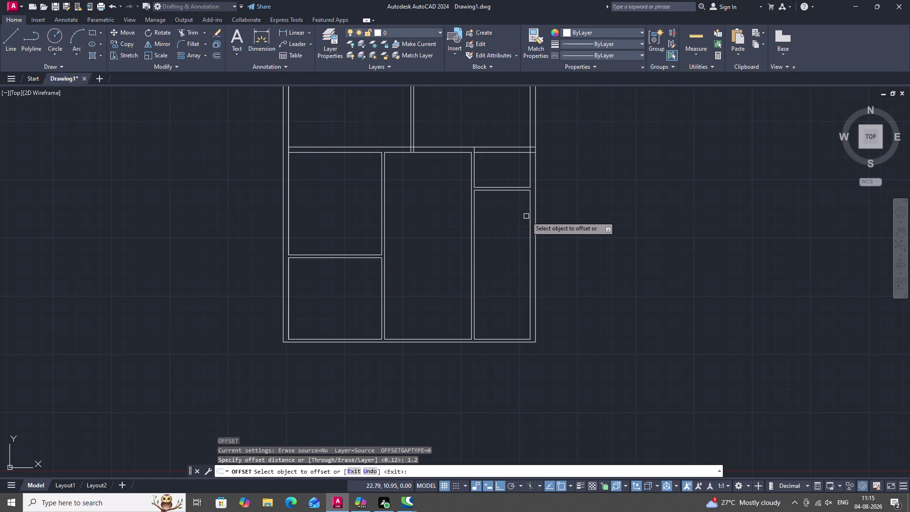
click(530, 218)
click(519, 222)
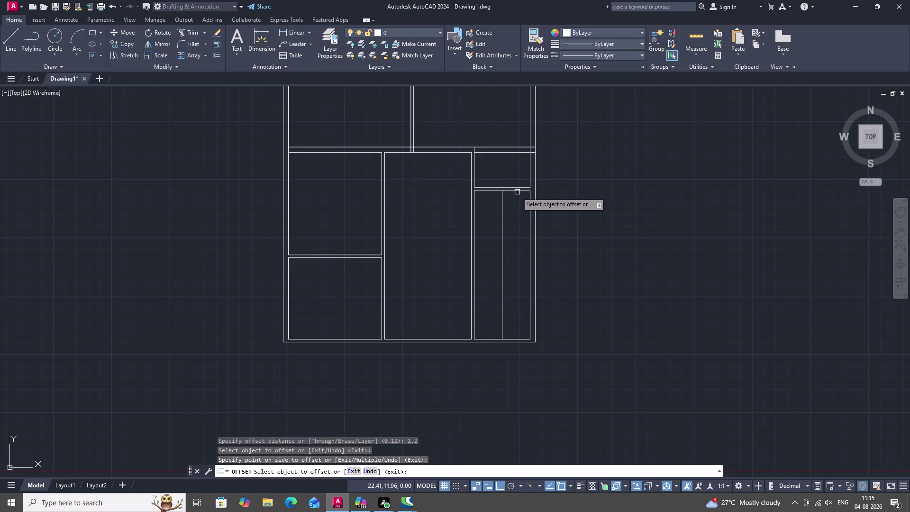
click(517, 192)
click(519, 211)
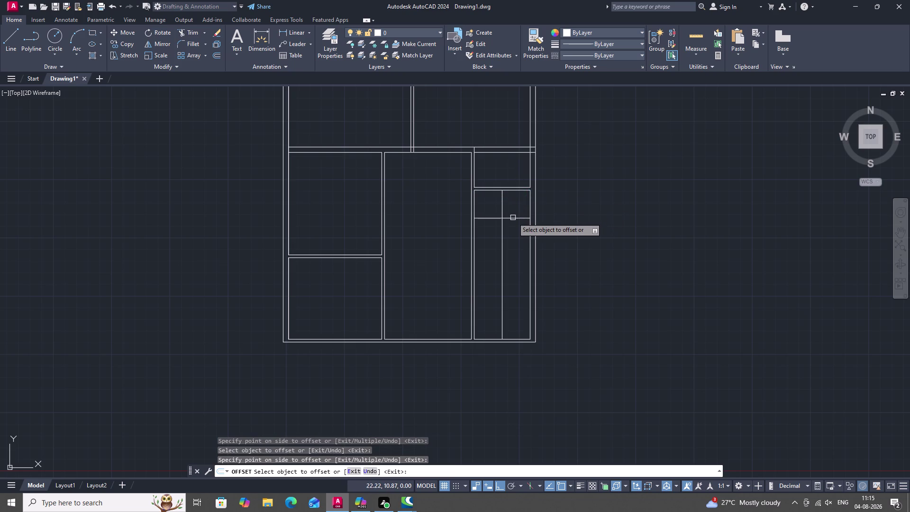
key(Escape)
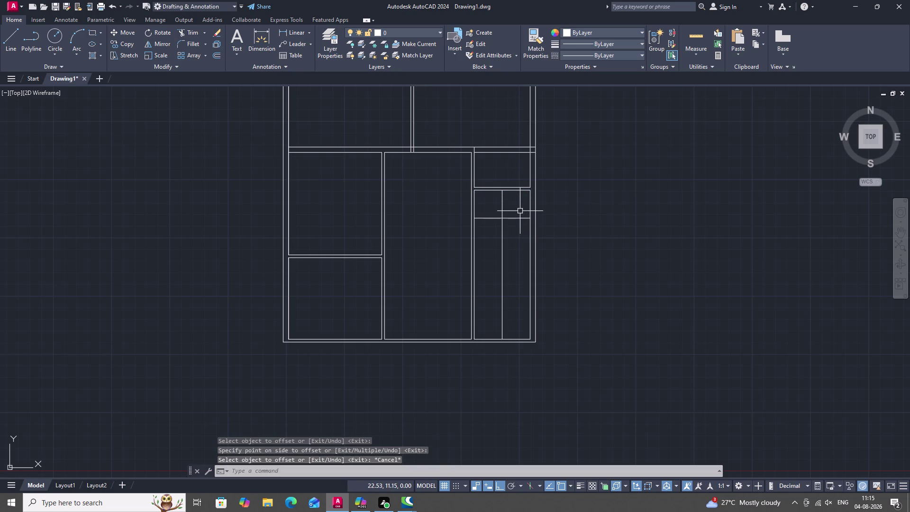
Double the top edge and both new lines with 0.12 offset copies.
text(O)
key(space)
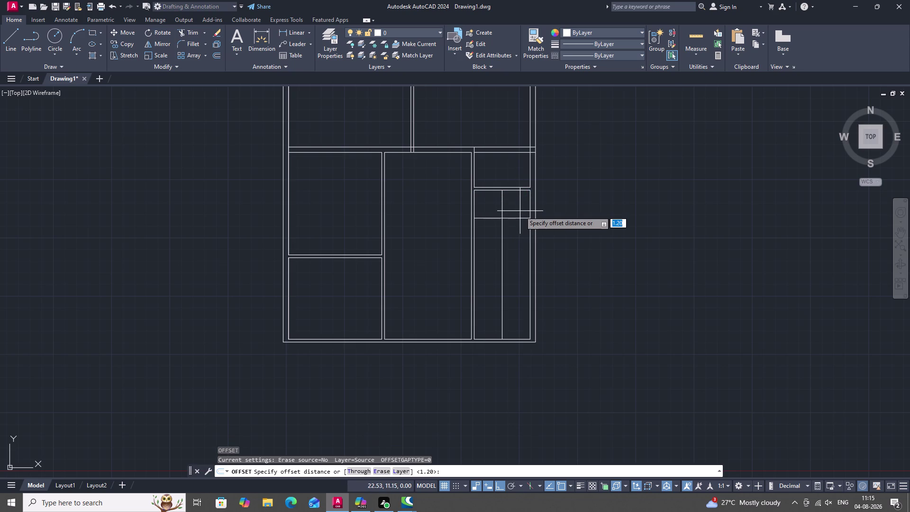
text(0.)
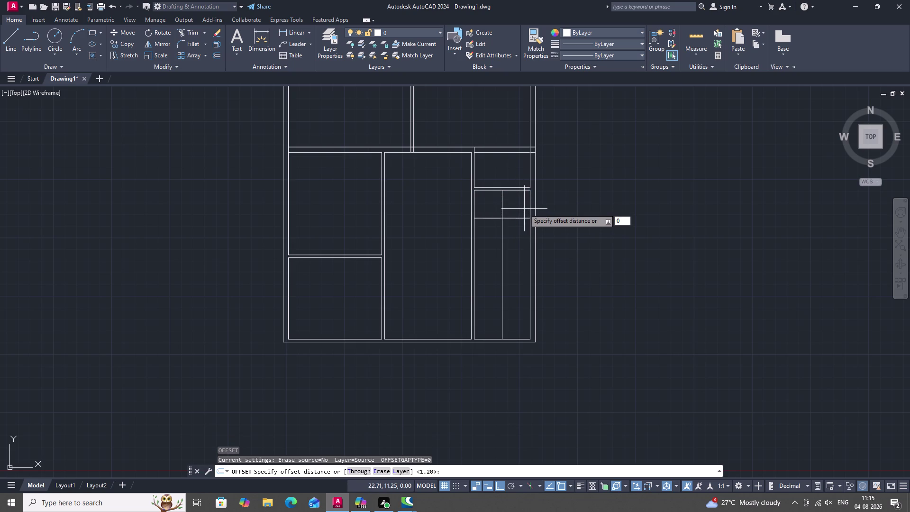
text(12)
key(space)
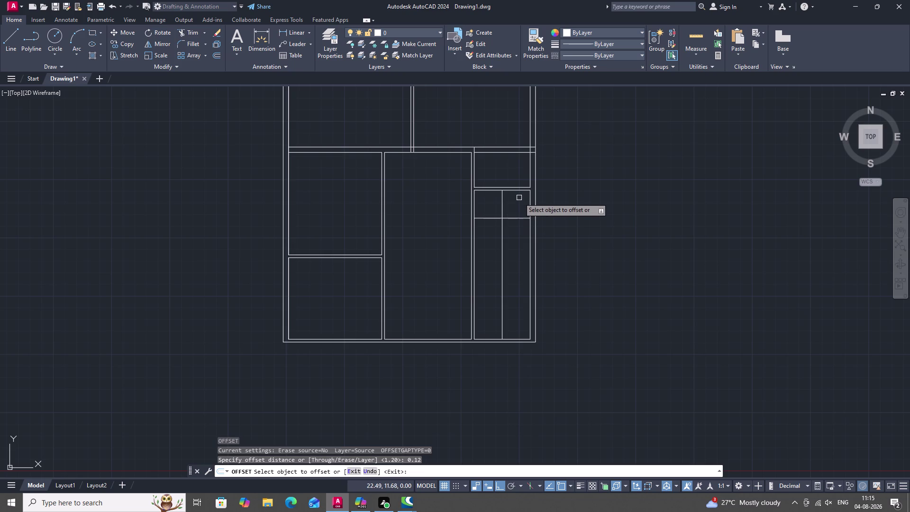
click(523, 190)
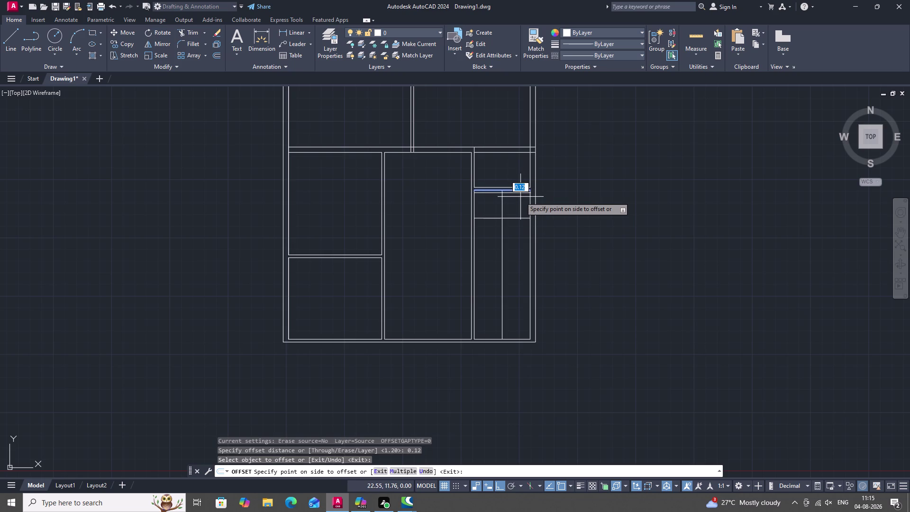
click(522, 197)
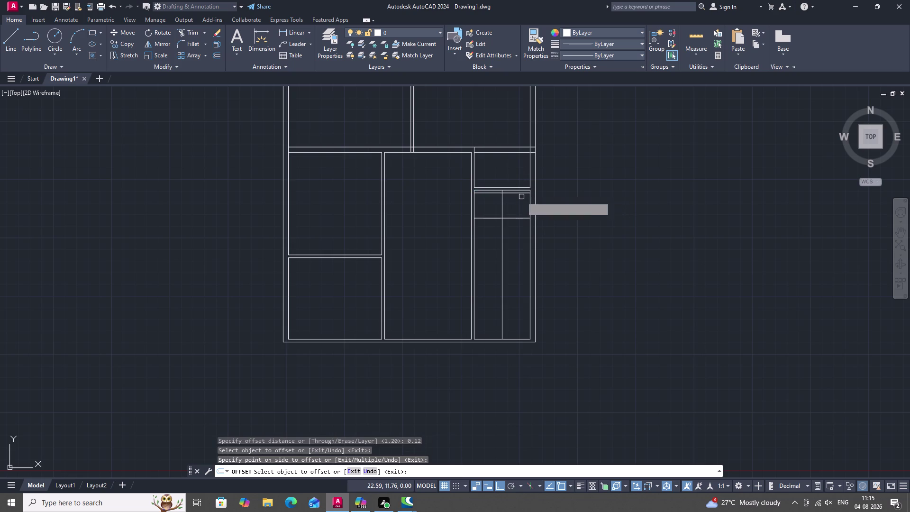
click(522, 219)
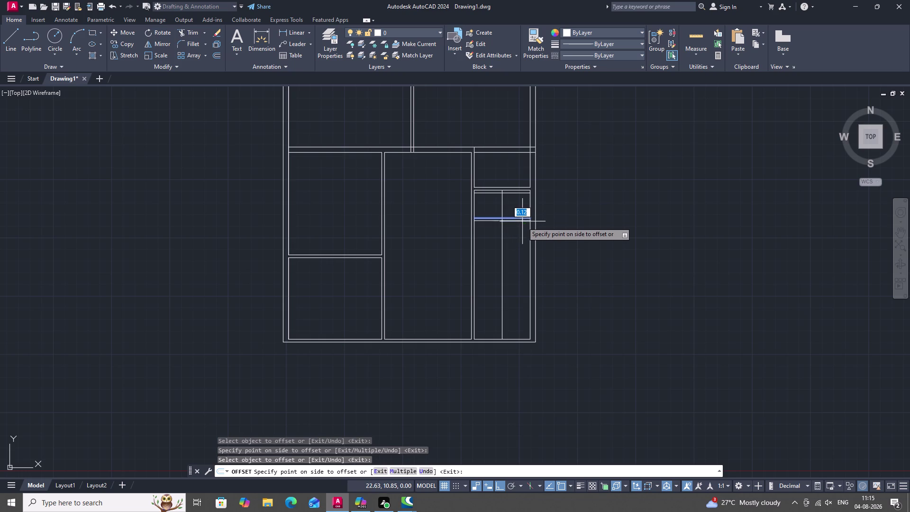
click(522, 227)
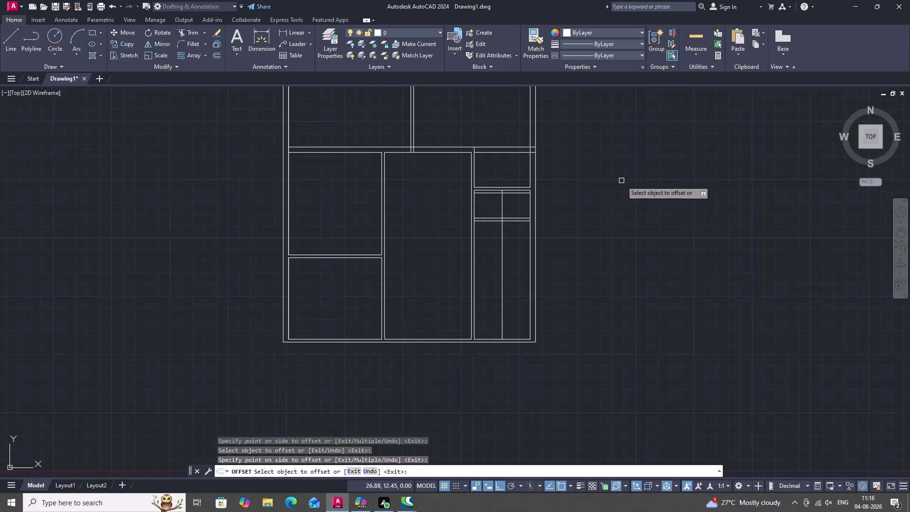
click(504, 207)
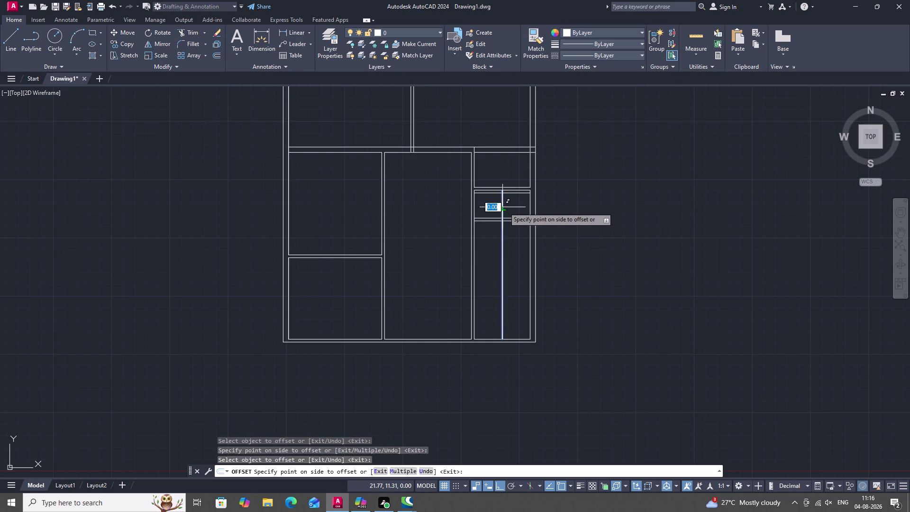
click(492, 207)
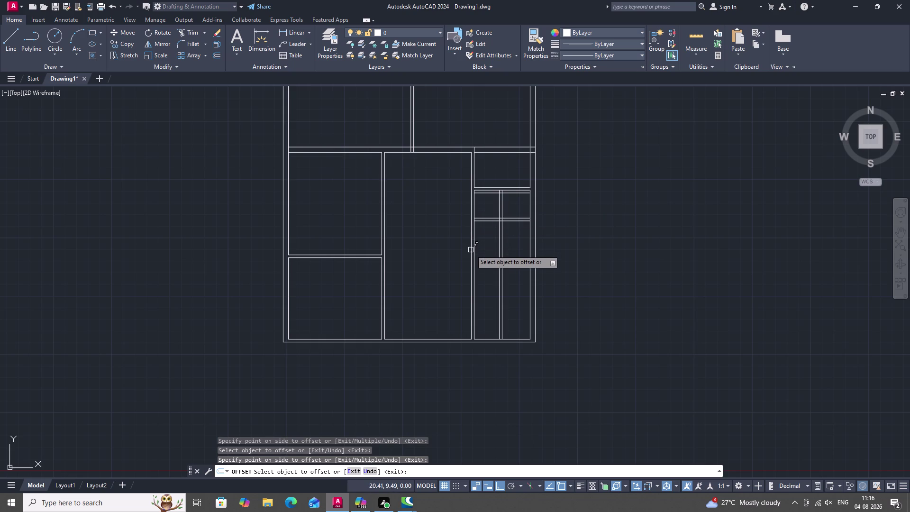
key(Escape)
text(TR)
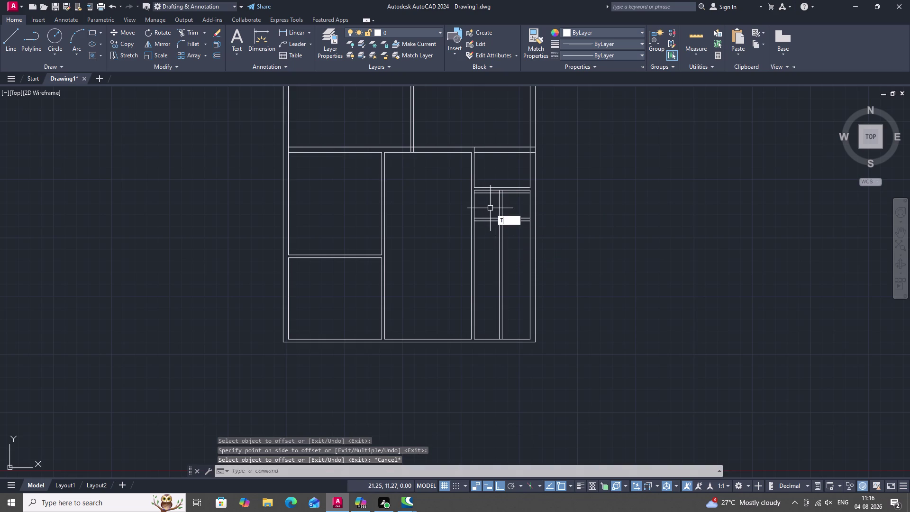
key(space)
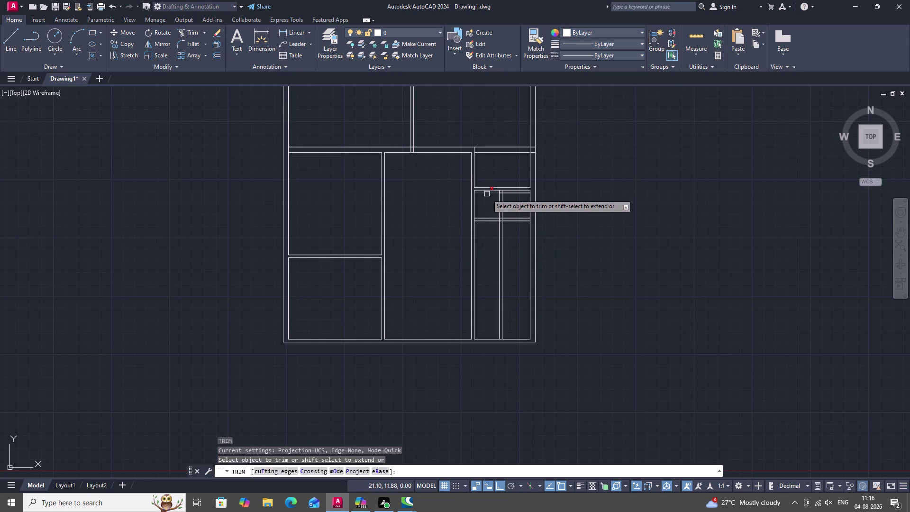
Trim the stray top-line and strip pieces around the right compartment's corner notch.
click(487, 194)
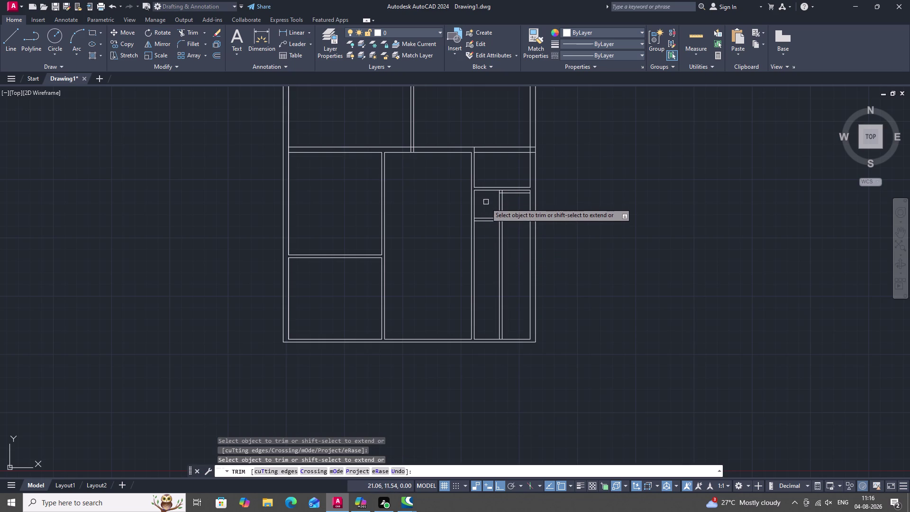
click(485, 221)
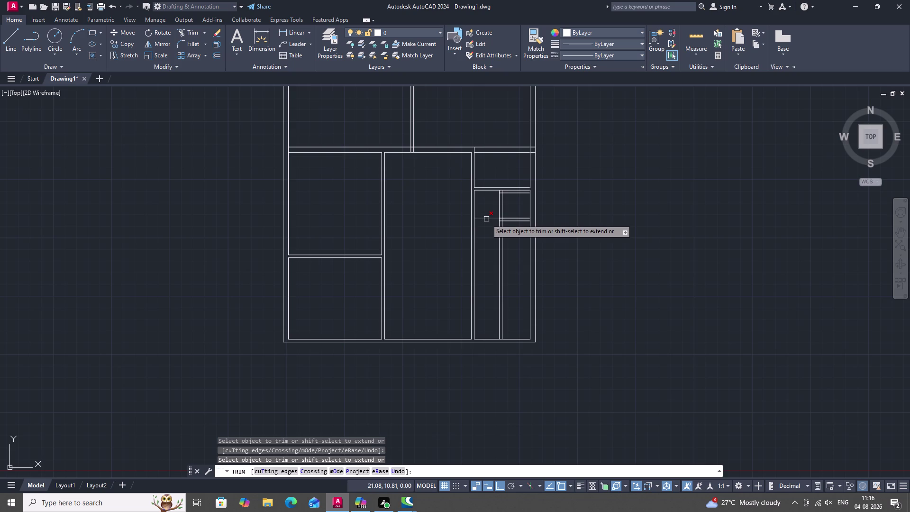
click(487, 219)
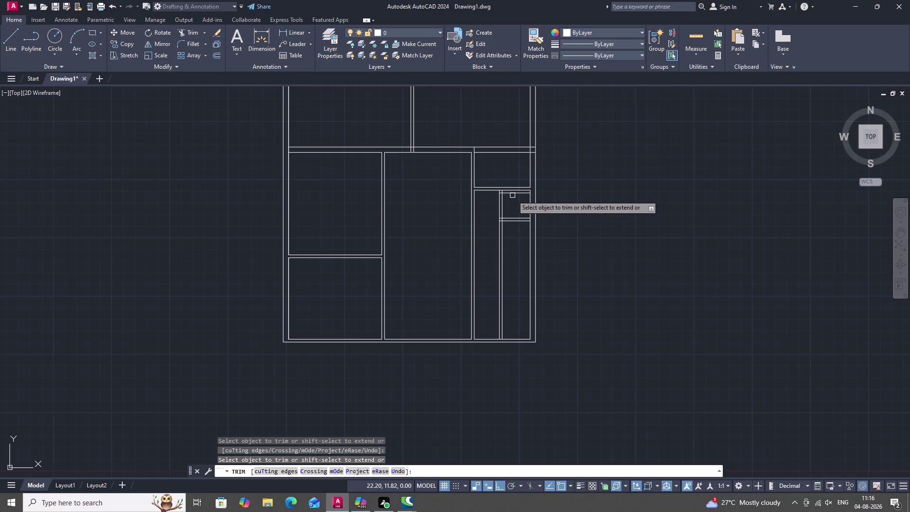
click(513, 194)
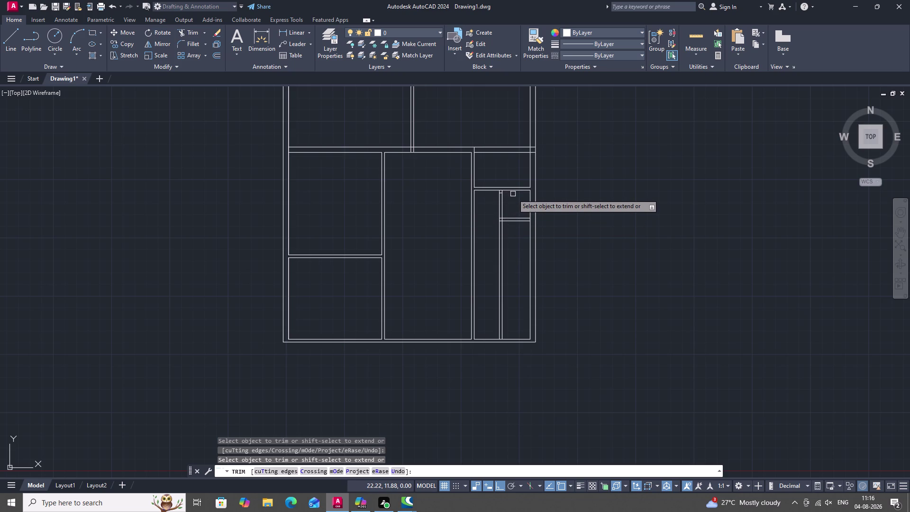
scroll(up, 3)
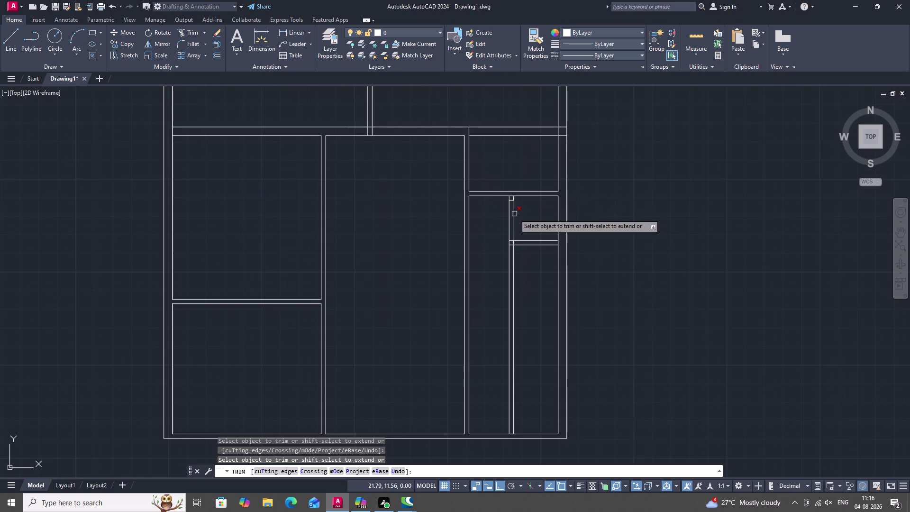
scroll(up, 3)
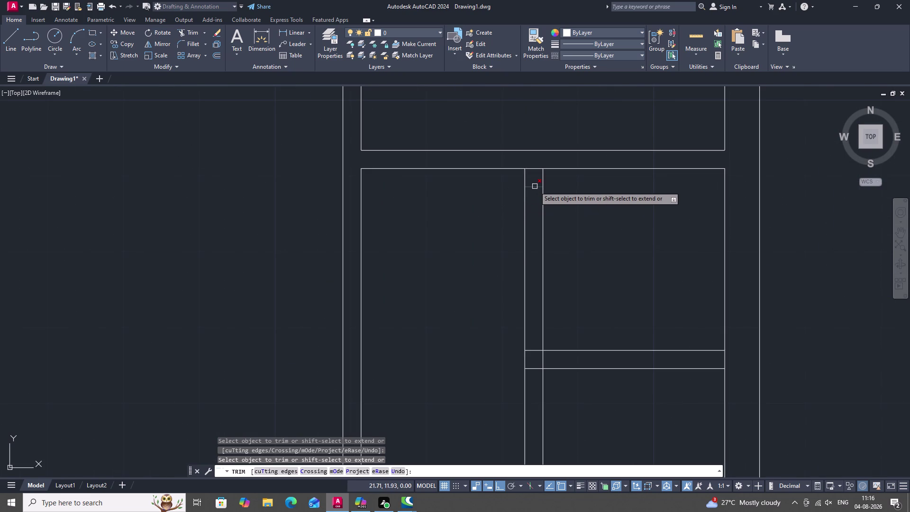
click(534, 186)
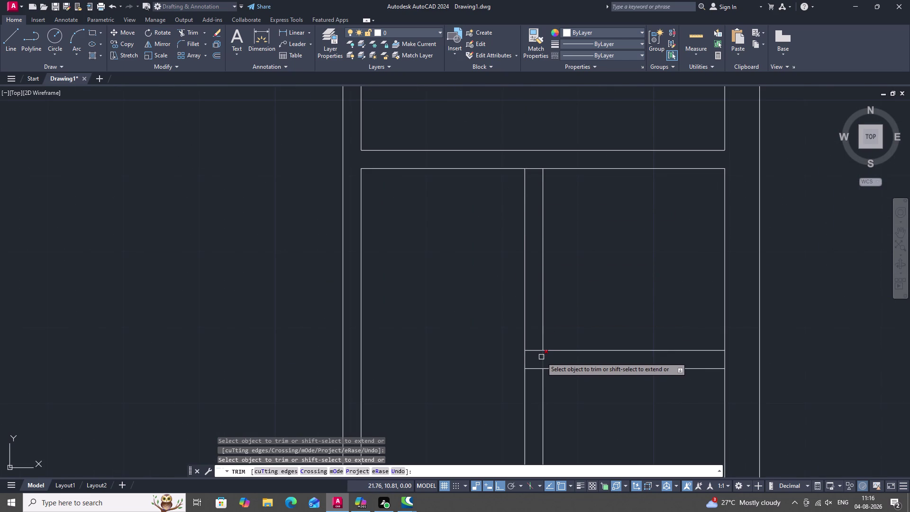
double_click(541, 357)
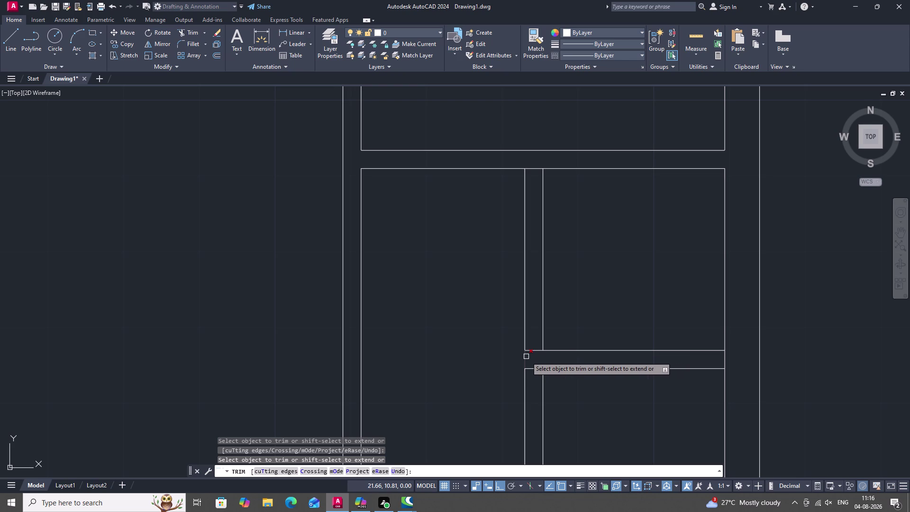
key(Escape)
scroll(down, 3)
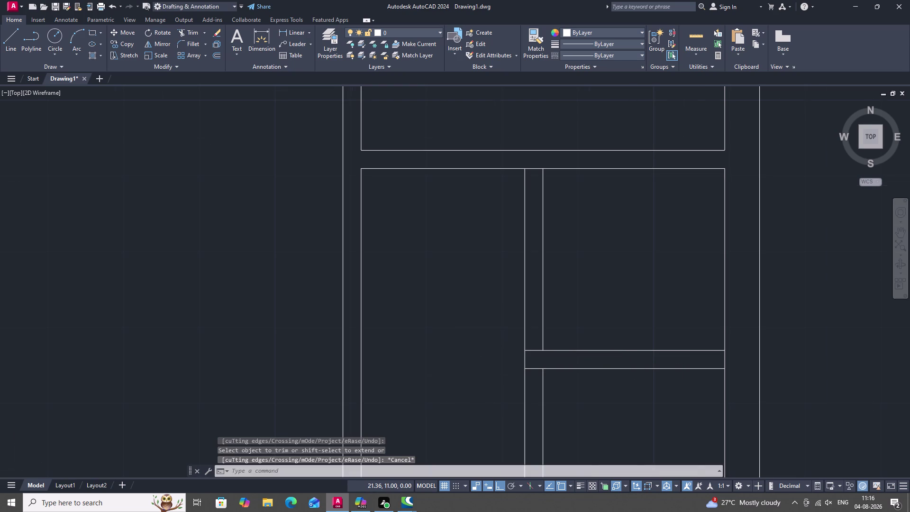
scroll(down, 3)
middle_drag(481, 328, 481, 218)
text(T)
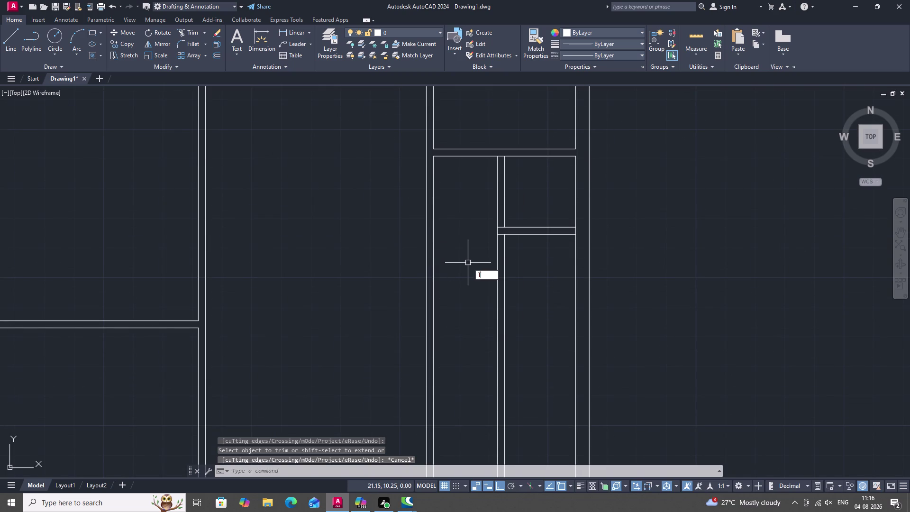
text(R)
key(space)
click(495, 275)
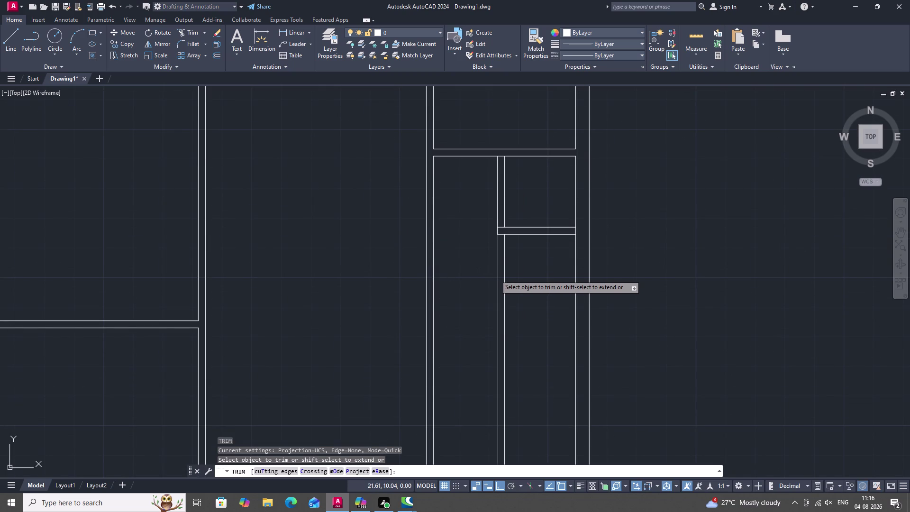
double_click(506, 278)
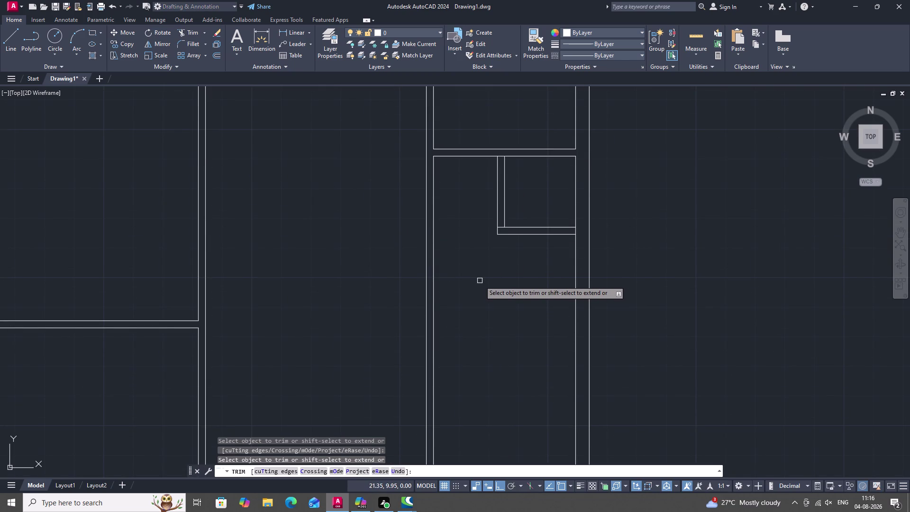
scroll(down, 3)
middle_drag(483, 276, 484, 261)
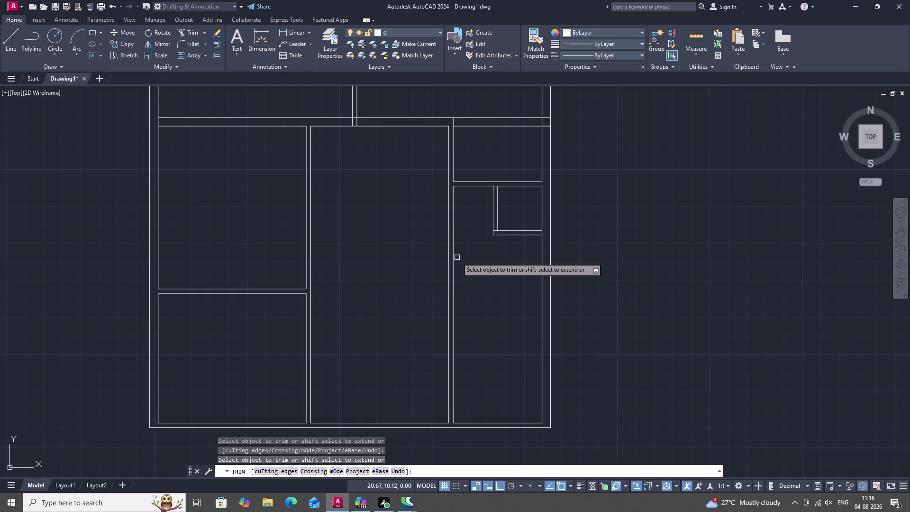
text(O)
key(space)
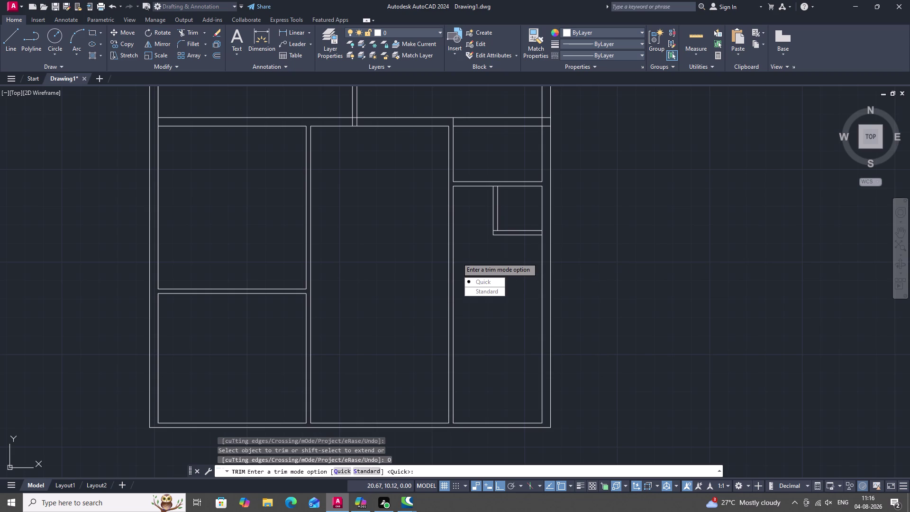
key(1)
key(period)
key(3)
key(BackSpace)
text(2)
key(space)
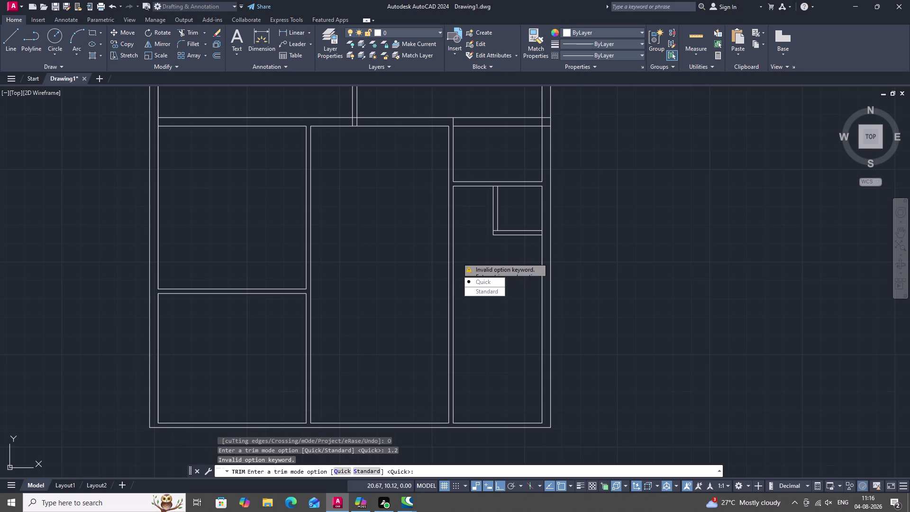
key(space)
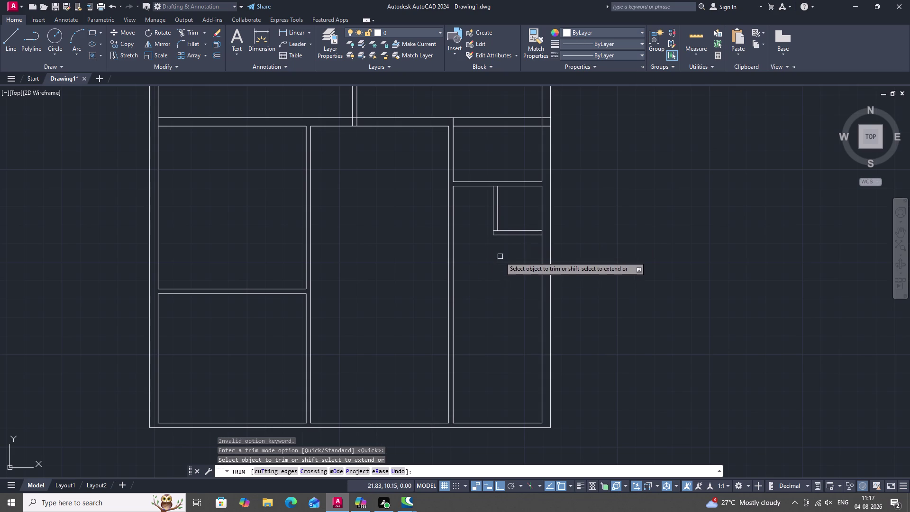
key(Escape)
key(Escape)
key(0)
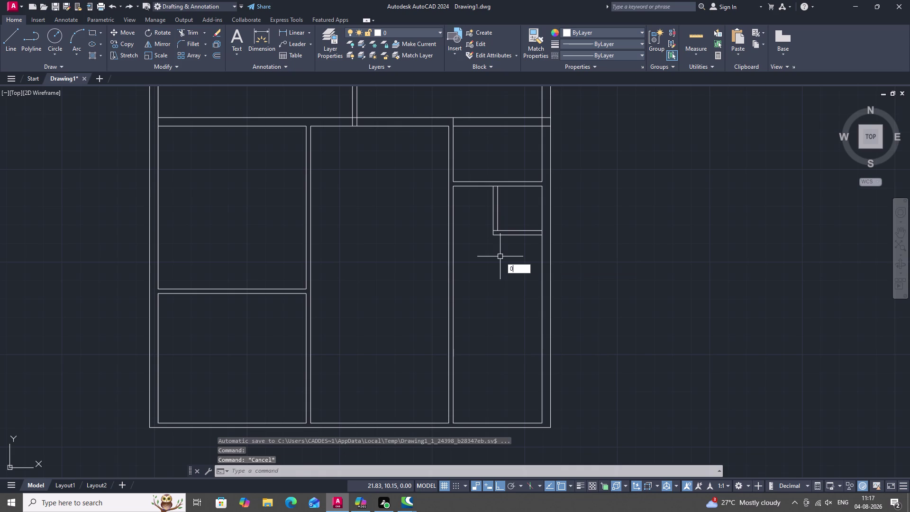
Offset the small sub-panel's bottom line 1.2 units downward.
key(Escape)
key(o)
key(space)
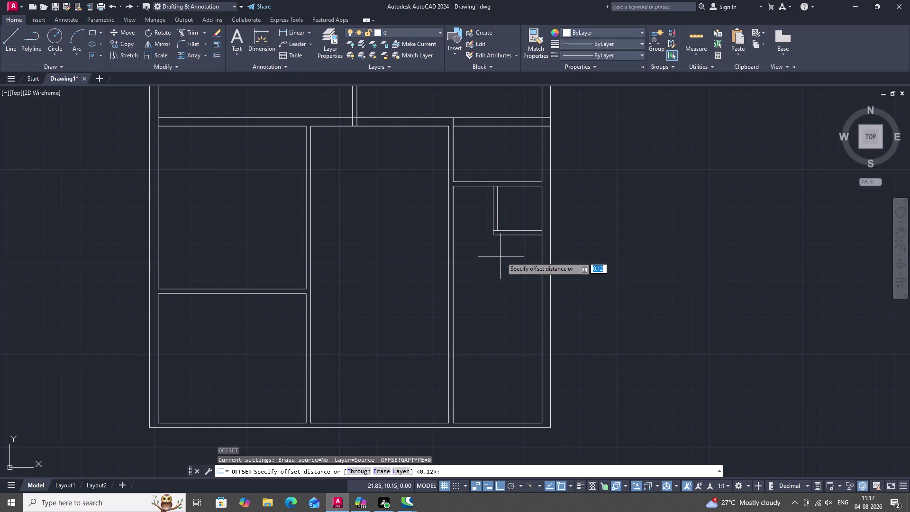
key(1)
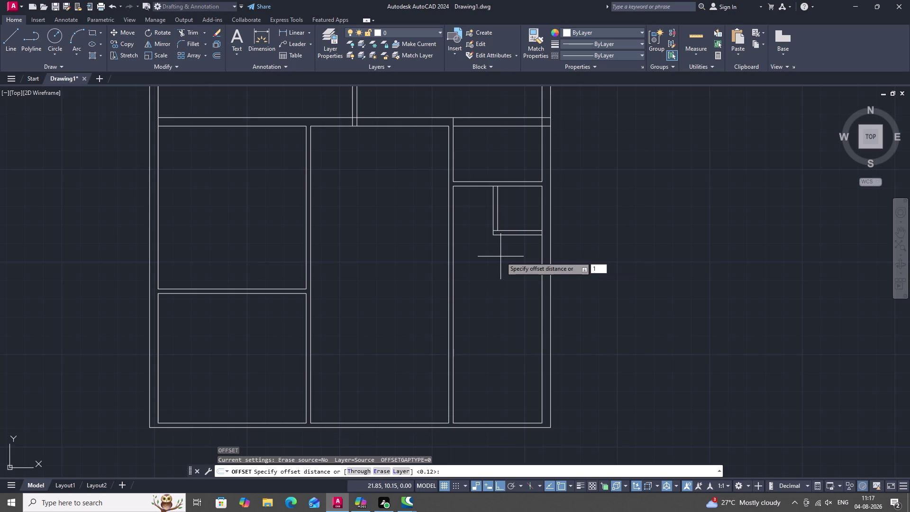
text(.2)
key(space)
click(516, 237)
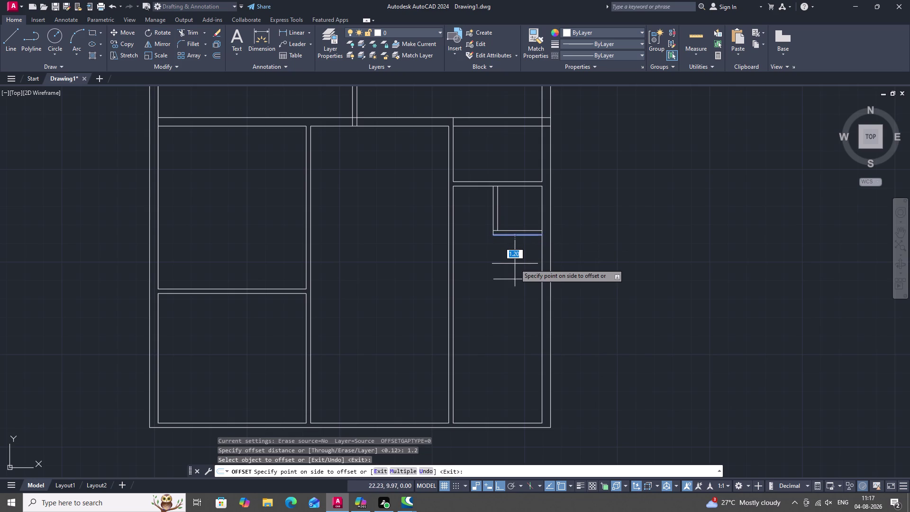
click(515, 263)
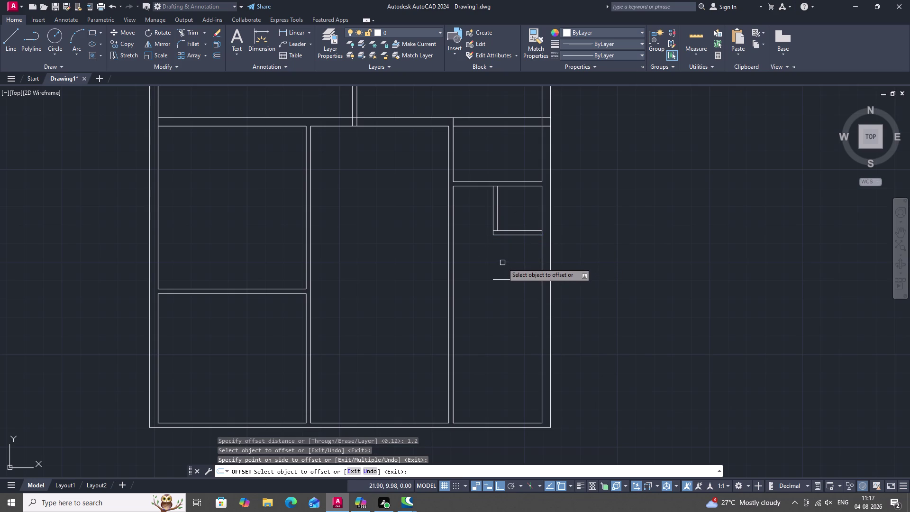
key(Escape)
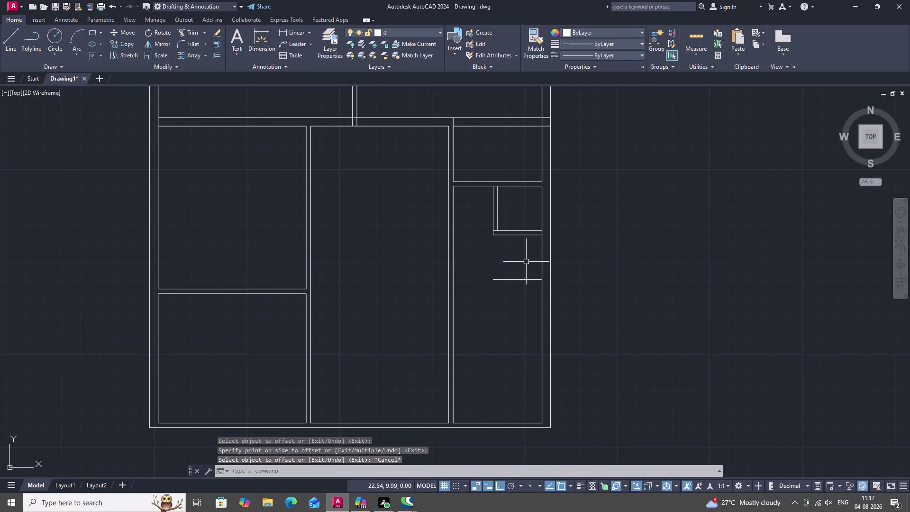
Offset the cabinet's right inner edge 2.4 units to the left, with no visible result.
key(space)
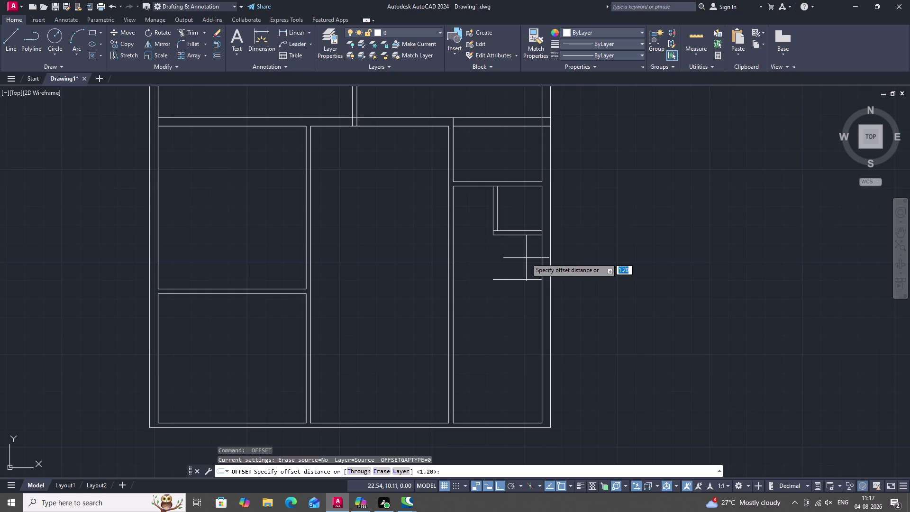
key(2)
key(period)
key(4)
key(space)
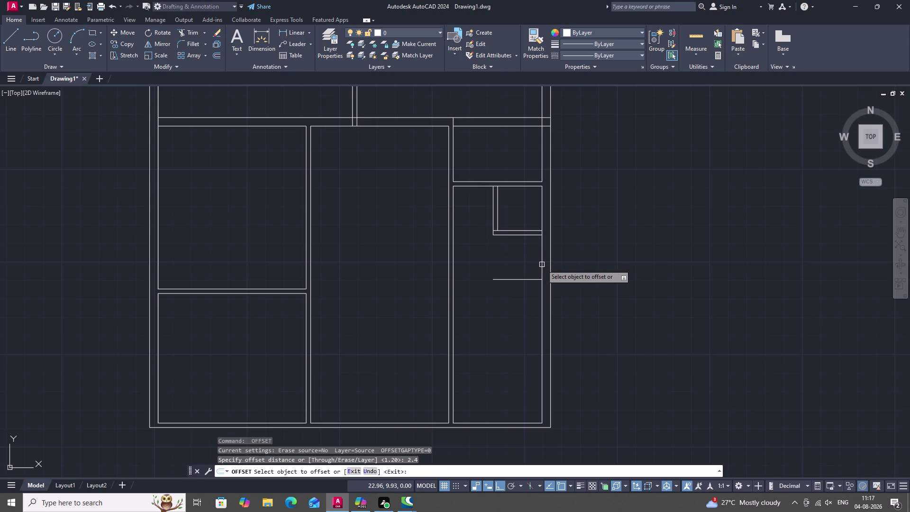
double_click(542, 260)
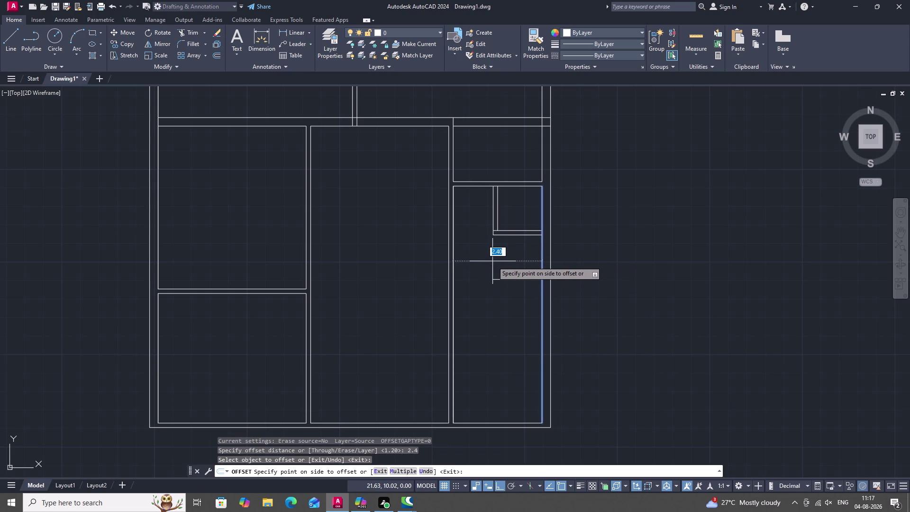
click(491, 261)
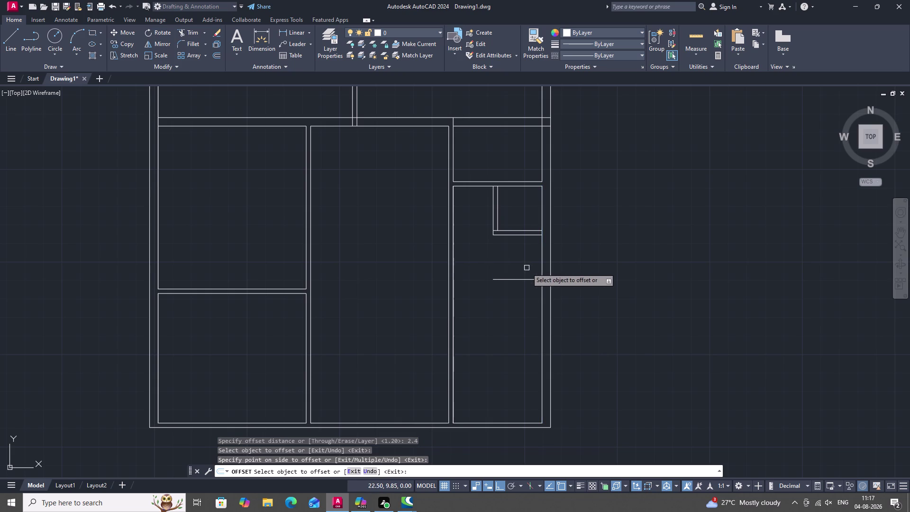
click(542, 268)
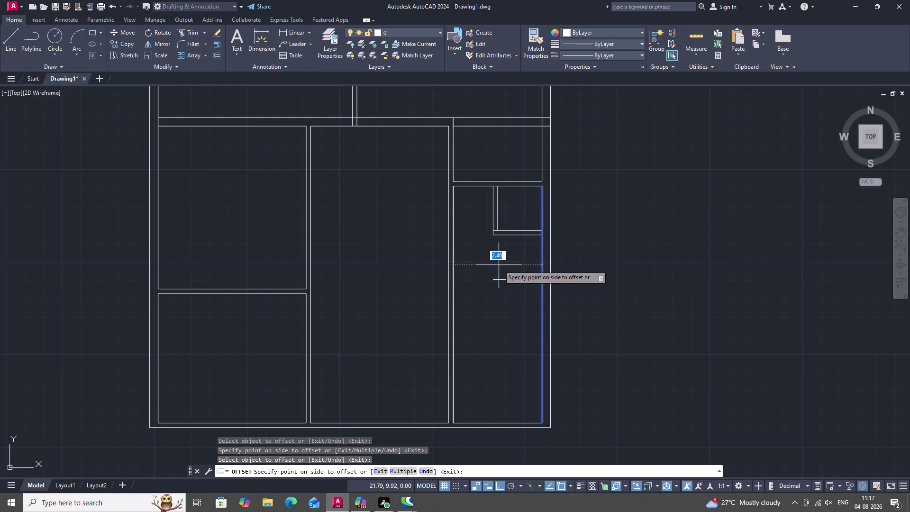
double_click(490, 264)
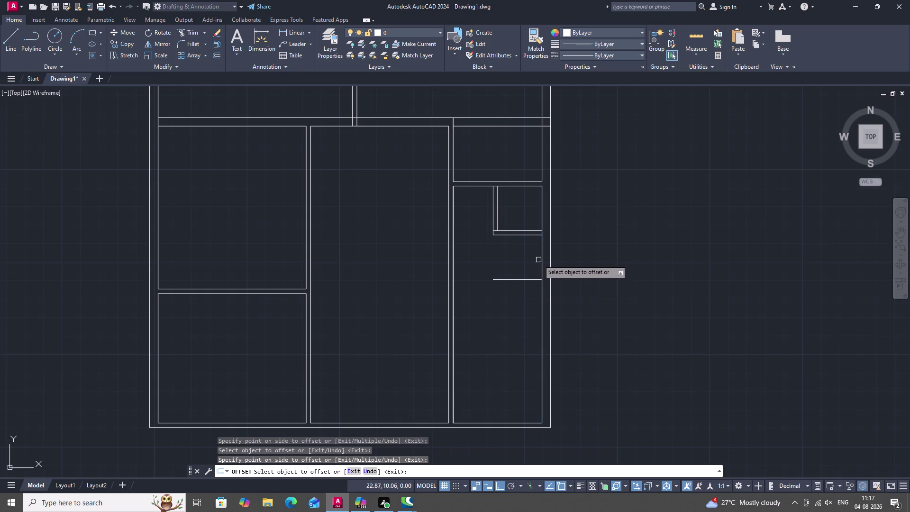
click(540, 260)
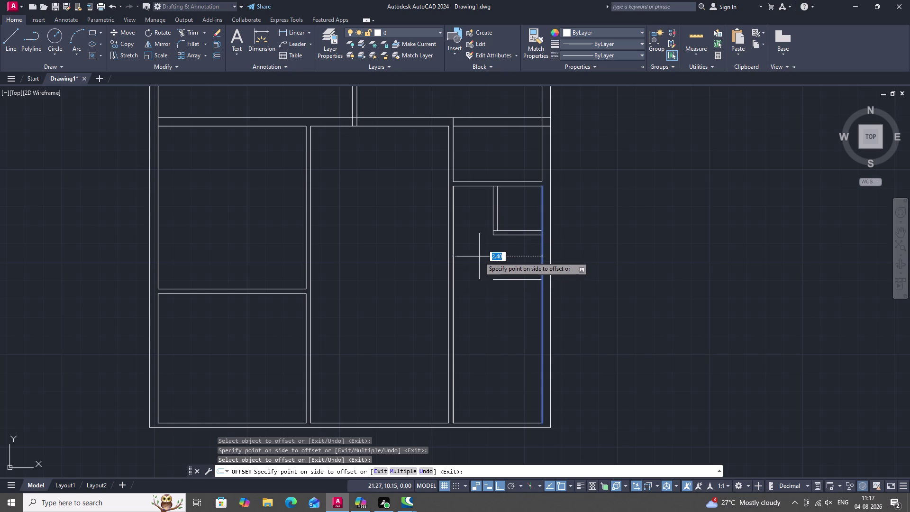
key(Escape)
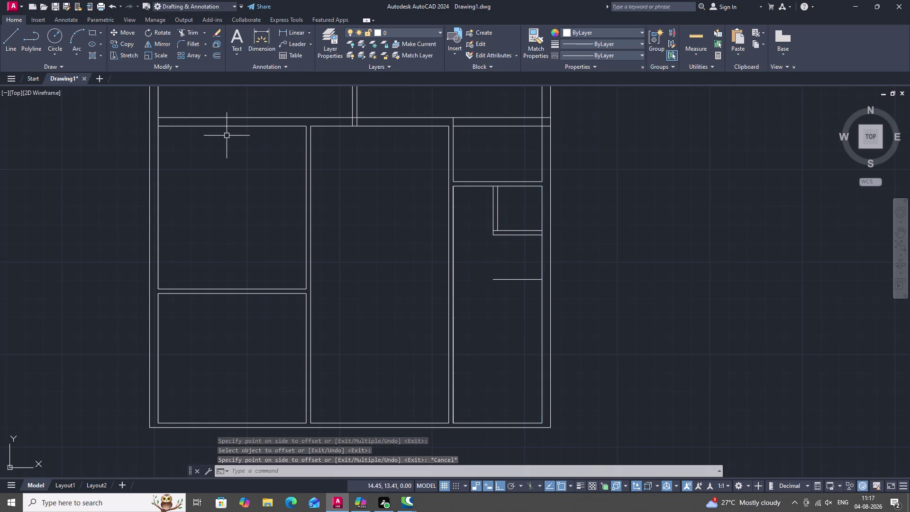
Extend the short line below the sub-panel leftward to the divider with EX.
text(EX)
key(space)
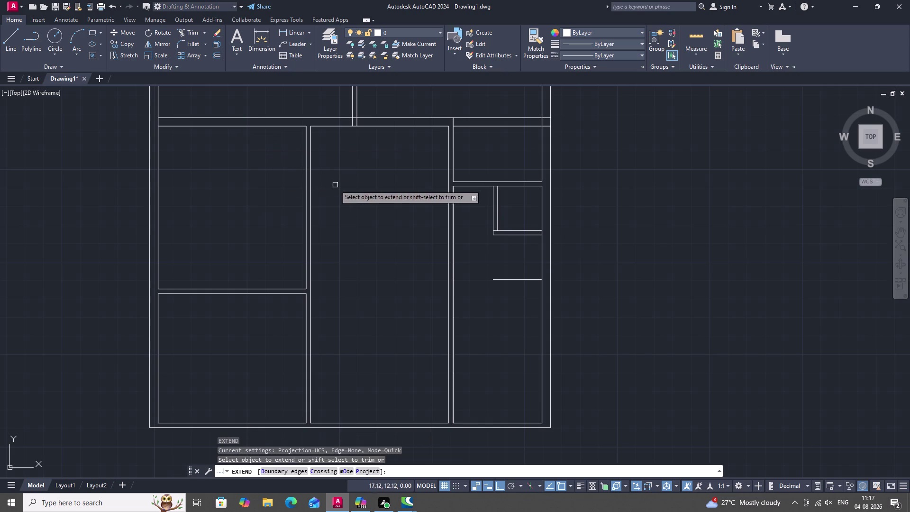
double_click(511, 280)
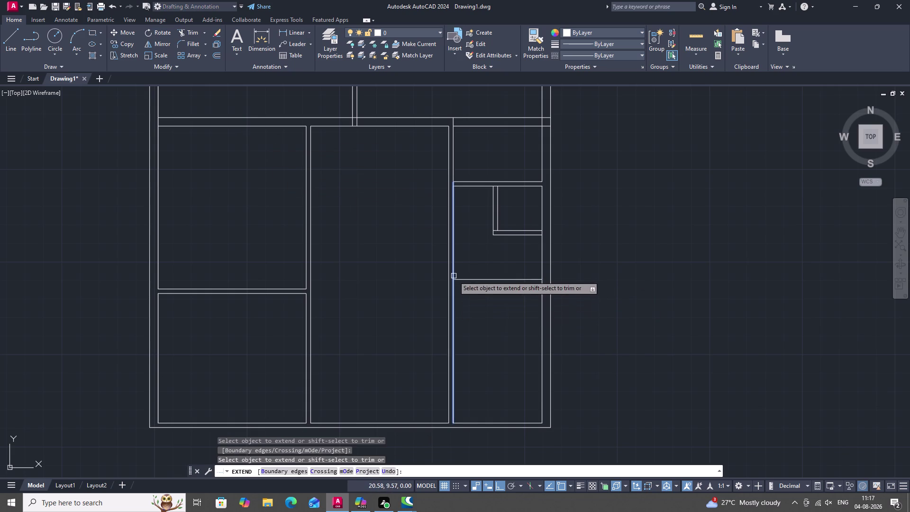
click(459, 278)
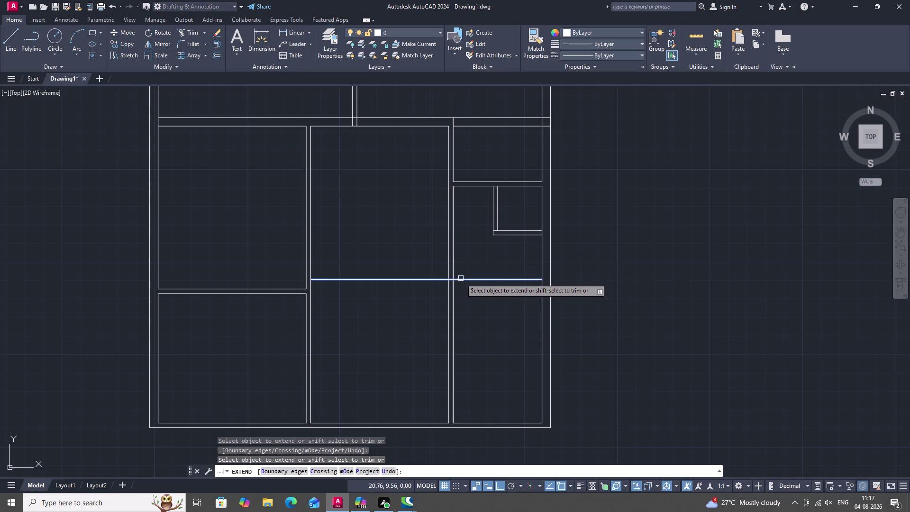
key(Escape)
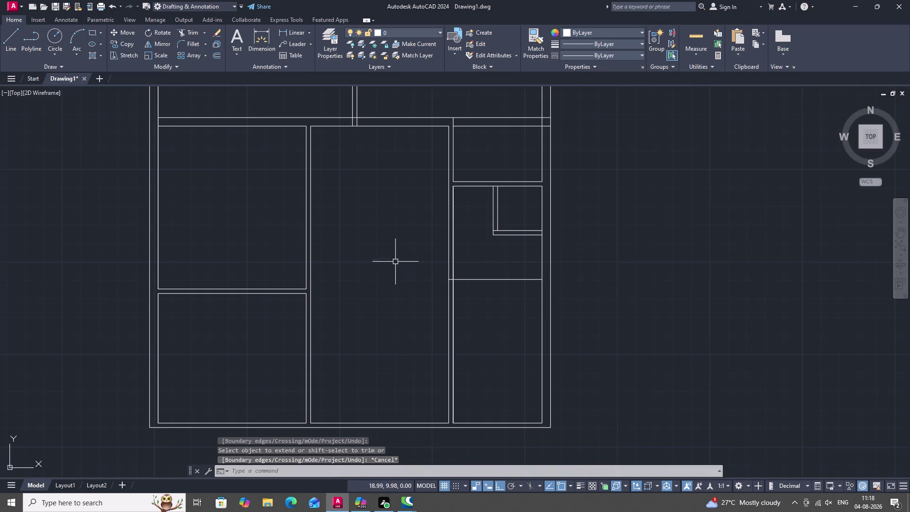
Offset the extended right-bay line 0.12 units downward to form a thin shelf.
key(o)
key(space)
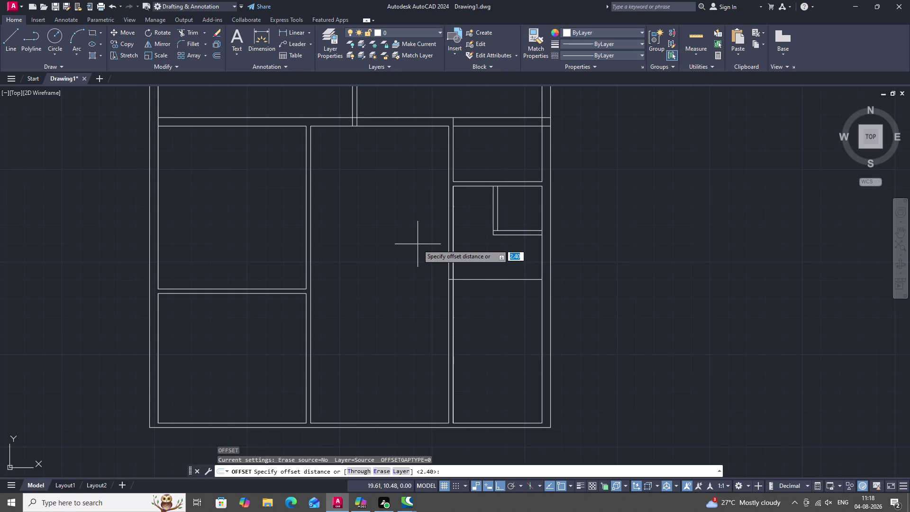
text(0.1)
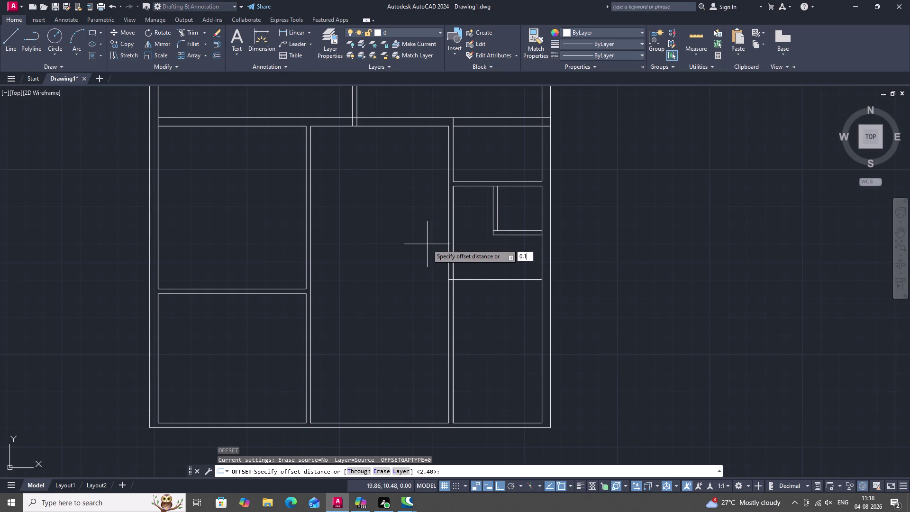
text(2)
key(space)
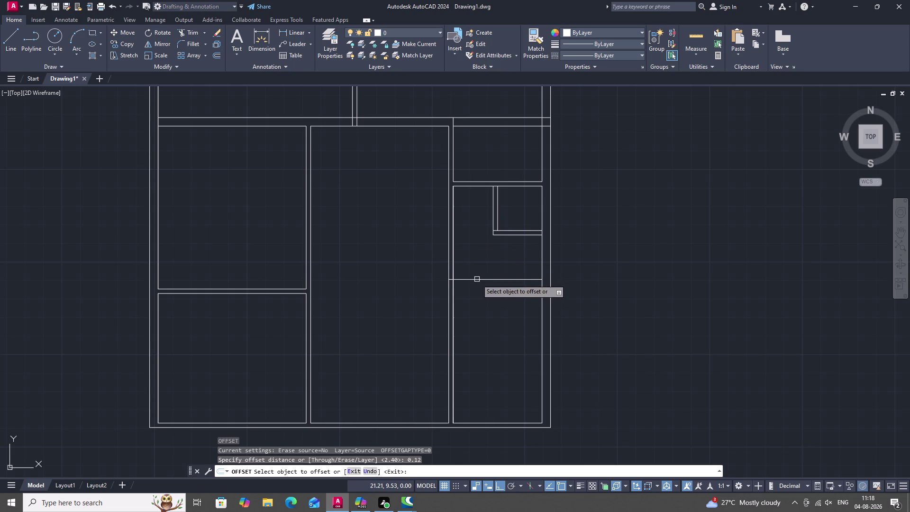
click(477, 279)
click(477, 291)
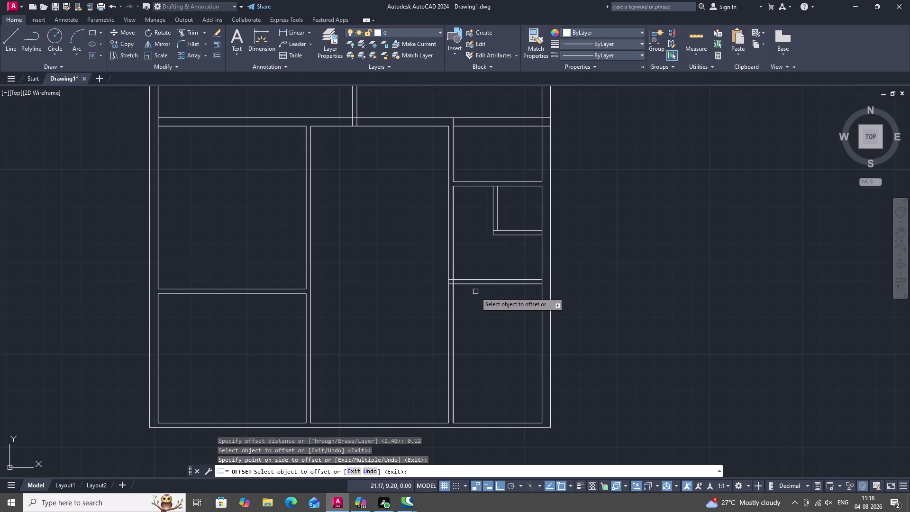
scroll(up, 3)
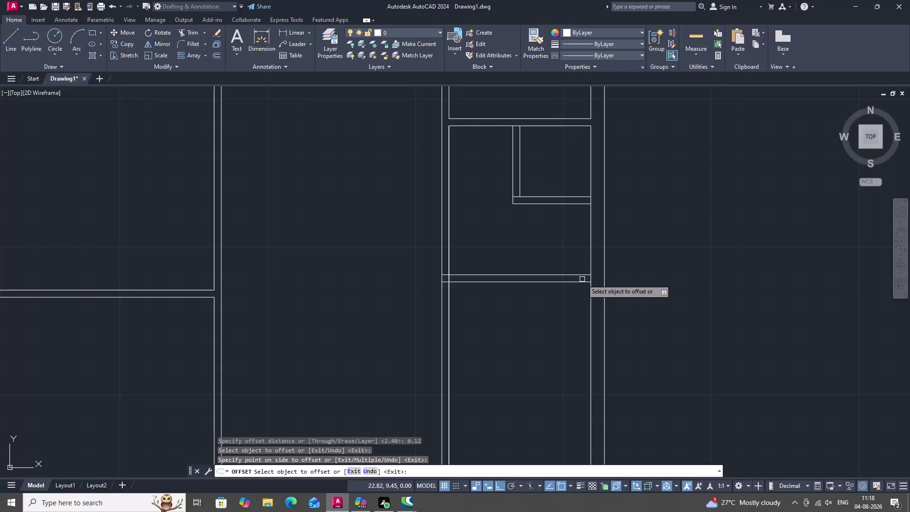
key(Escape)
Trim the divider piece between the new shelf lines, then start a linear dimension.
text(TR)
key(space)
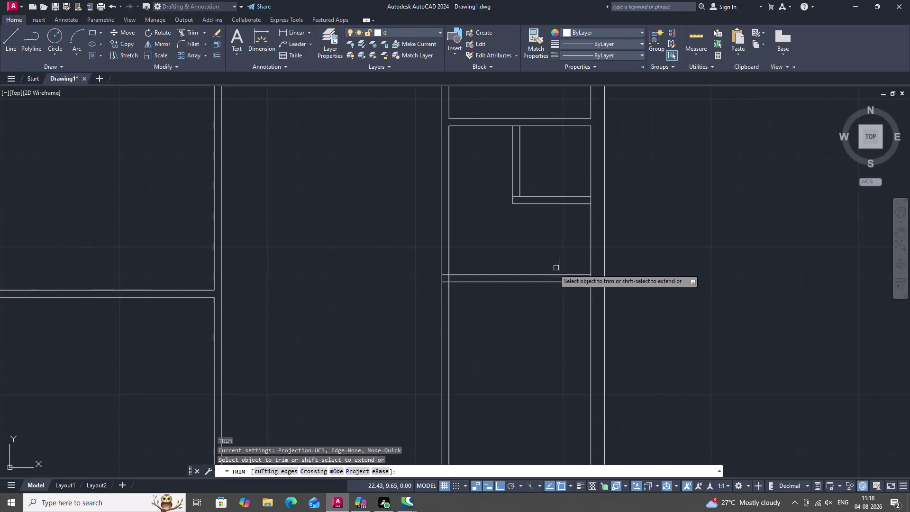
scroll(up, 3)
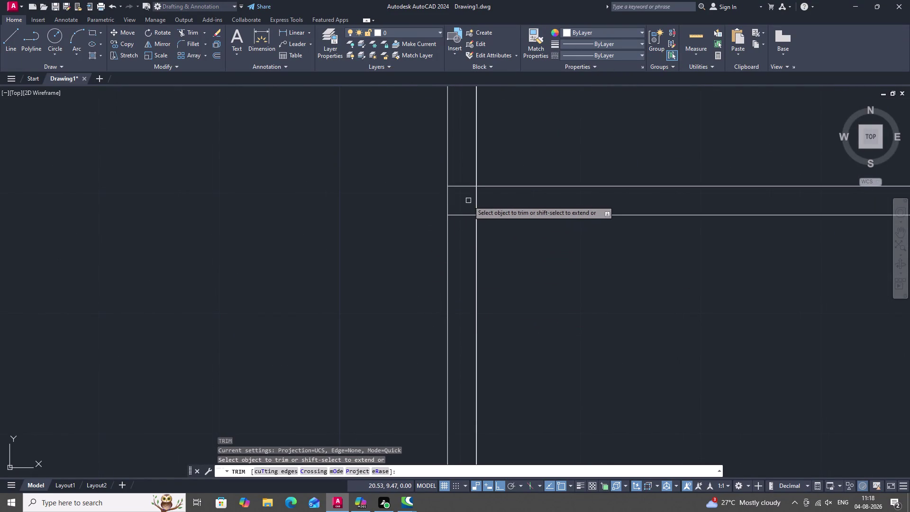
click(476, 203)
click(475, 202)
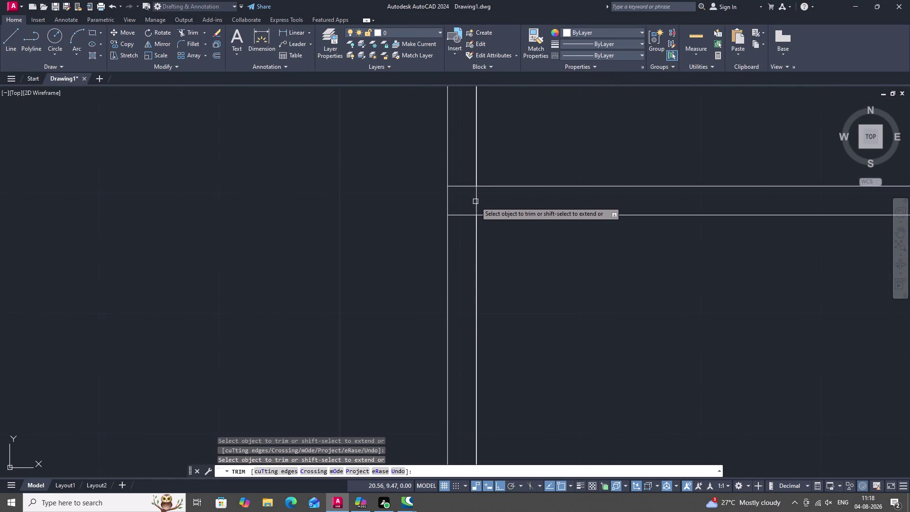
click(476, 202)
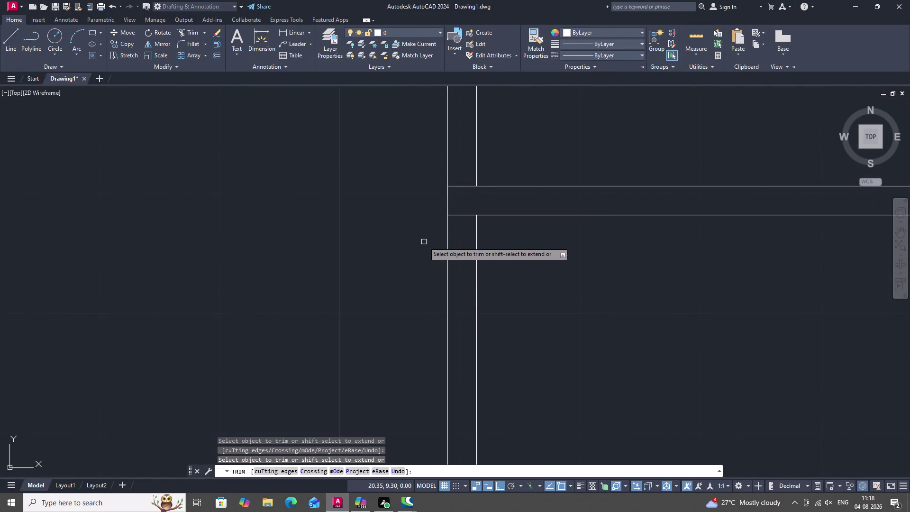
scroll(down, 3)
middle_drag(481, 287, 477, 273)
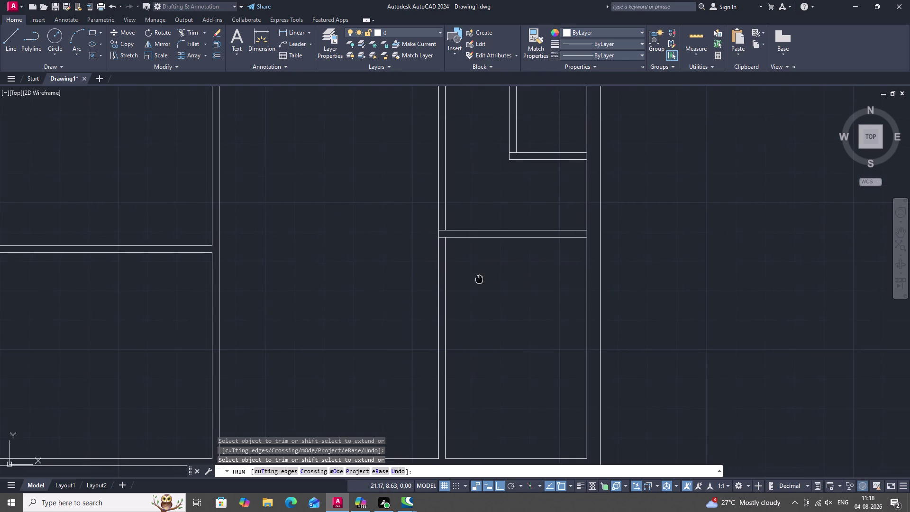
middle_drag(477, 274, 464, 230)
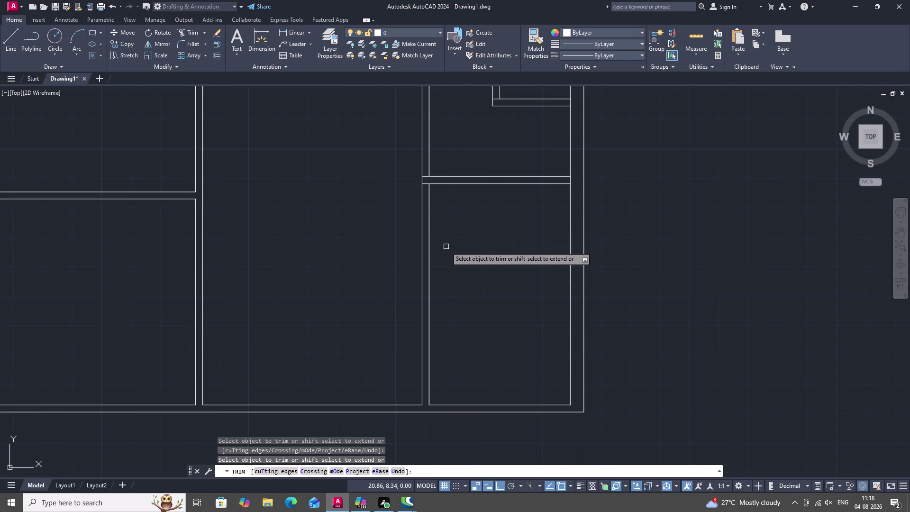
key(Escape)
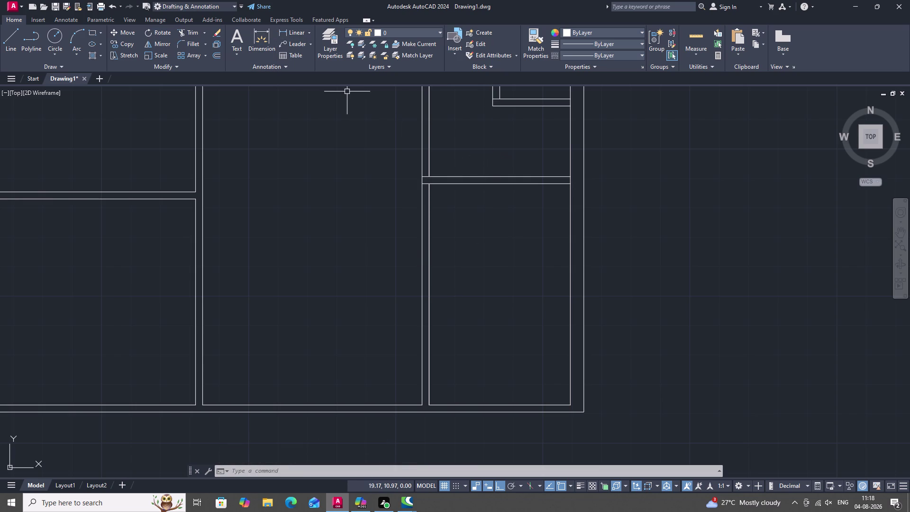
click(293, 32)
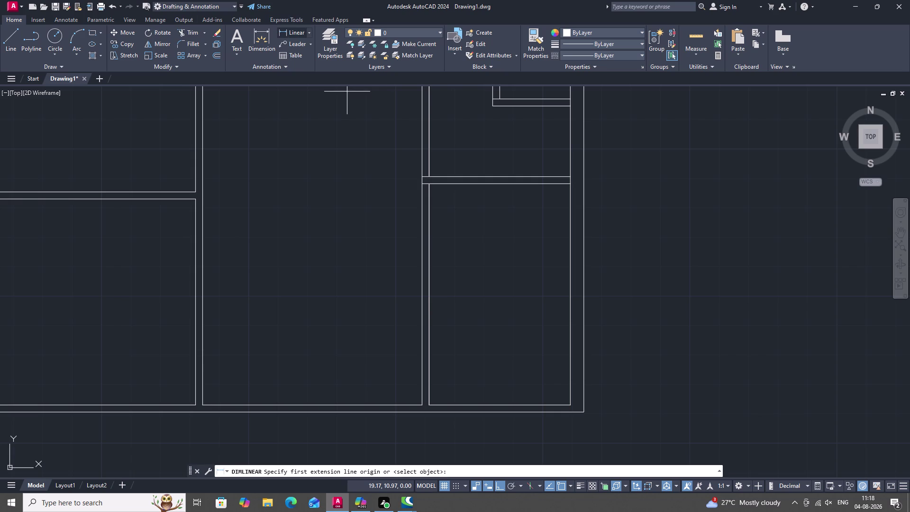
Abandon the linear dimension, reframe the cabinet, and measure 12.20 across the right bay.
click(491, 185)
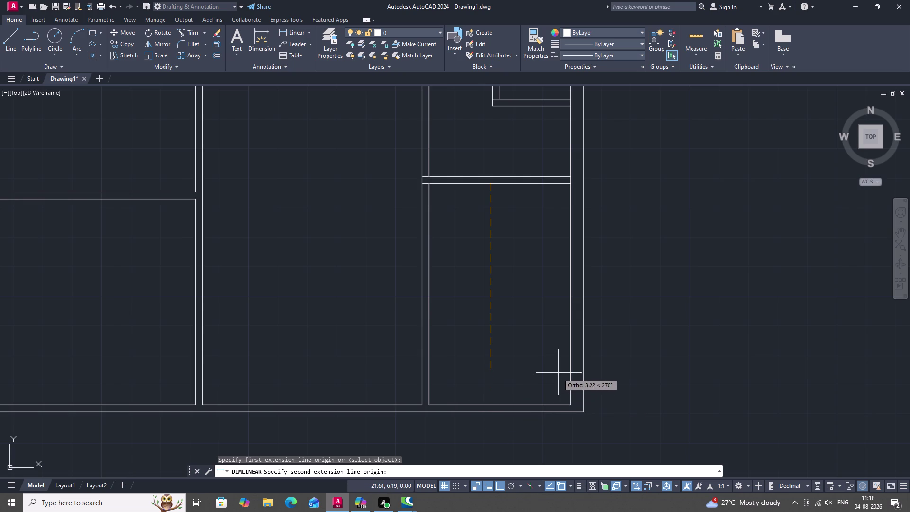
key(Escape)
scroll(down, 3)
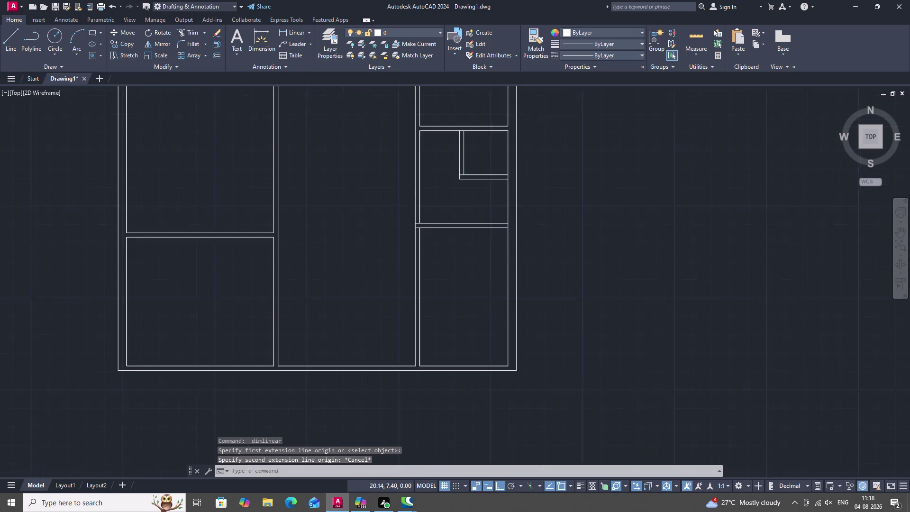
scroll(down, 3)
middle_drag(403, 301, 441, 298)
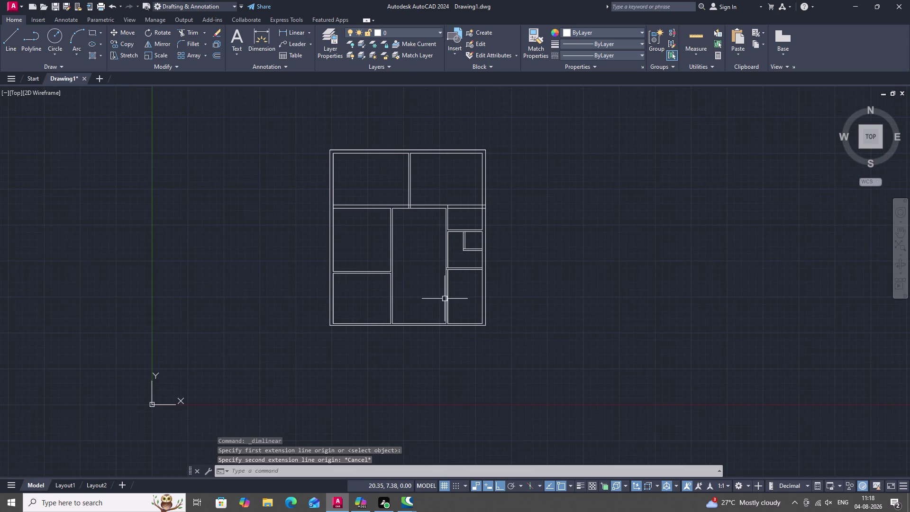
scroll(up, 3)
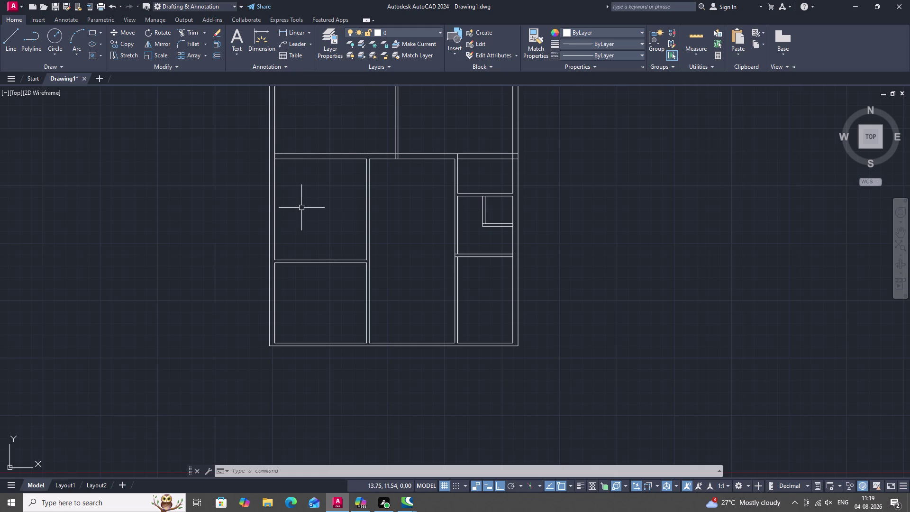
scroll(down, 3)
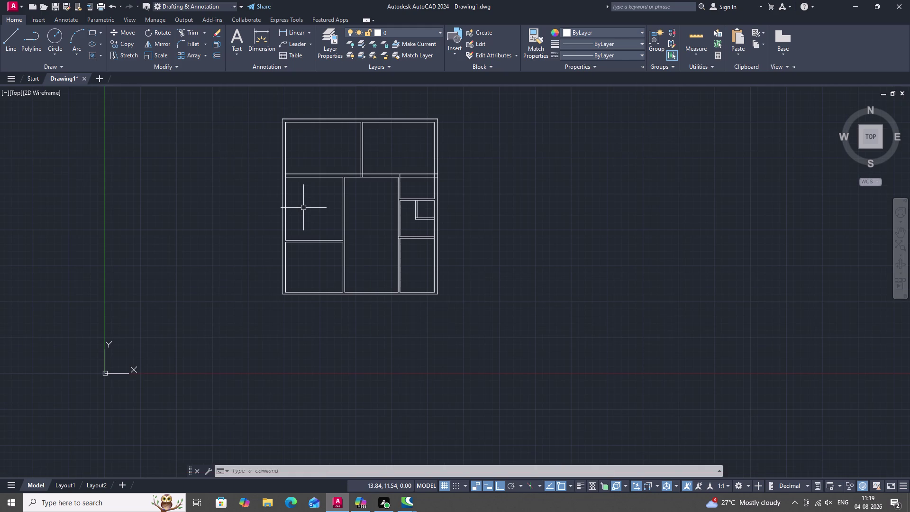
middle_drag(304, 208, 324, 220)
scroll(up, 3)
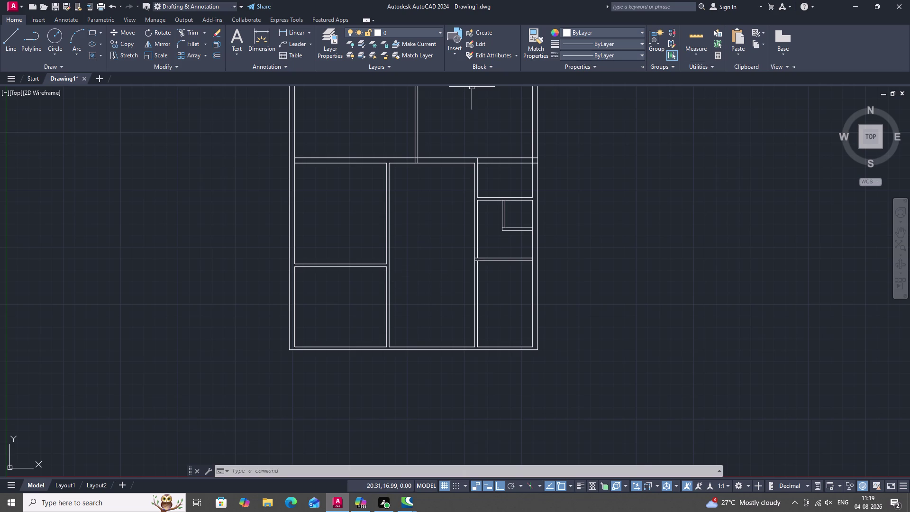
click(696, 43)
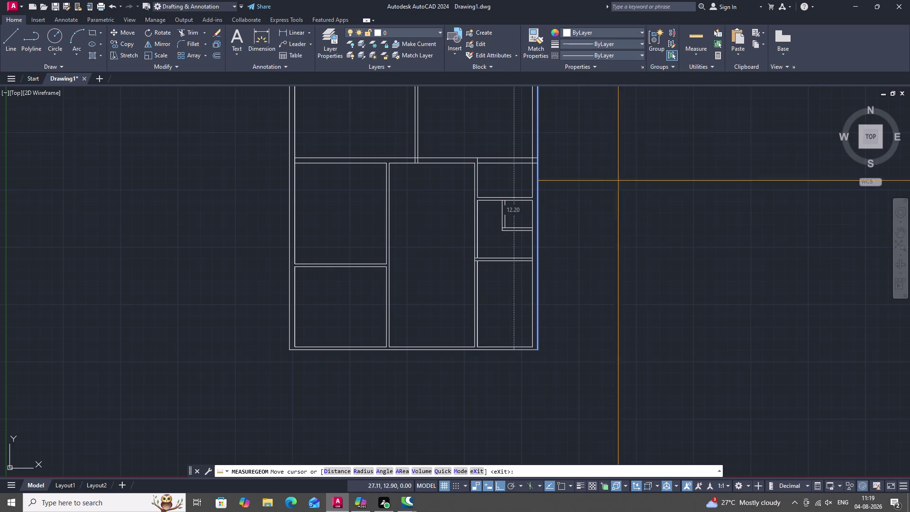
Exit measuring, cancel a stray selection window, and recentre the cabinet view.
key(Escape)
drag(328, 259, 368, 245)
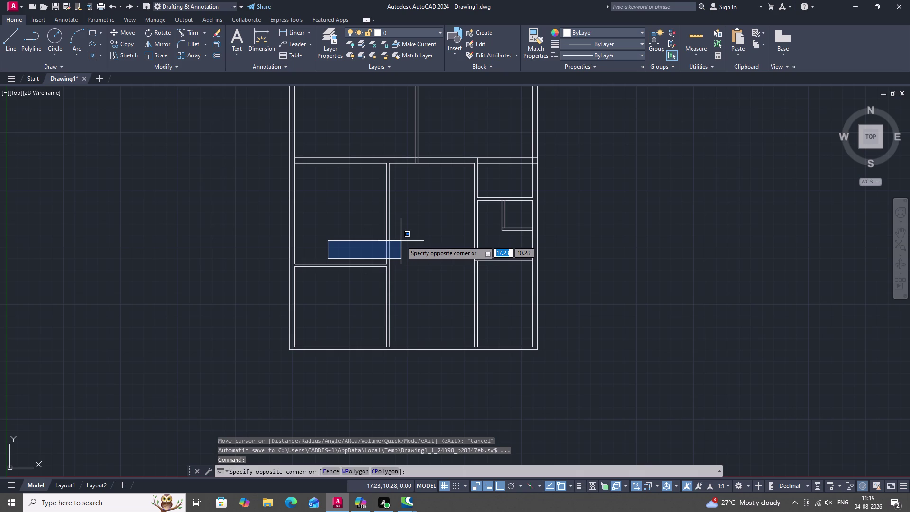
key(Escape)
scroll(down, 3)
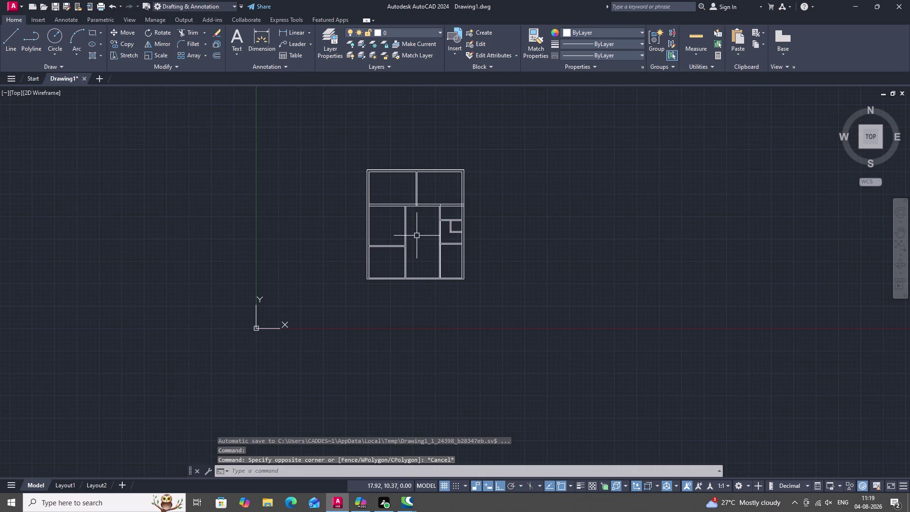
middle_drag(416, 235, 417, 259)
scroll(up, 3)
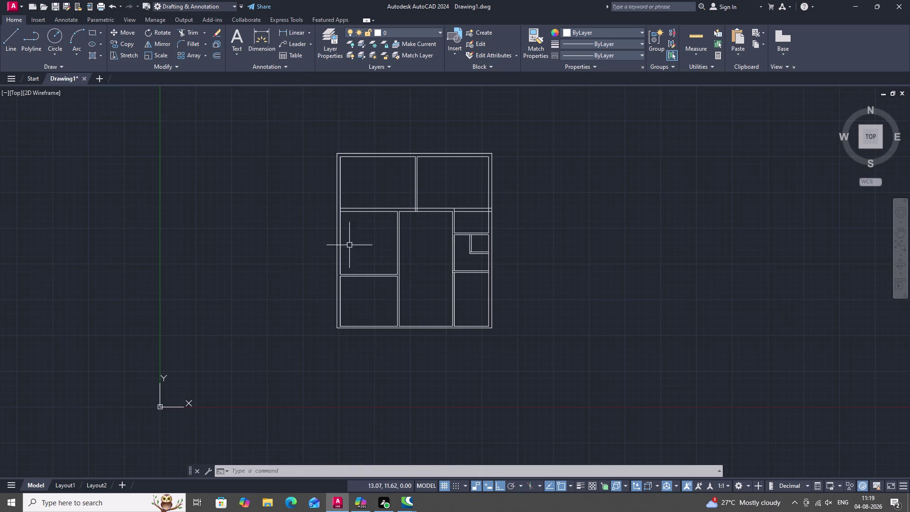
middle_drag(385, 284, 397, 233)
scroll(up, 3)
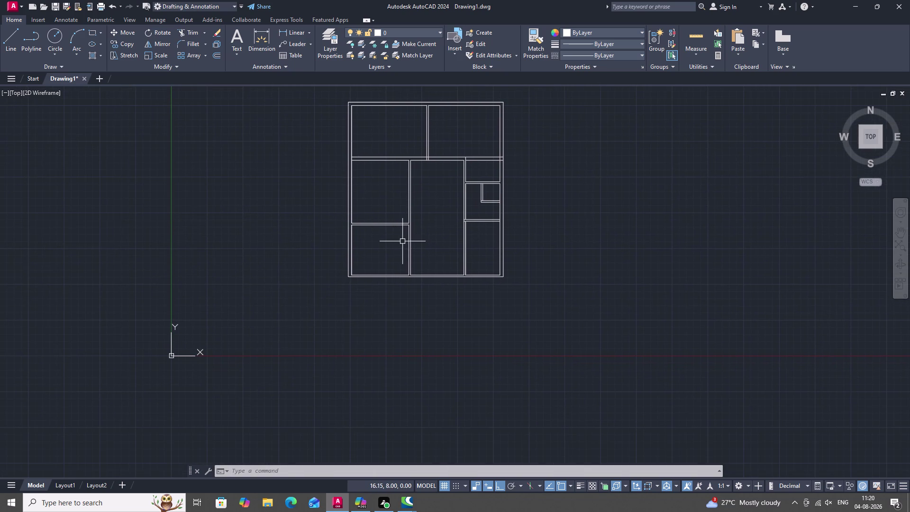
scroll(up, 3)
Draw a short horizontal line perpendicular to the divider near the frame bottom.
key(l)
key(space)
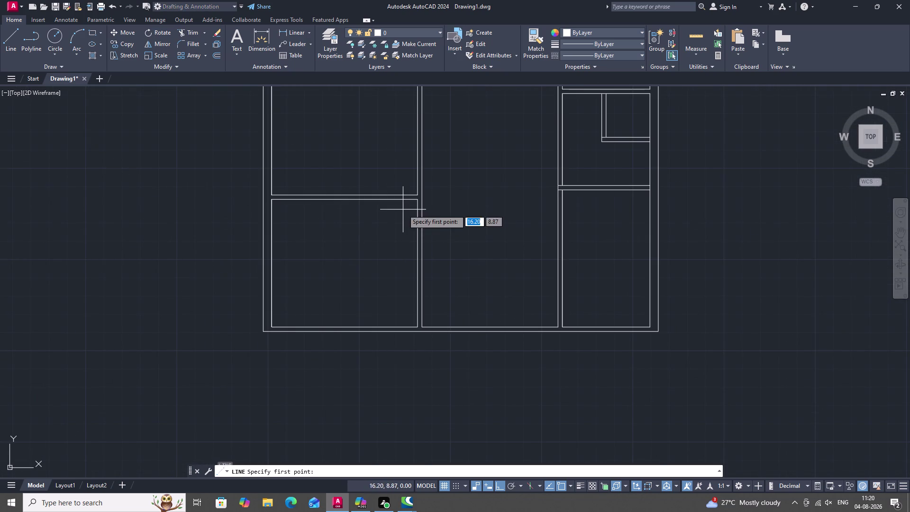
click(417, 294)
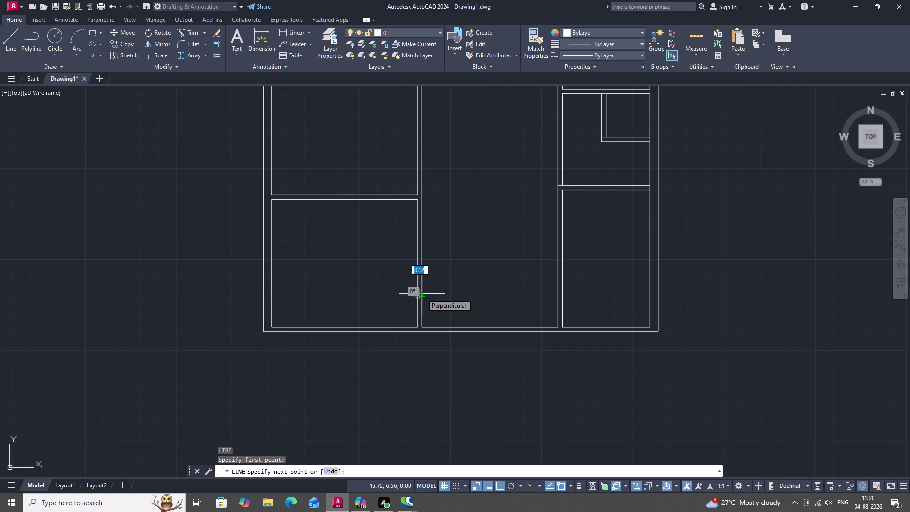
click(422, 294)
key(Escape)
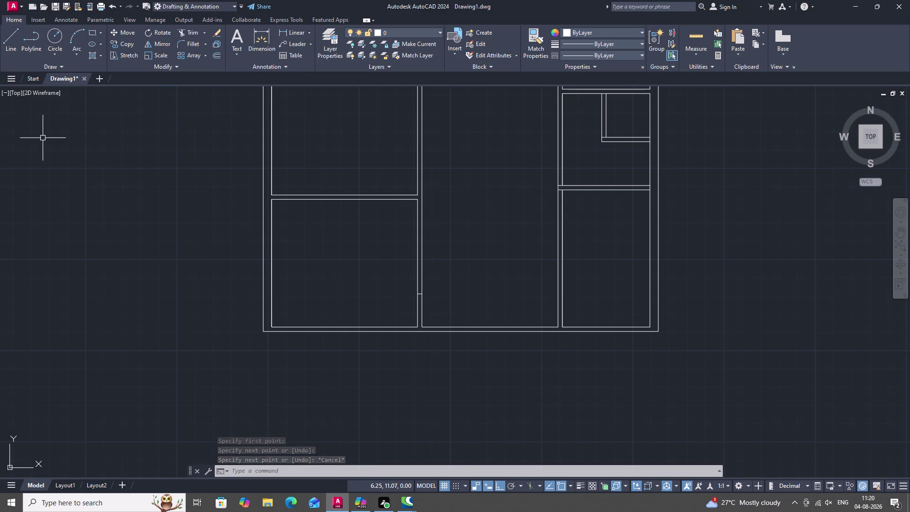
Draw two short vertical ticks just below the base edge.
key(space)
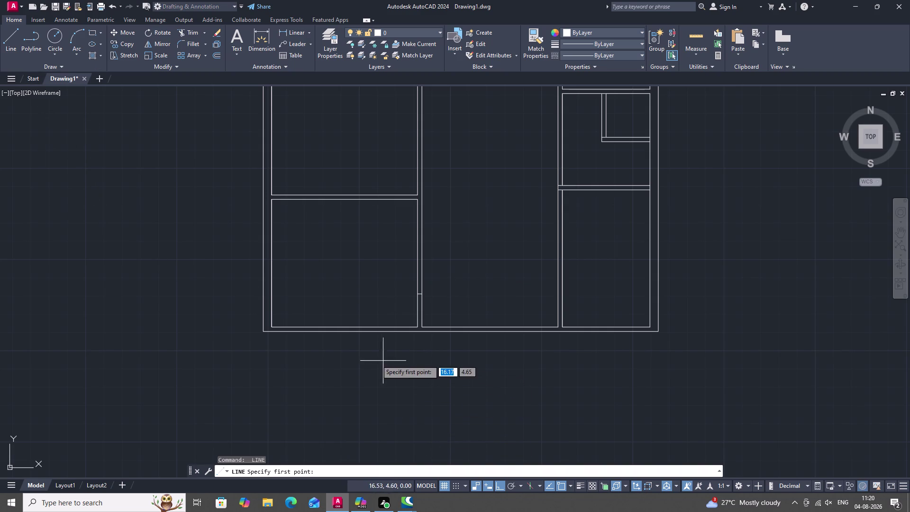
click(358, 327)
click(357, 343)
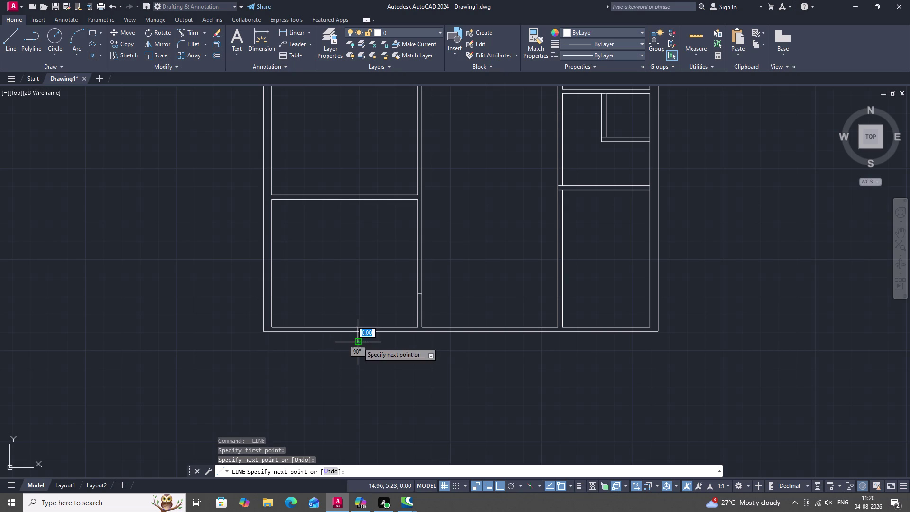
key(Escape)
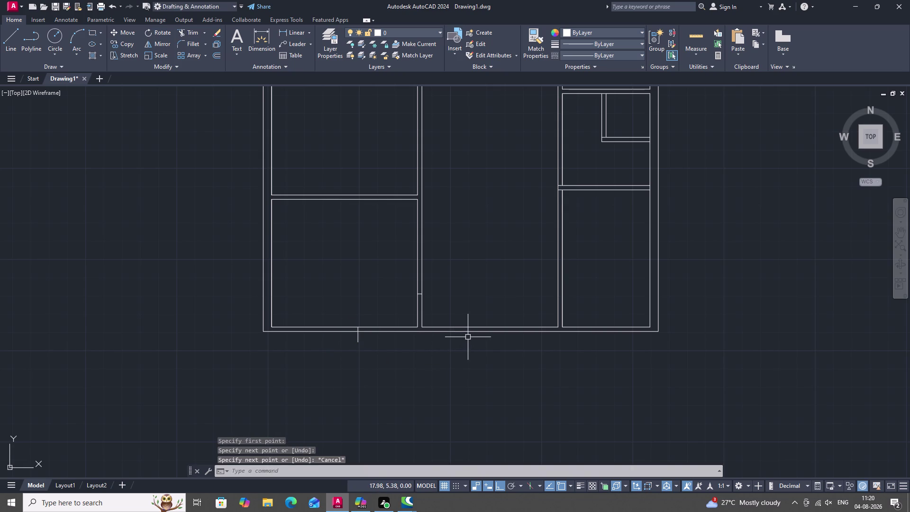
key(space)
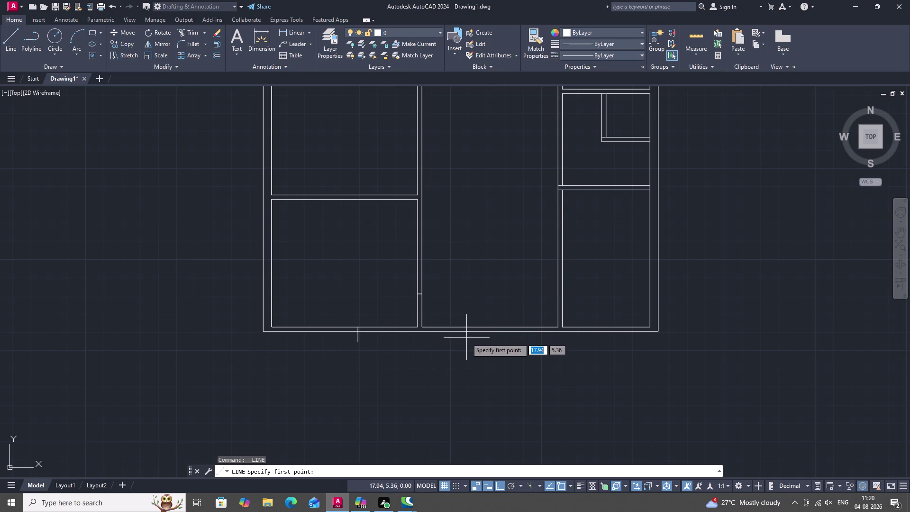
click(468, 327)
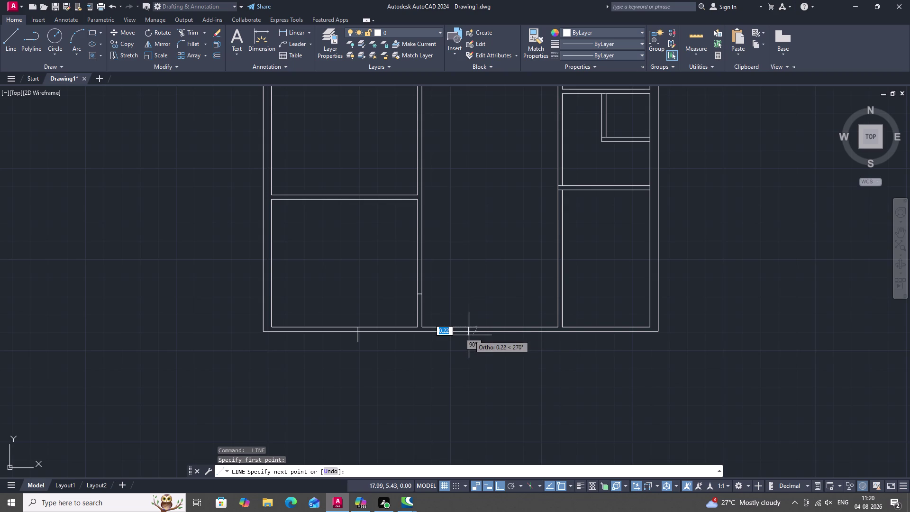
click(468, 335)
key(space)
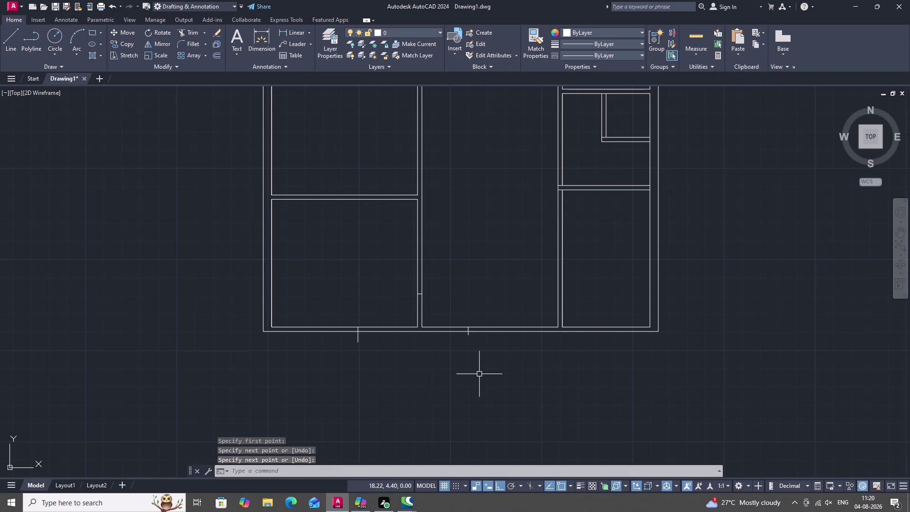
scroll(down, 3)
scroll(down, 3)
middle_drag(456, 368, 454, 346)
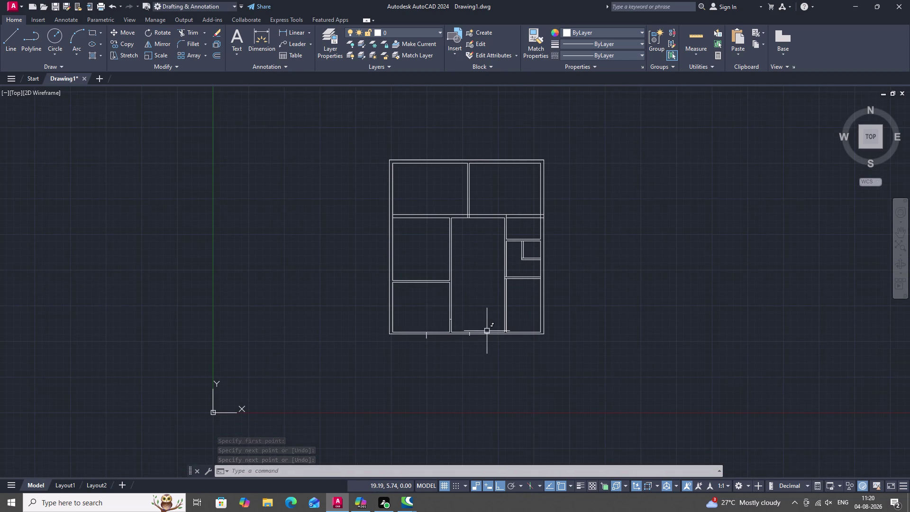
key(Escape)
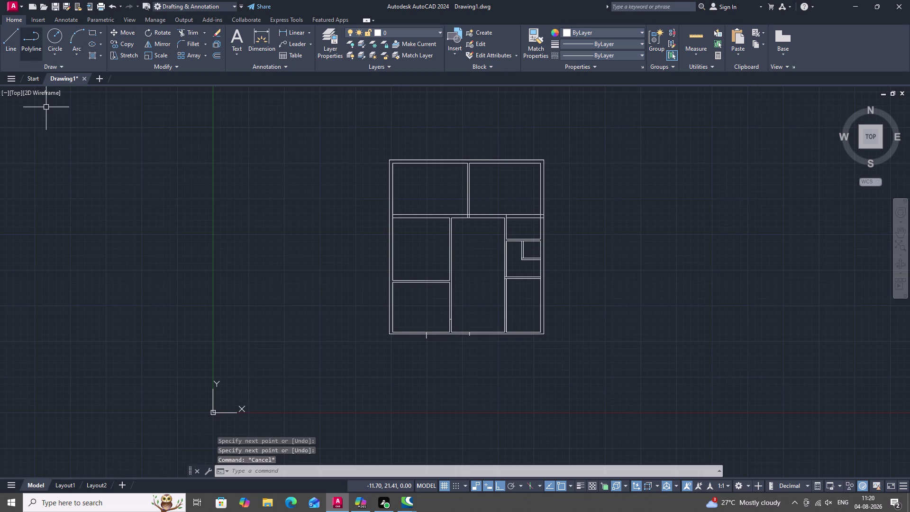
Begin the notch outline below the base, correcting the first segment to 1.5 units.
click(11, 45)
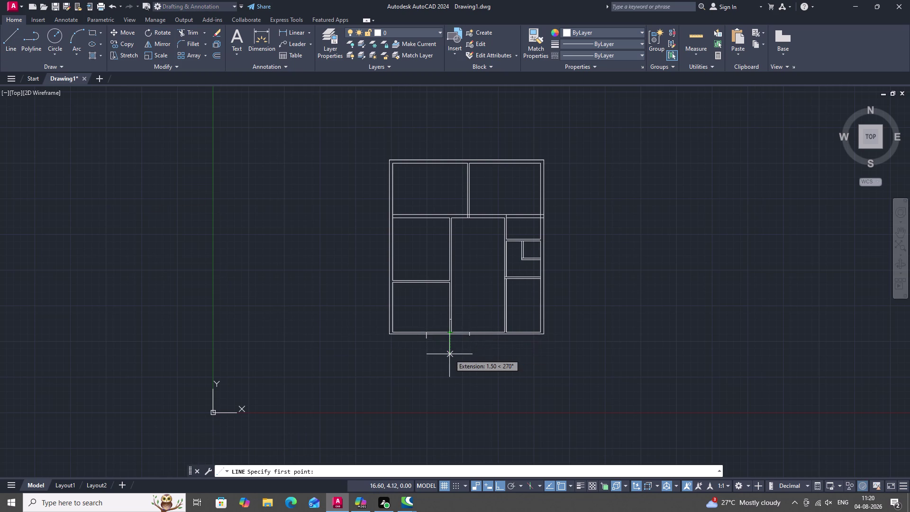
click(450, 355)
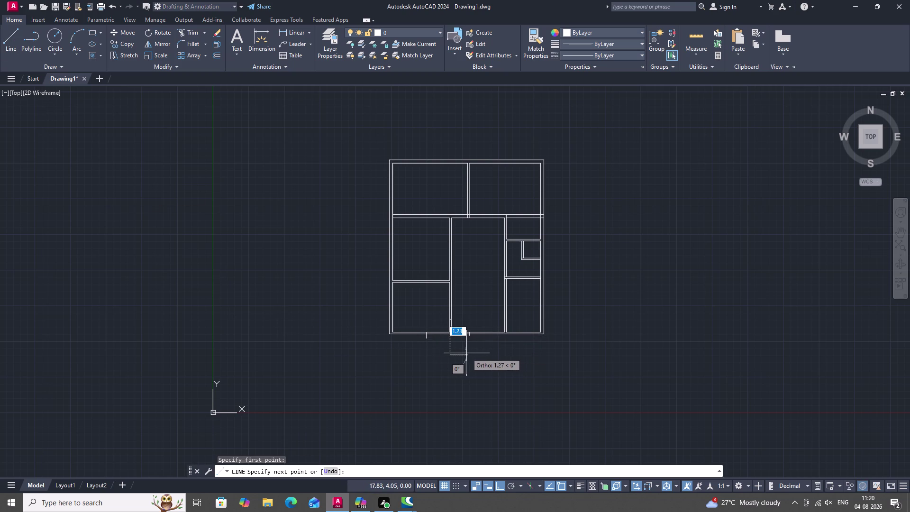
text(2)
key(space)
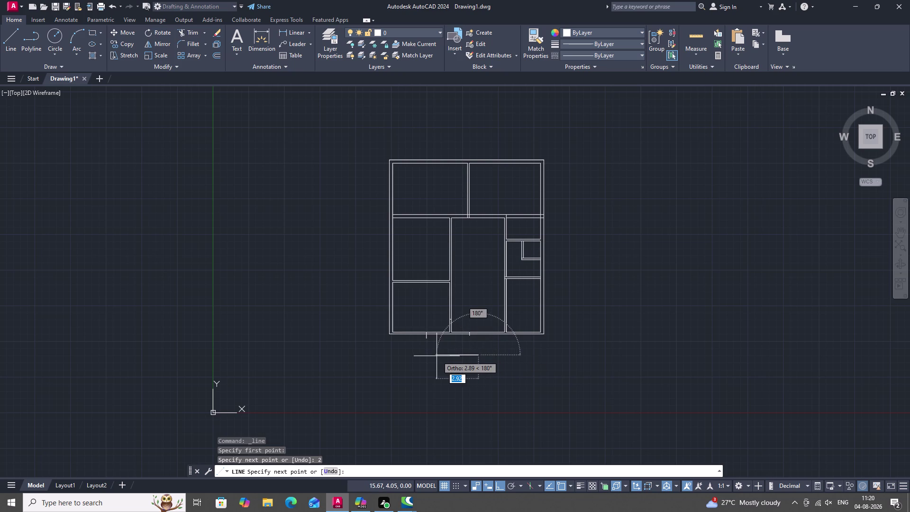
key(BackSpace)
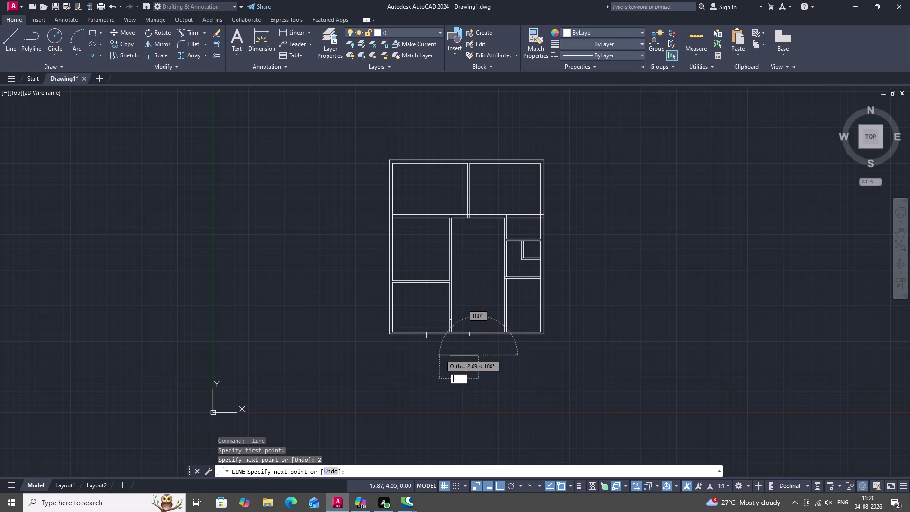
key(1)
text(.)
text(5)
key(space)
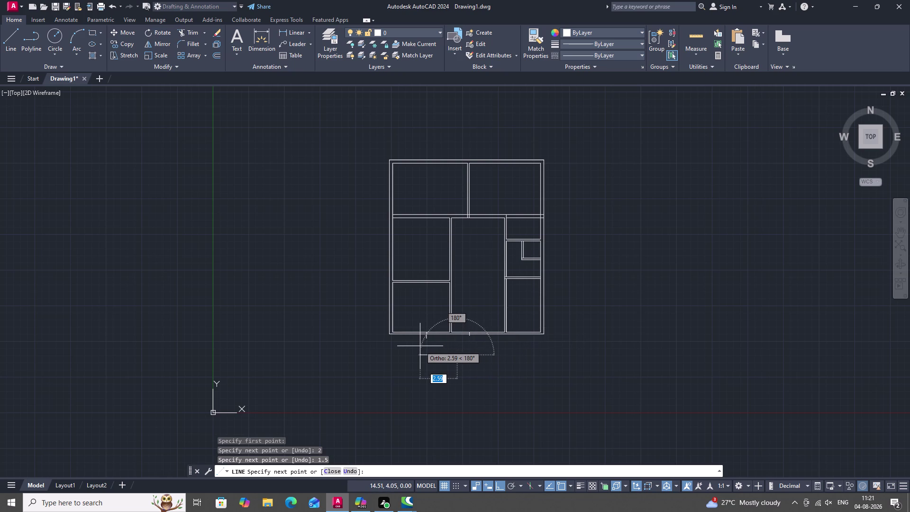
Add a second 1.5-unit notch segment and begin a line at the frame's bottom edge.
key(1)
key(period)
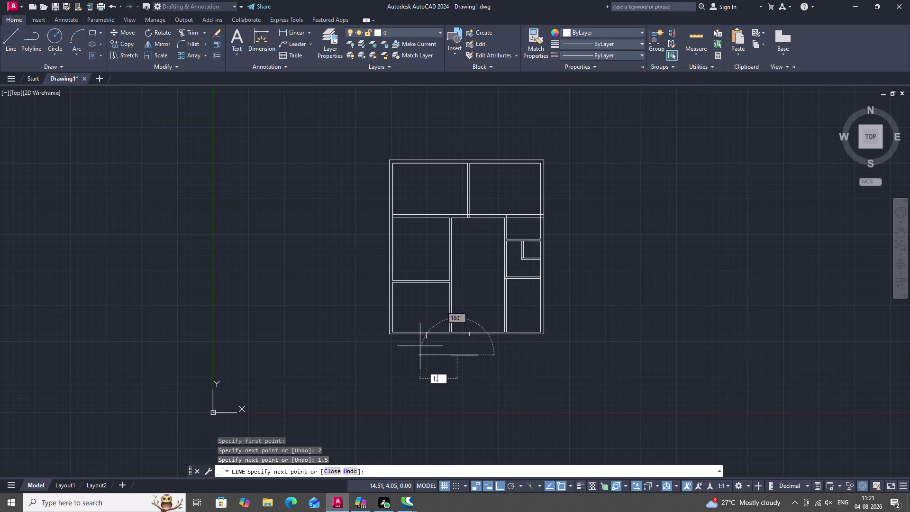
text(5)
key(space)
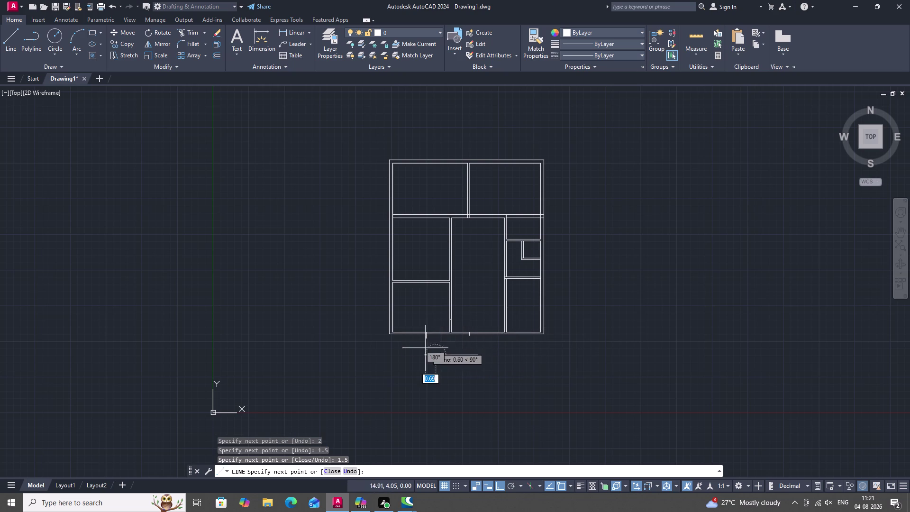
key(Escape)
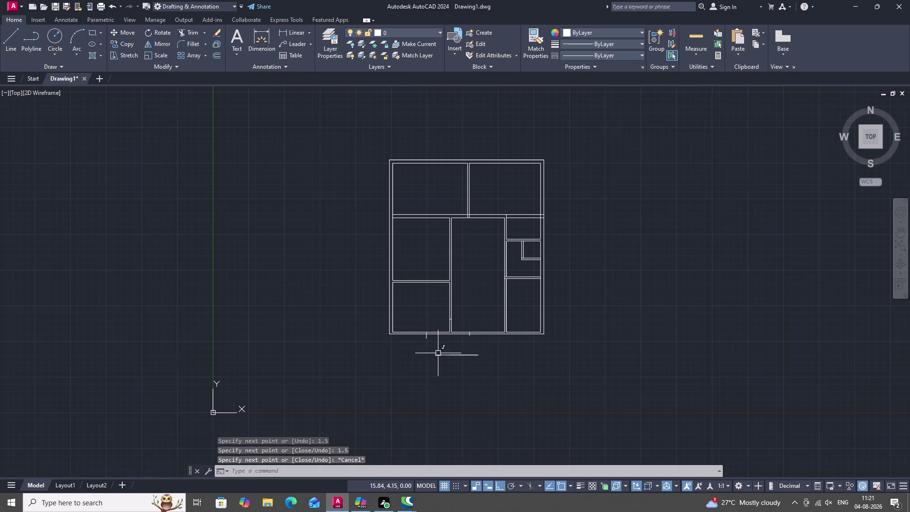
click(13, 45)
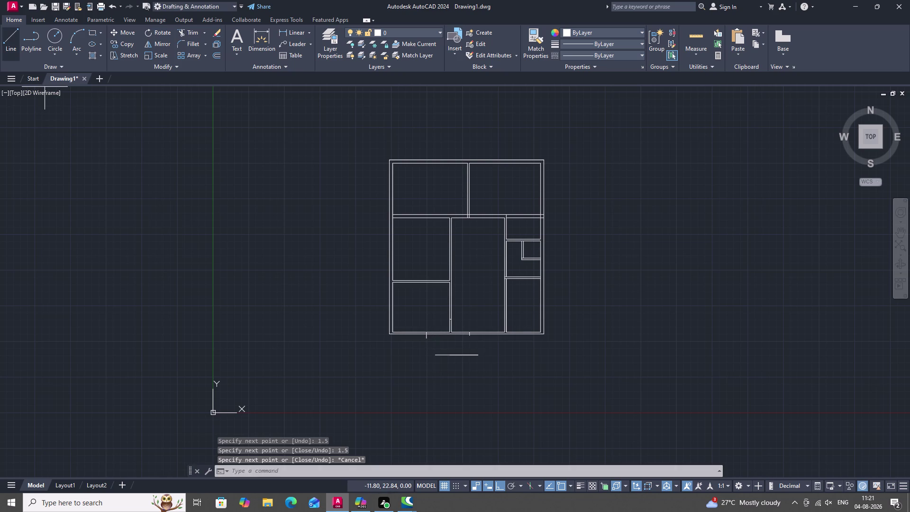
click(436, 355)
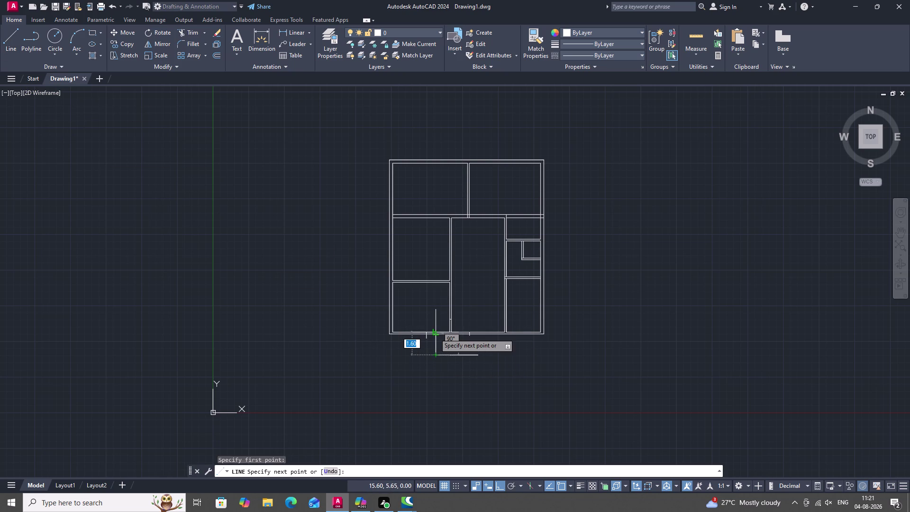
Draw a trial line up to the frame's bottom edge, then delete the slanted trial lines.
scroll(up, 3)
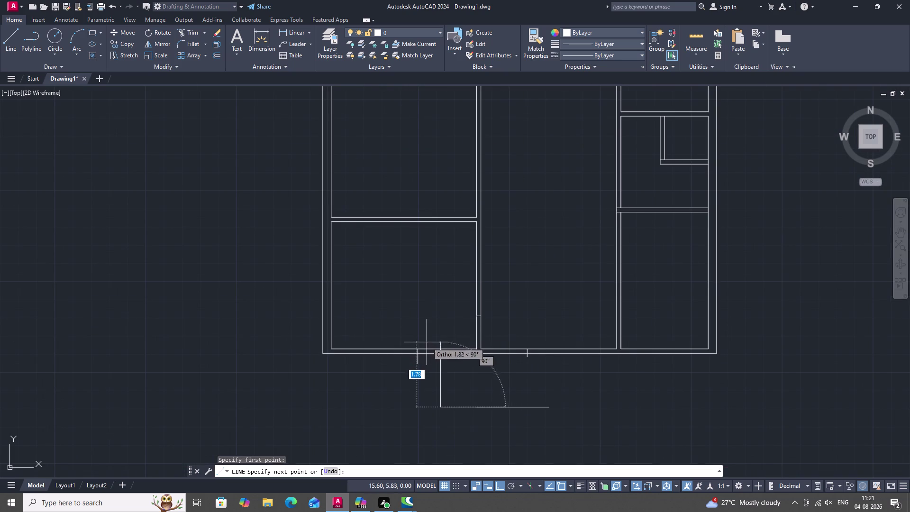
click(426, 349)
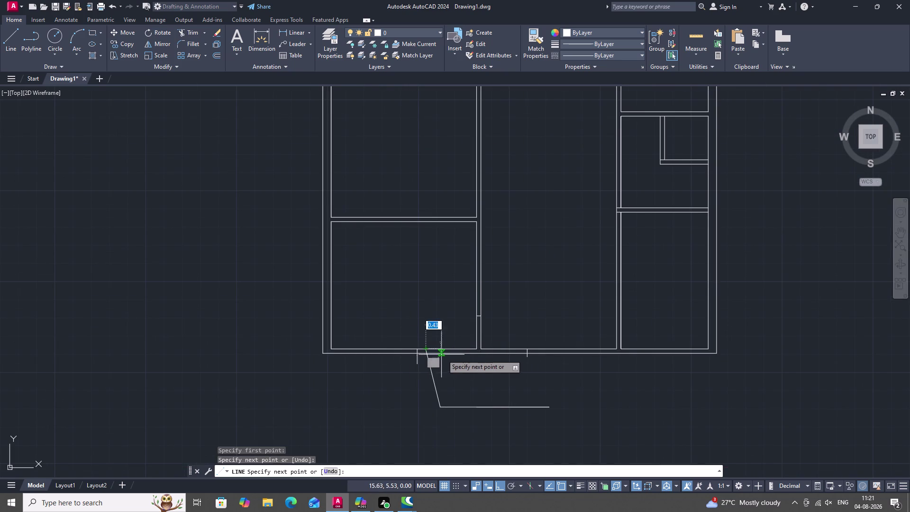
key(grave)
key(Escape)
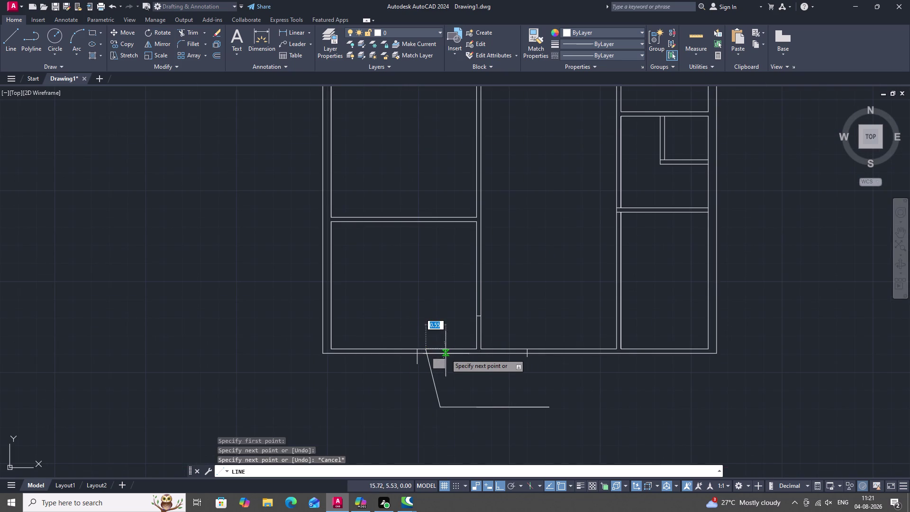
key(space)
key(space)
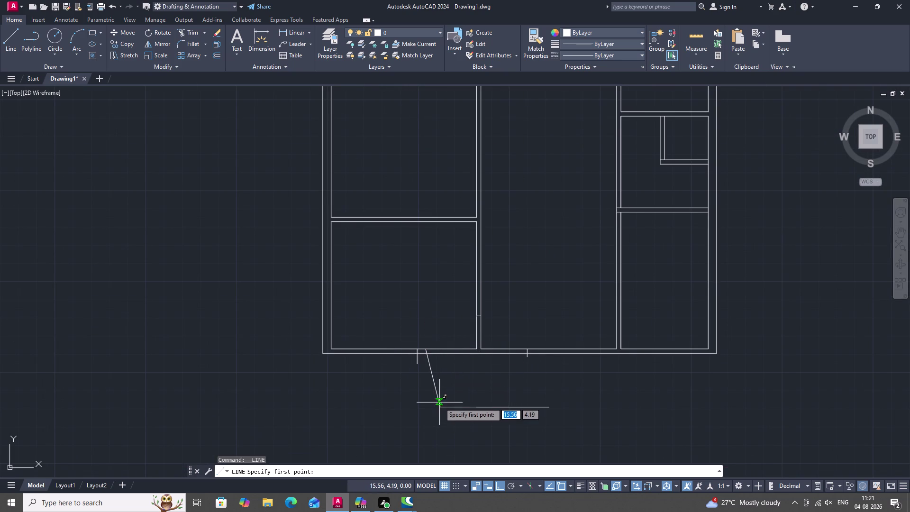
click(442, 408)
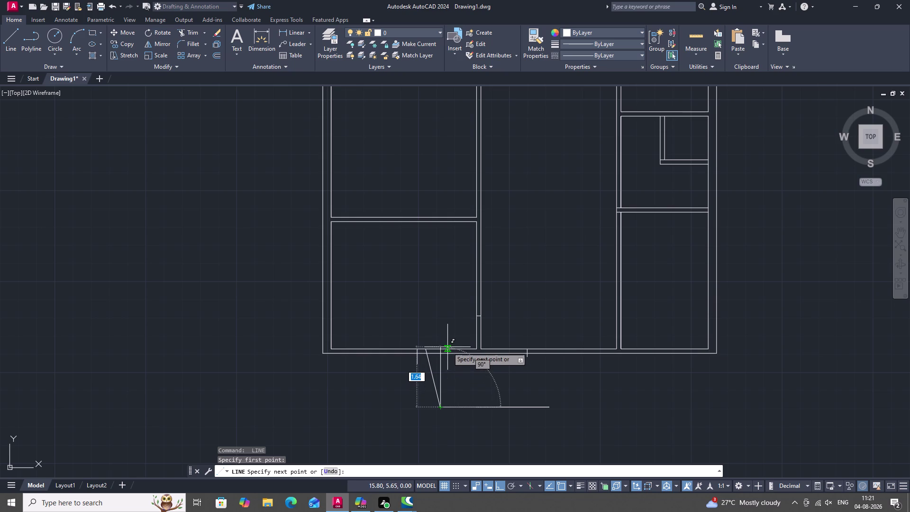
click(448, 349)
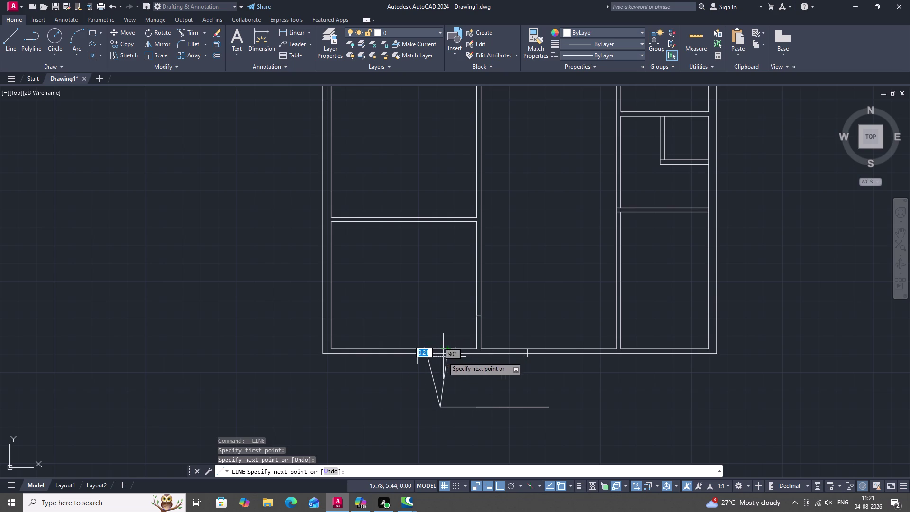
key(Escape)
double_click(446, 368)
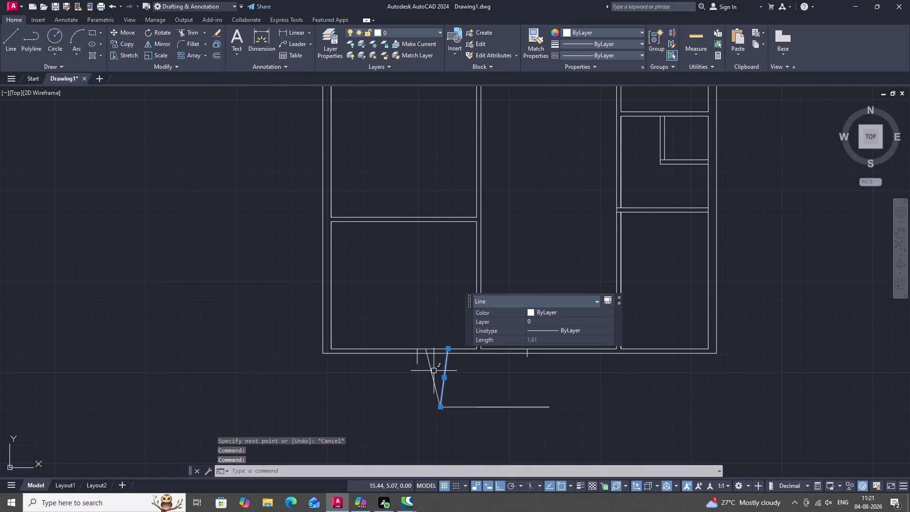
click(431, 371)
key(Delete)
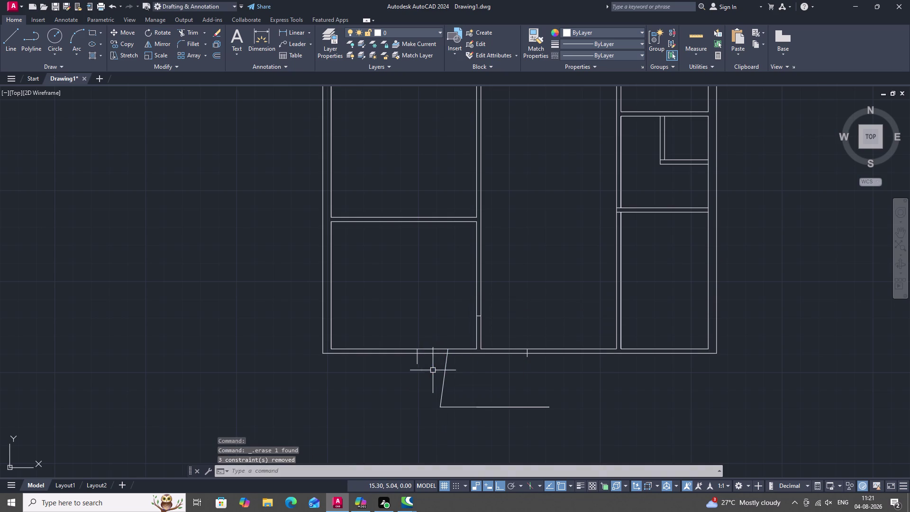
click(446, 373)
key(Delete)
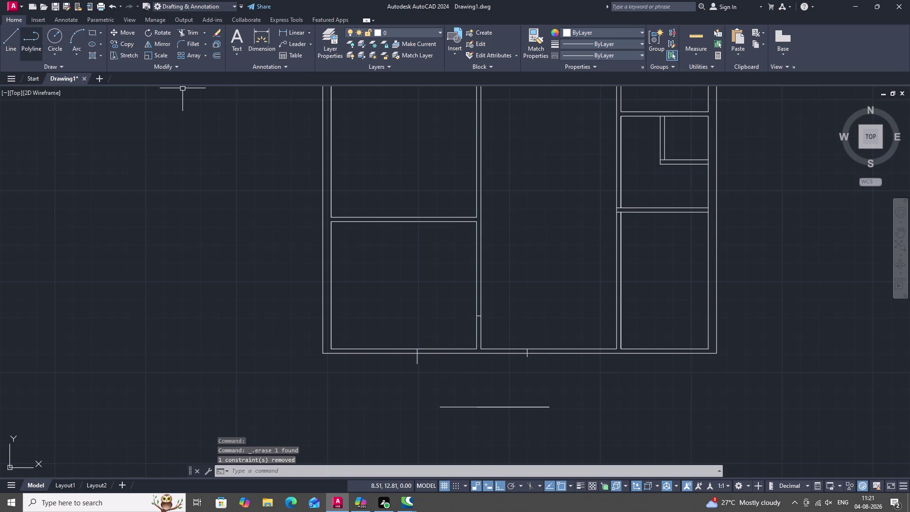
Redraw the tick between frame edge and lower line using Osnap and Ortho, deleting the slanted attempt.
click(8, 41)
drag(14, 44, 19, 47)
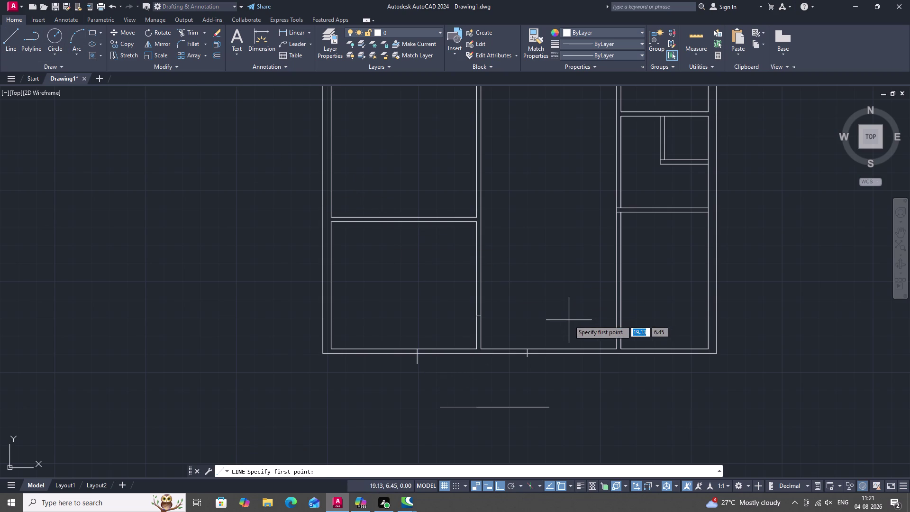
key(F3)
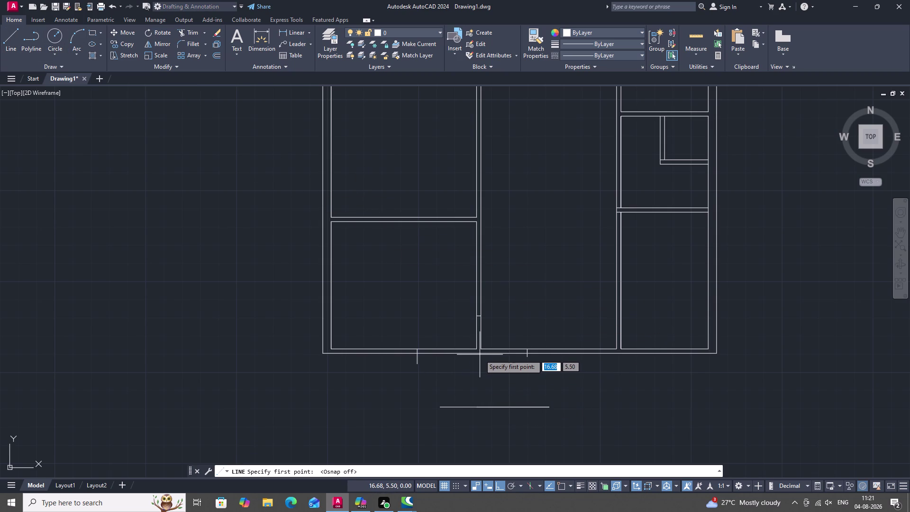
key(F3)
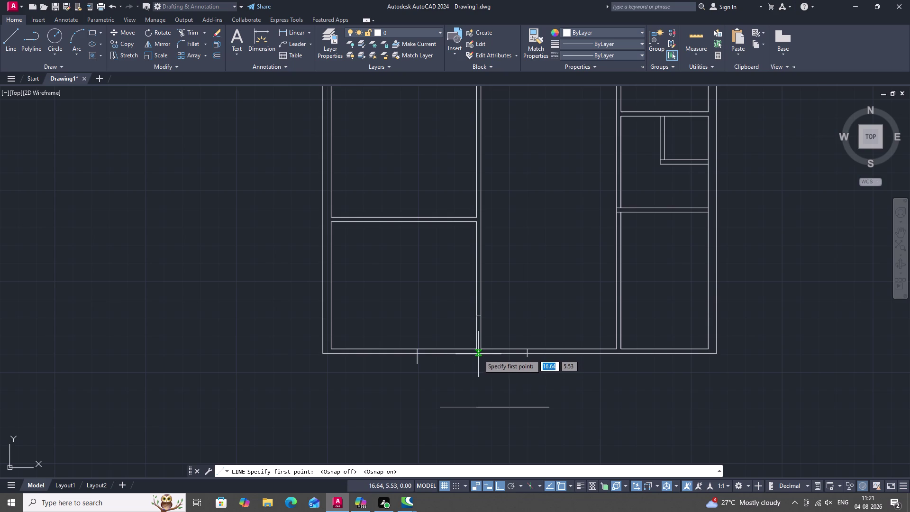
click(479, 353)
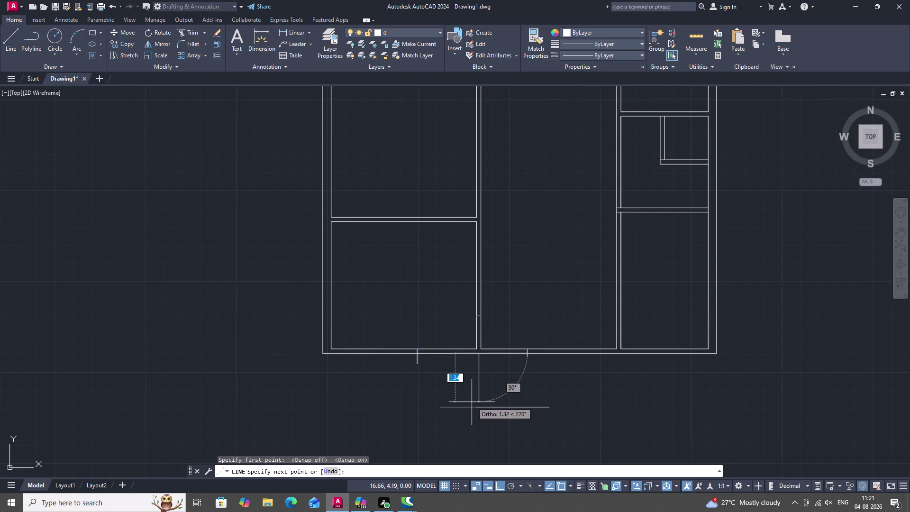
click(472, 407)
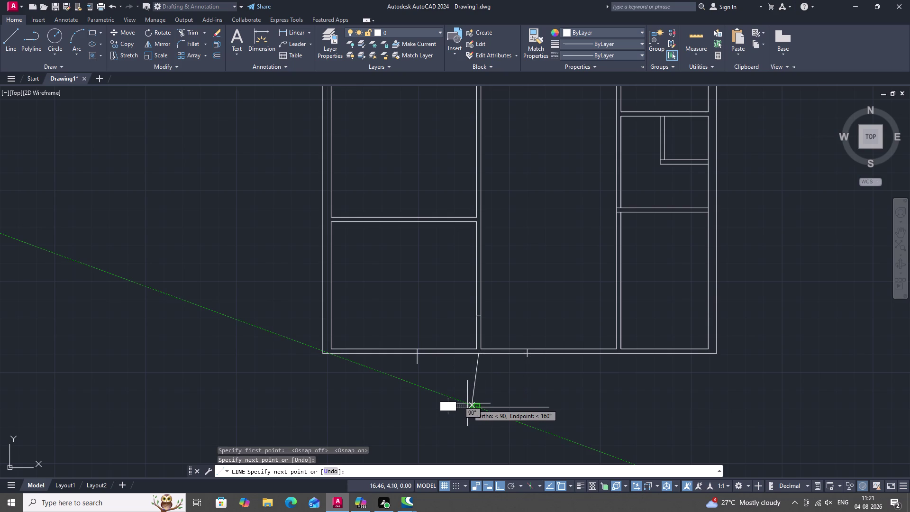
key(F8)
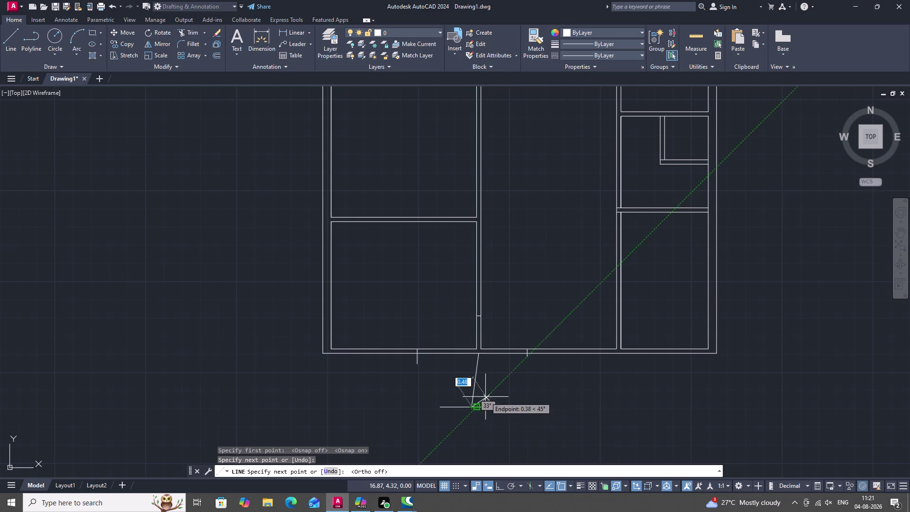
key(F8)
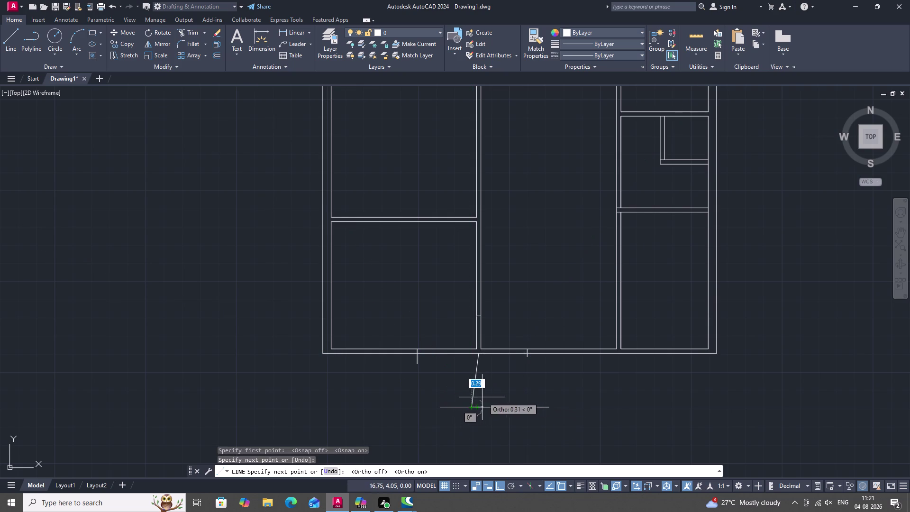
click(478, 398)
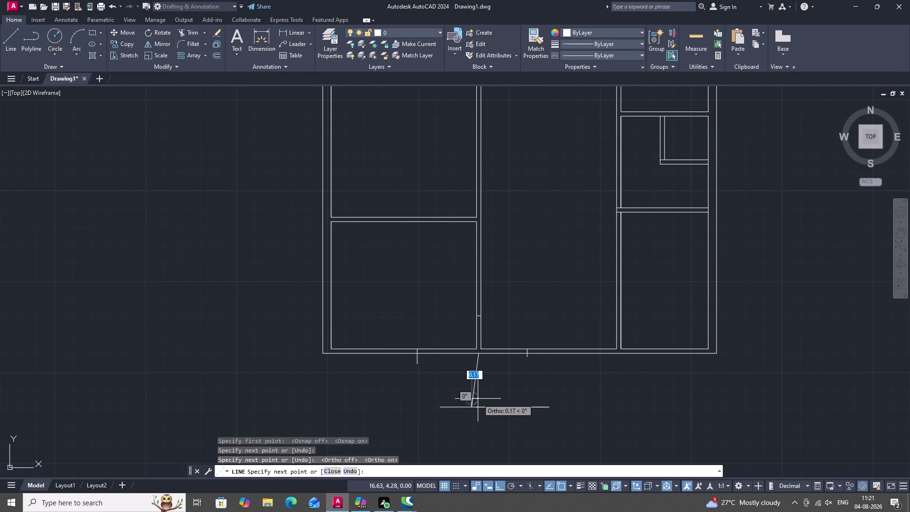
key(Escape)
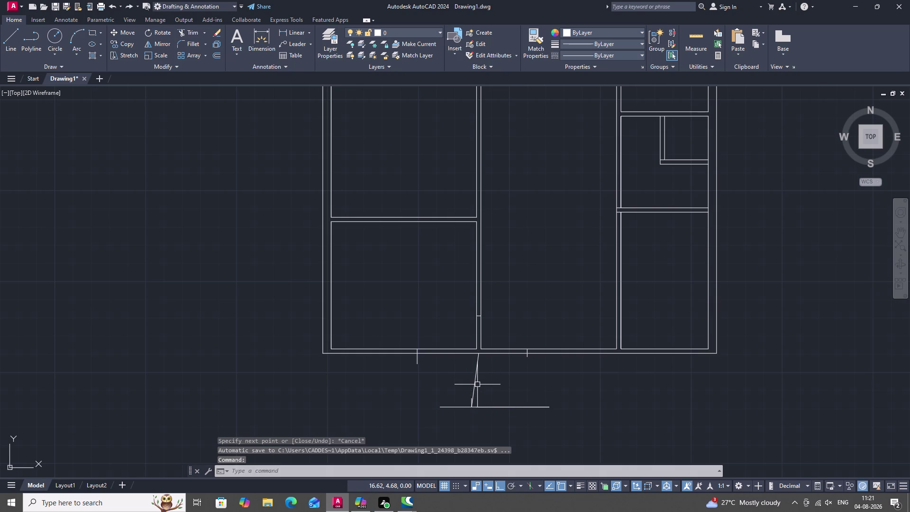
click(475, 384)
key(Delete)
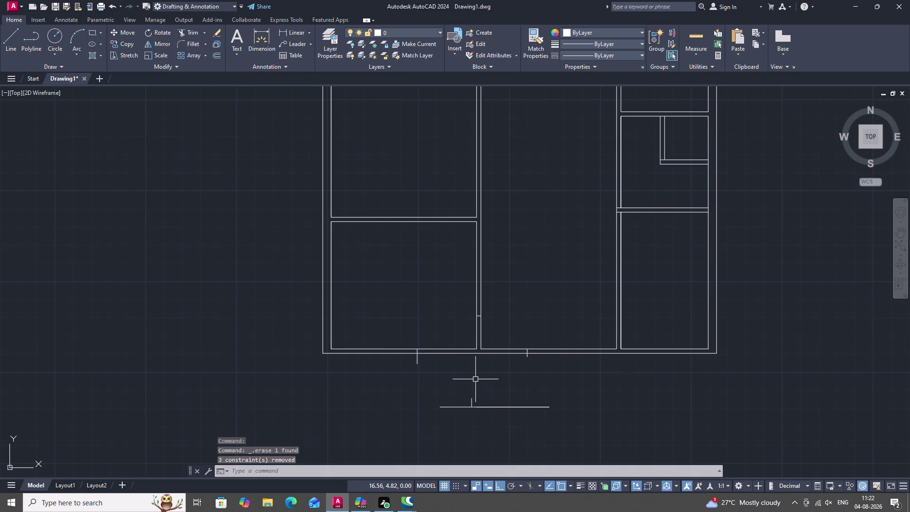
key(Escape)
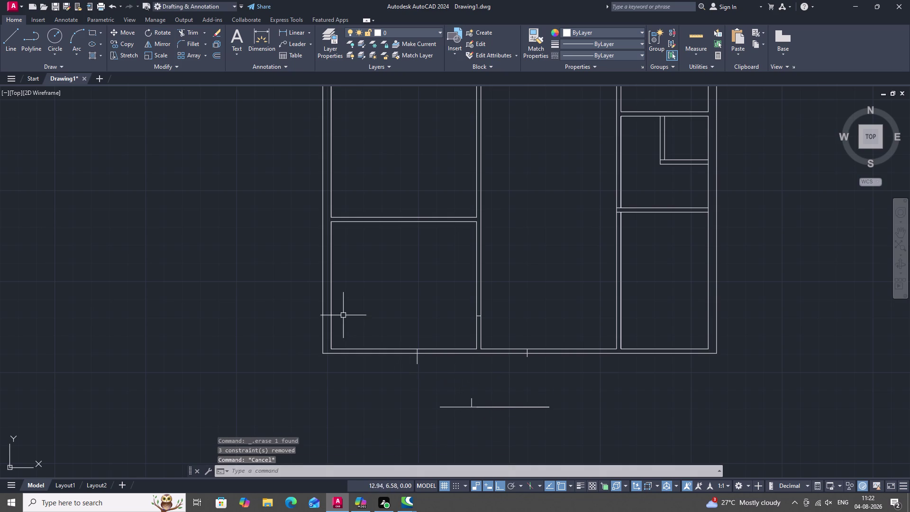
Trim the tick stubs and the short line hanging below the cabinet's bottom edge.
key(t)
text(R)
key(space)
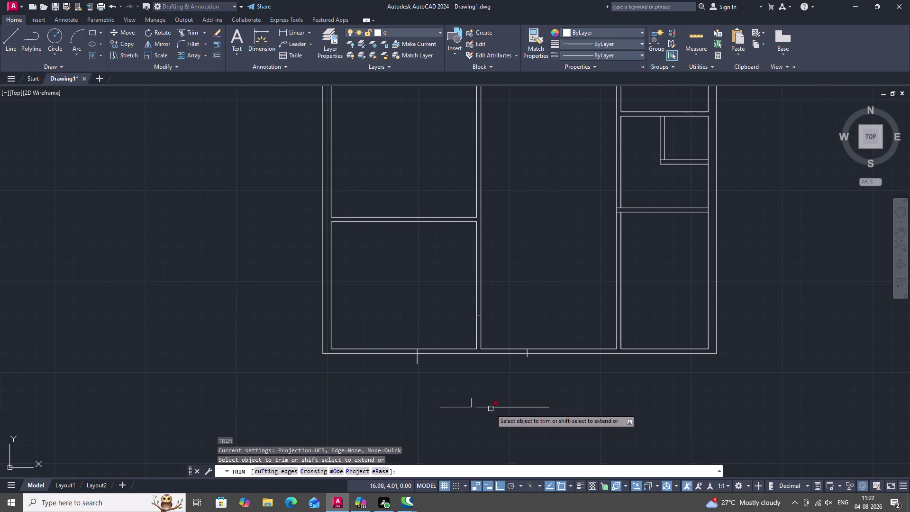
click(491, 408)
click(491, 409)
double_click(493, 408)
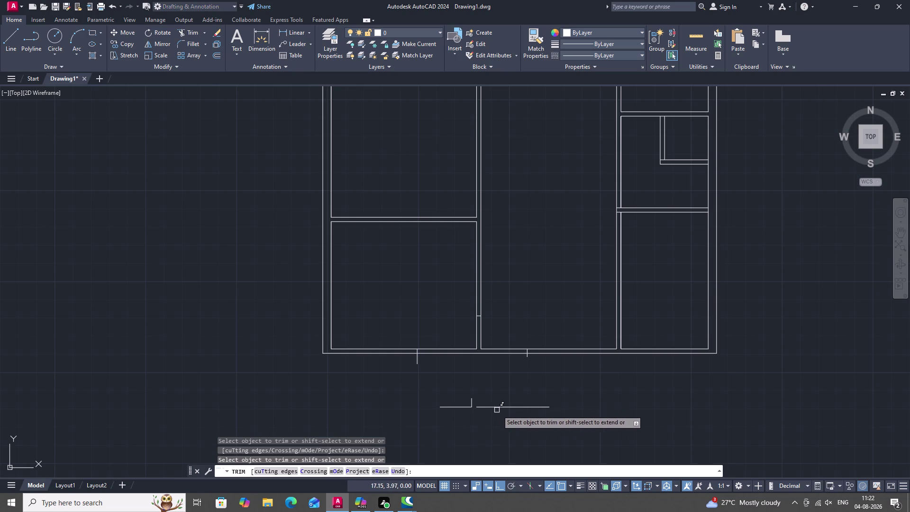
click(497, 406)
click(472, 404)
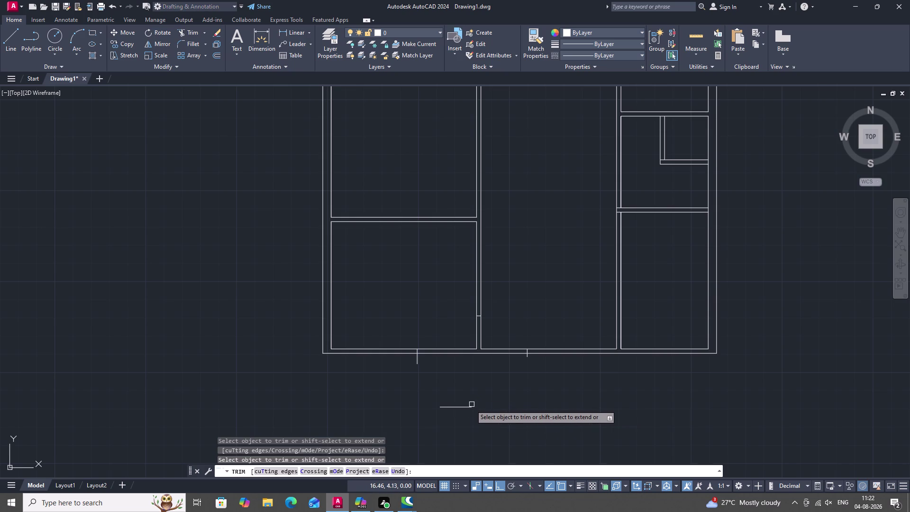
click(462, 408)
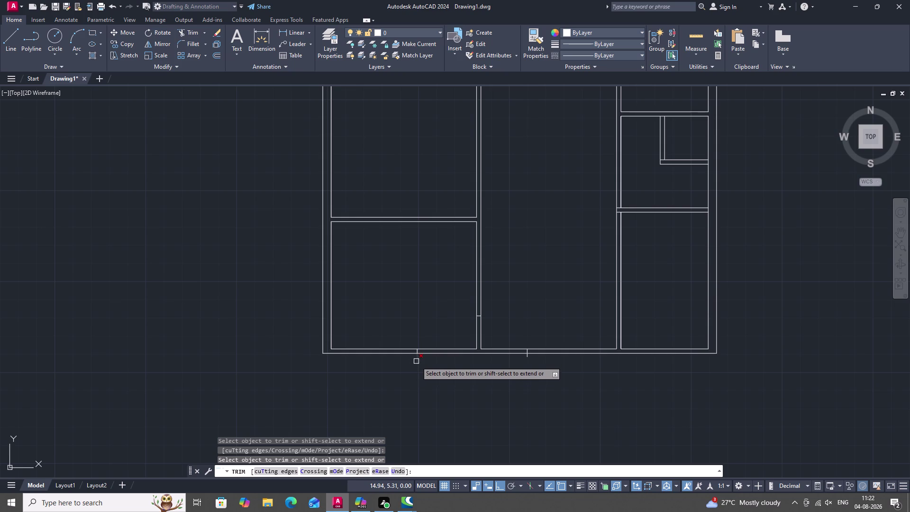
click(416, 361)
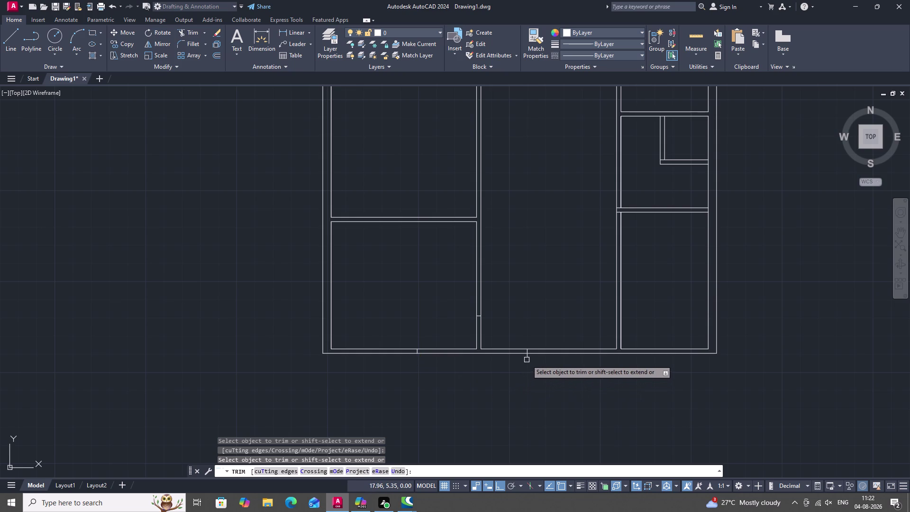
click(528, 359)
scroll(down, 3)
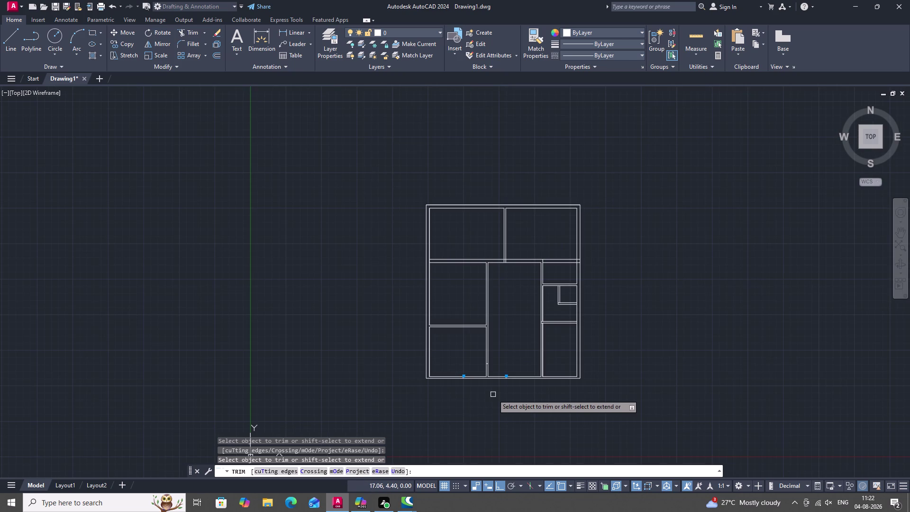
middle_drag(493, 391, 348, 335)
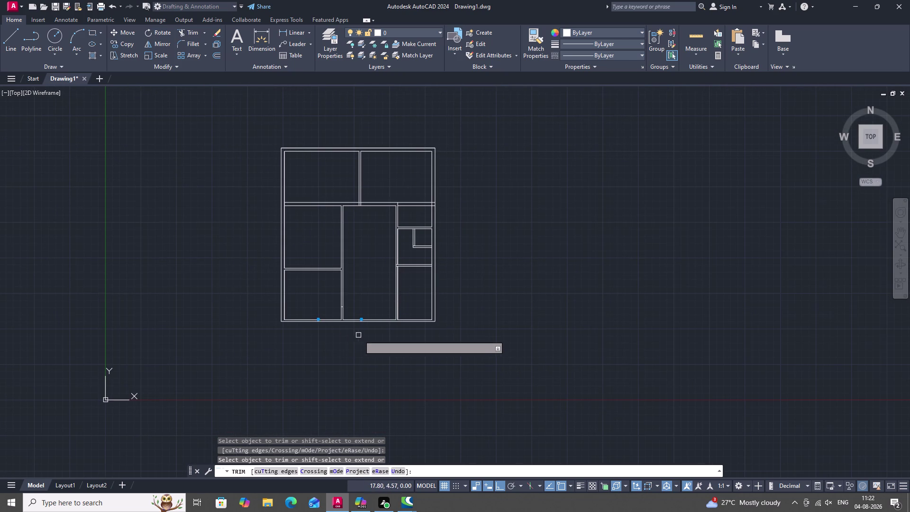
scroll(up, 3)
scroll(up, 3)
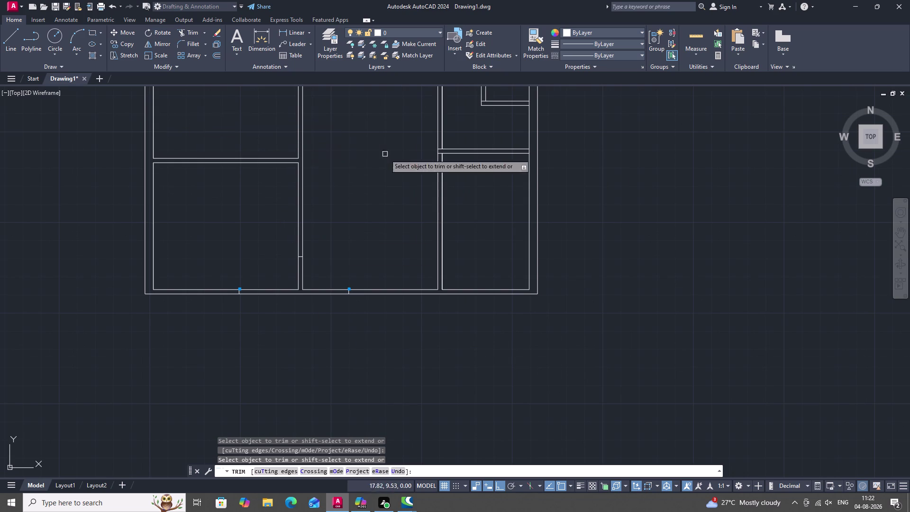
key(l)
key(Escape)
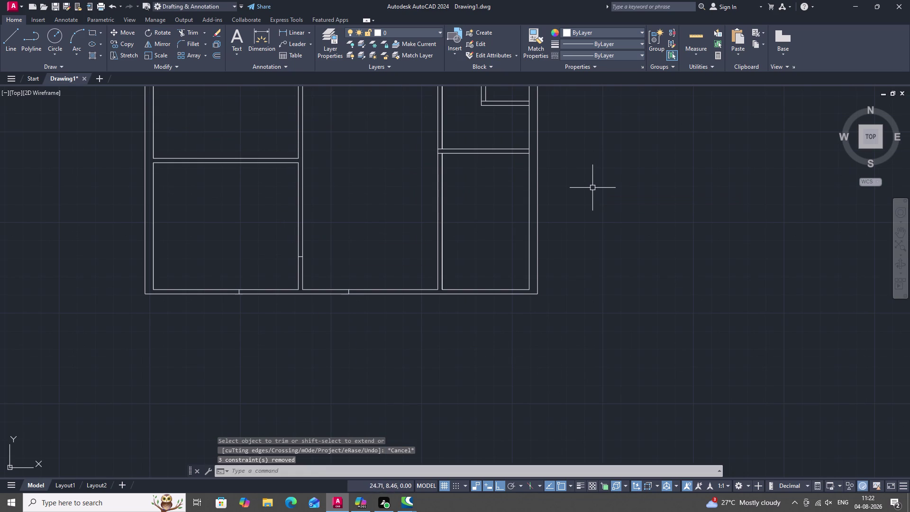
Draw a thin 1.5-unit base strip along the bottom edge under the middle compartment.
text(L)
key(space)
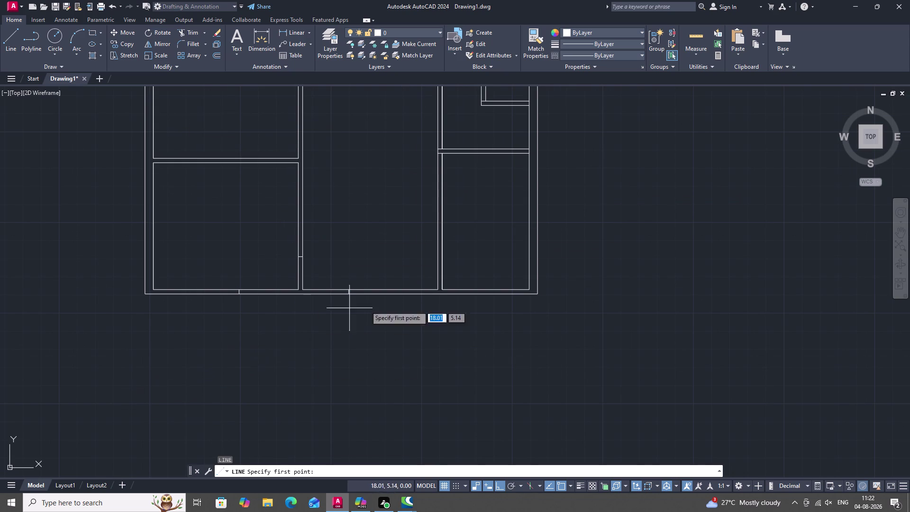
click(368, 295)
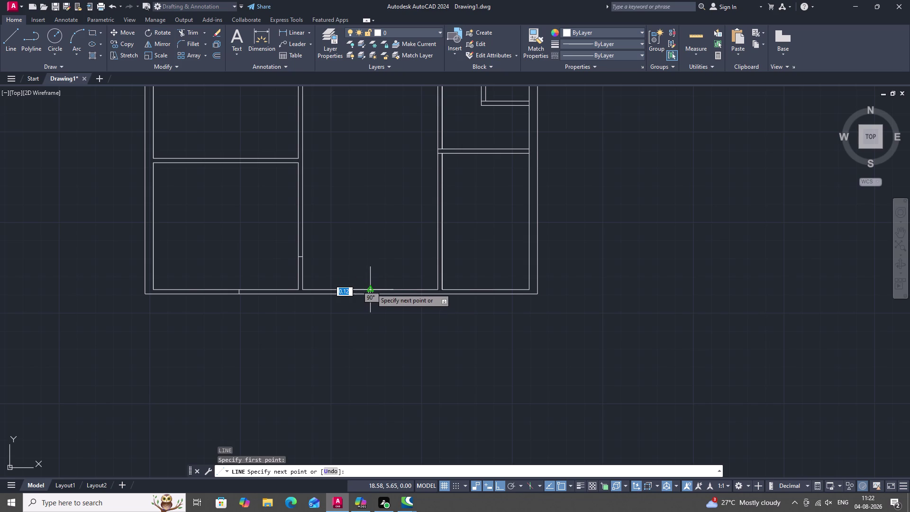
scroll(up, 3)
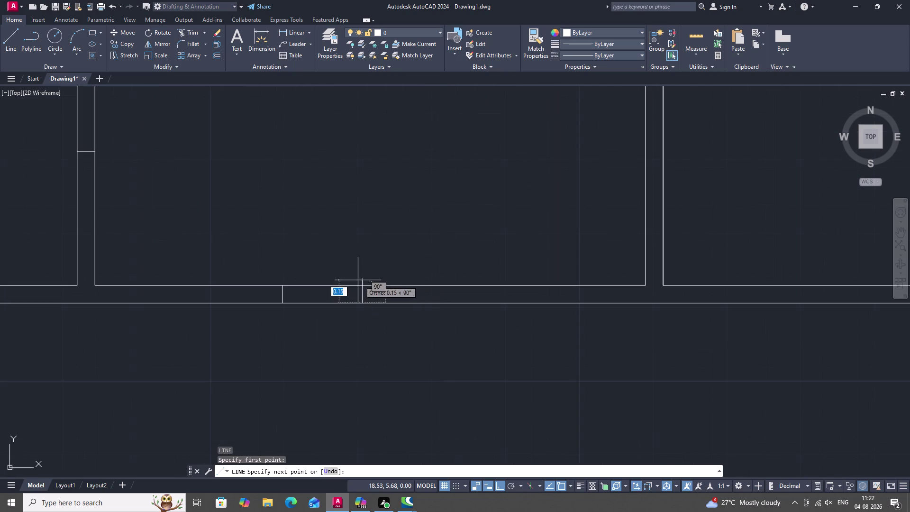
click(360, 286)
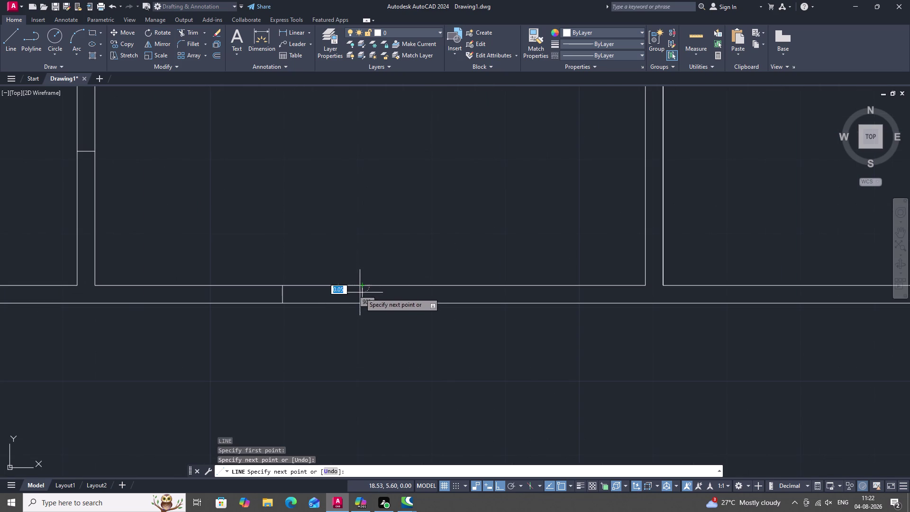
click(364, 293)
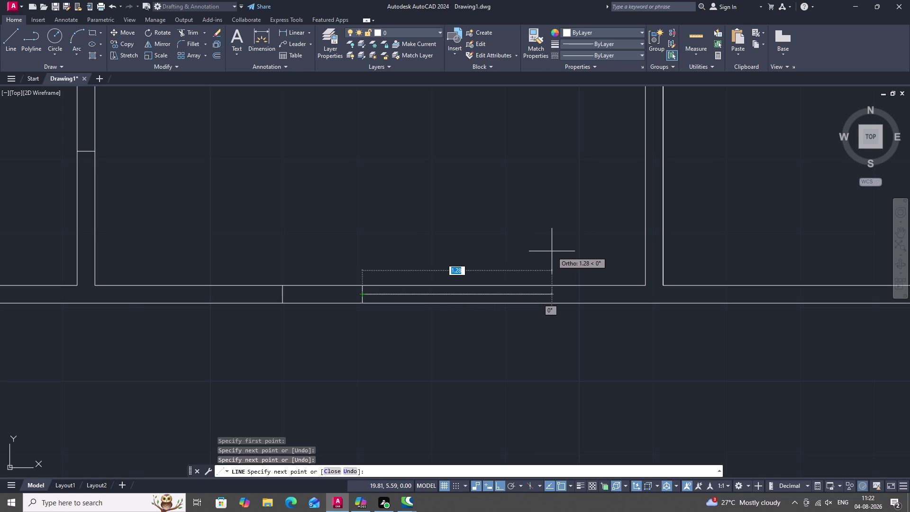
key(1)
key(period)
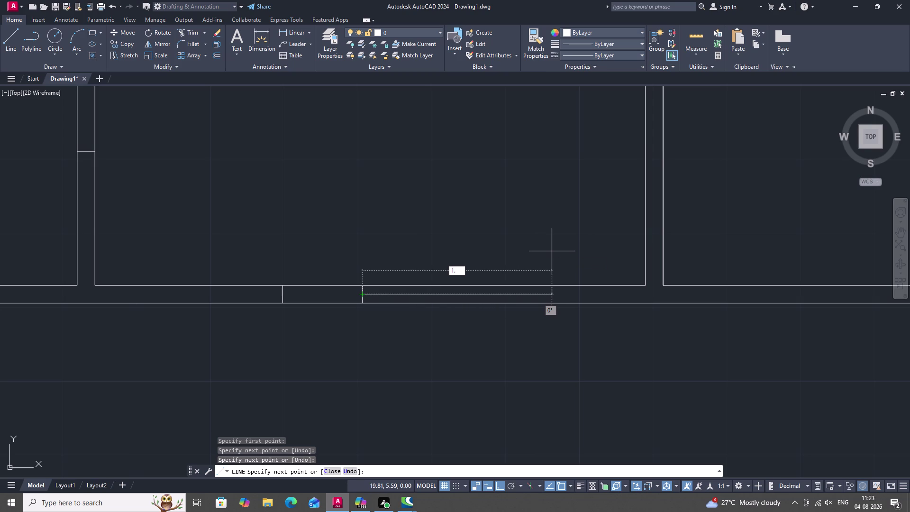
key(5)
key(space)
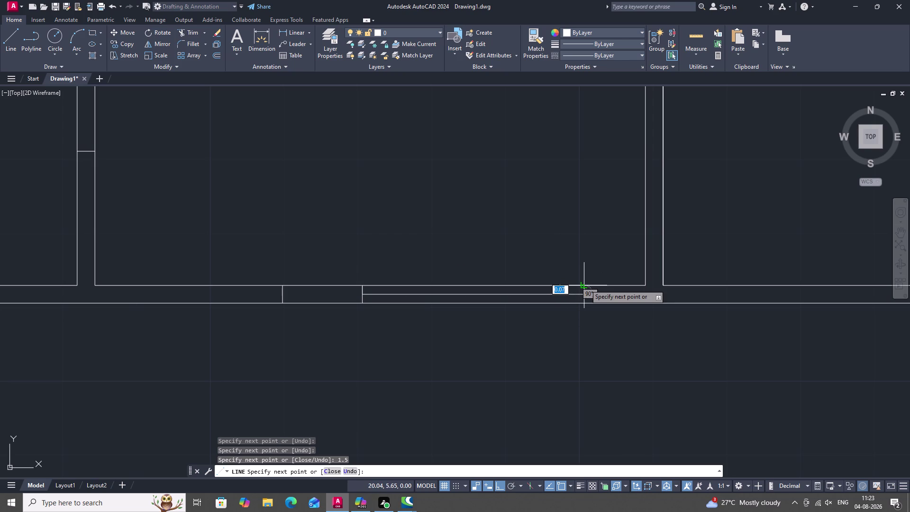
click(584, 286)
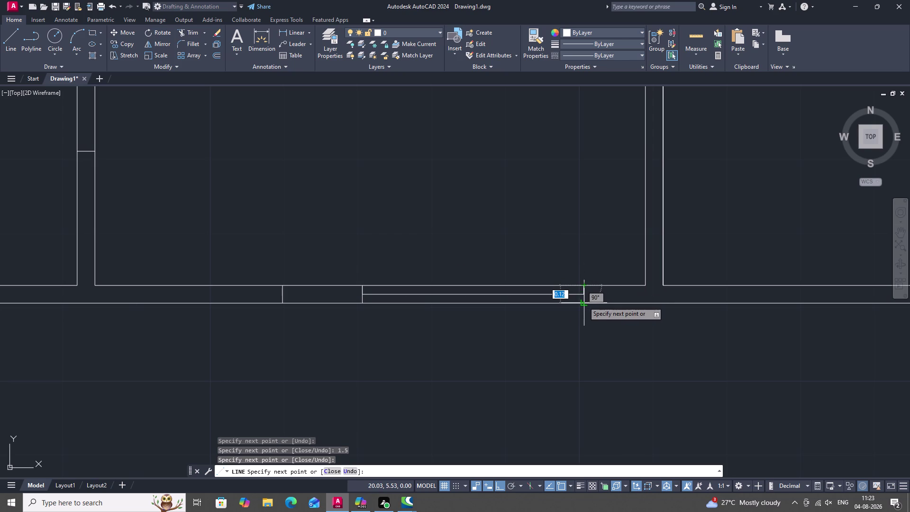
click(583, 301)
key(Escape)
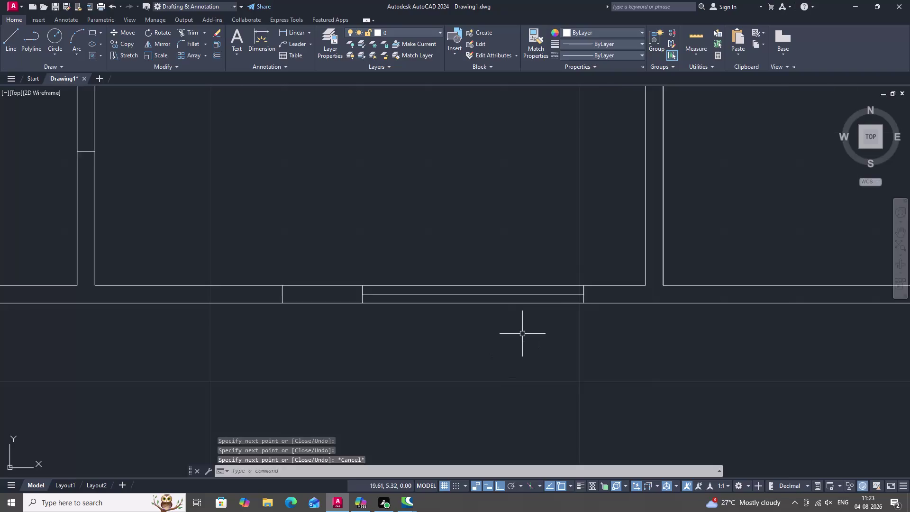
Bring the right compartment's bottom into view and cancel a misplaced first strip line.
scroll(down, 3)
middle_drag(485, 265, 481, 279)
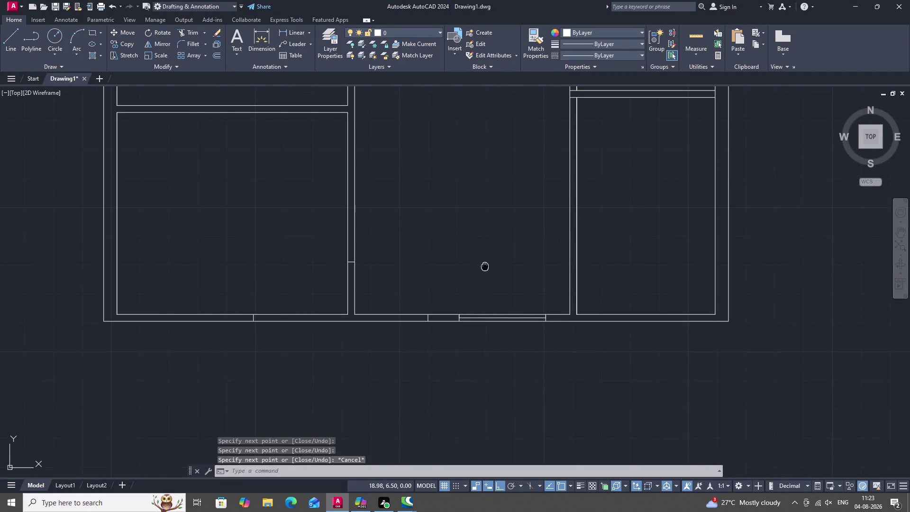
middle_drag(481, 279, 463, 300)
middle_drag(502, 305, 373, 211)
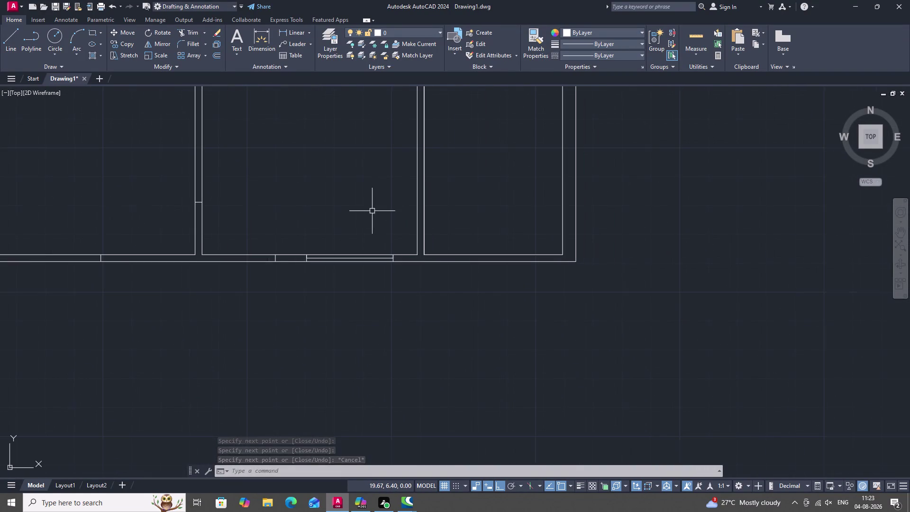
key(Escape)
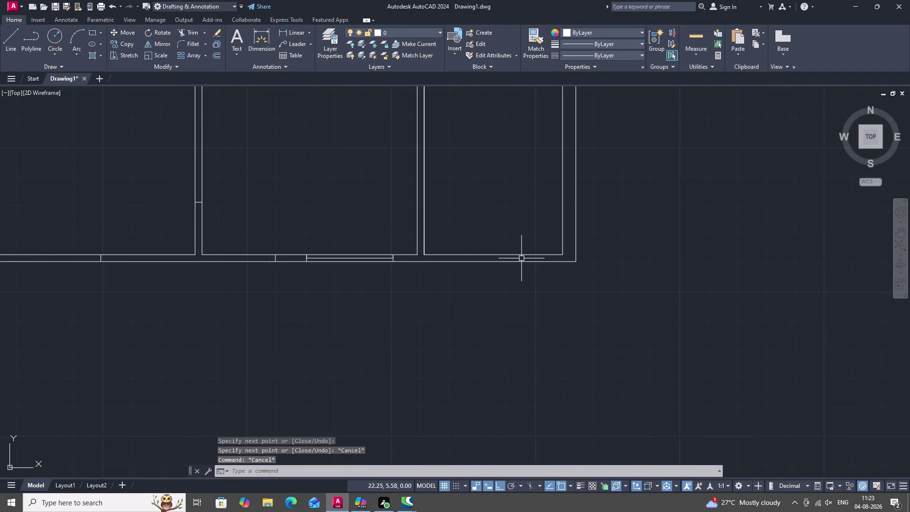
key(l)
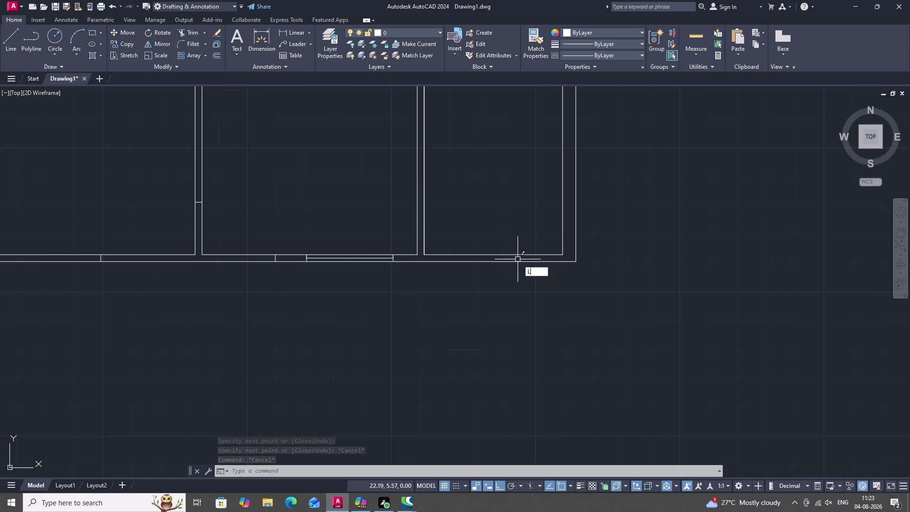
key(space)
click(481, 254)
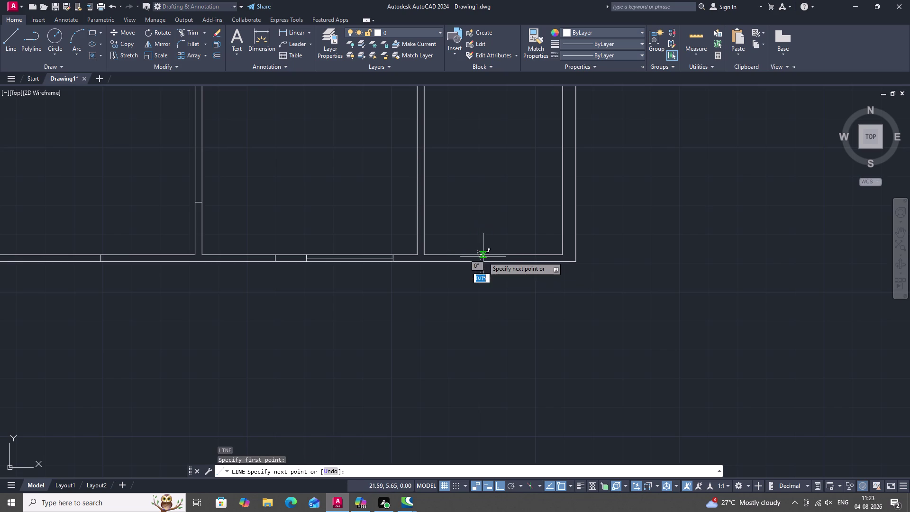
click(480, 261)
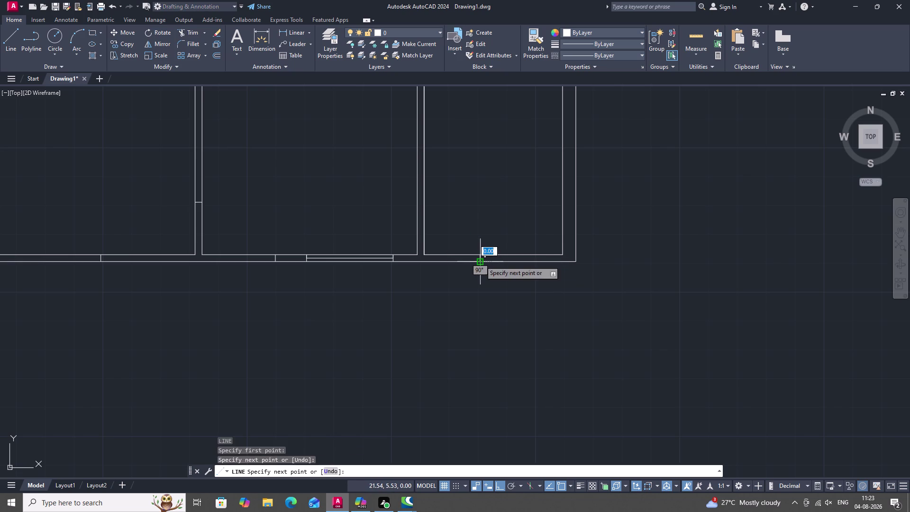
key(space)
Draw the 1-unit base strip with a downward tick under the right compartment.
key(space)
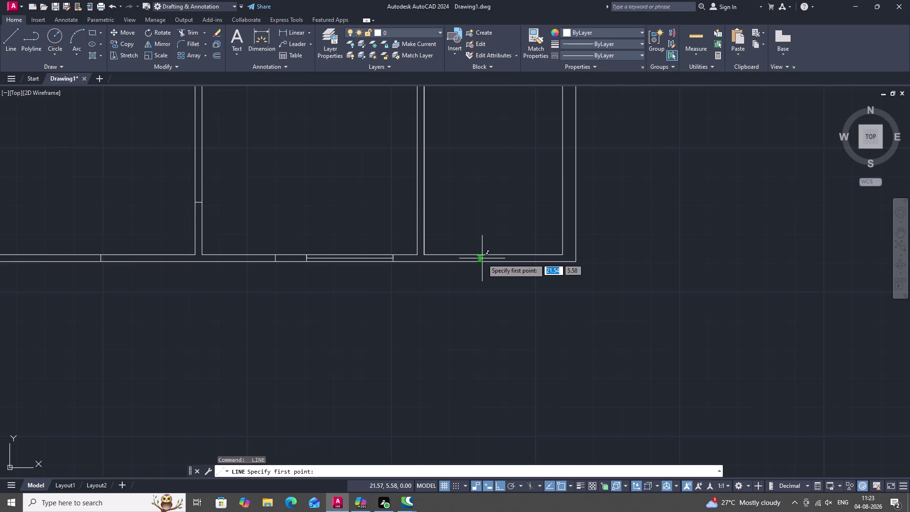
click(481, 259)
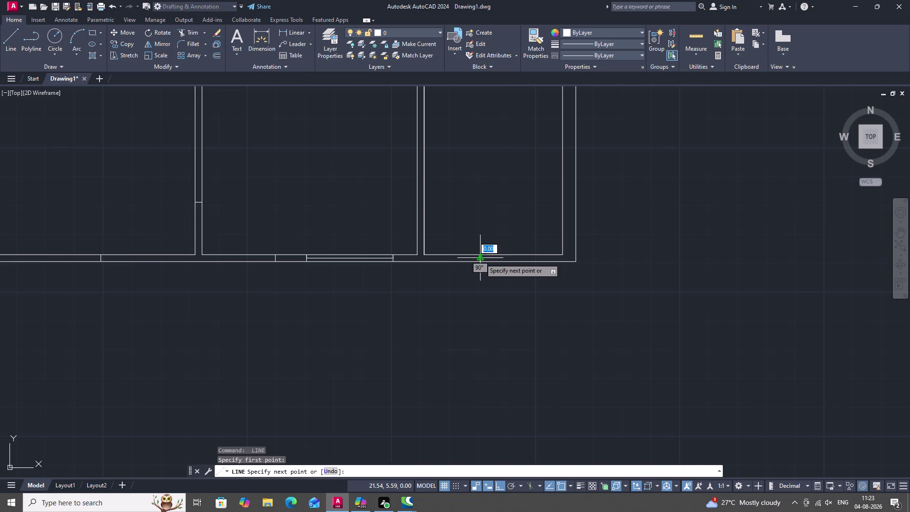
text(1)
key(space)
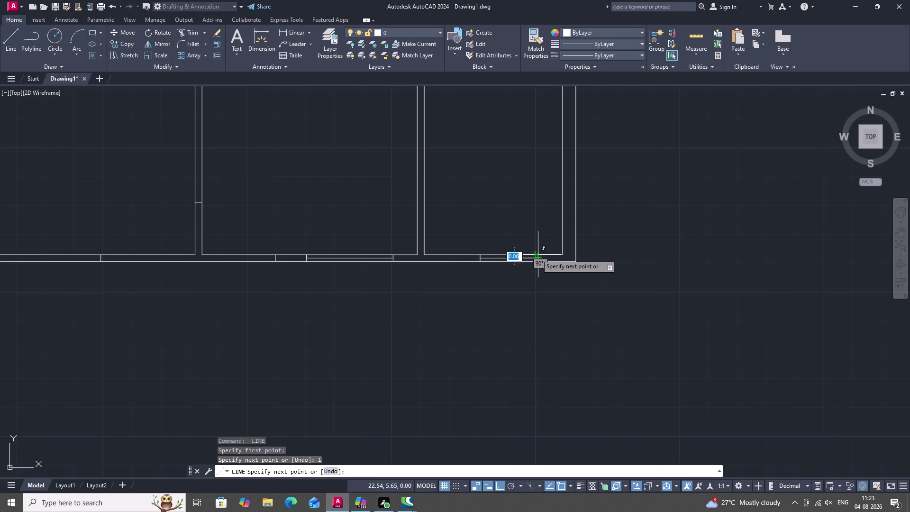
scroll(up, 3)
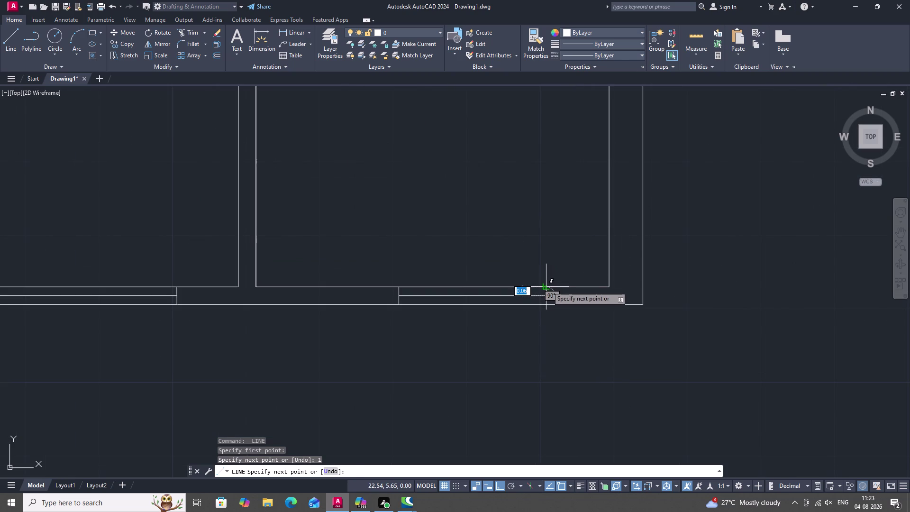
click(548, 286)
click(548, 305)
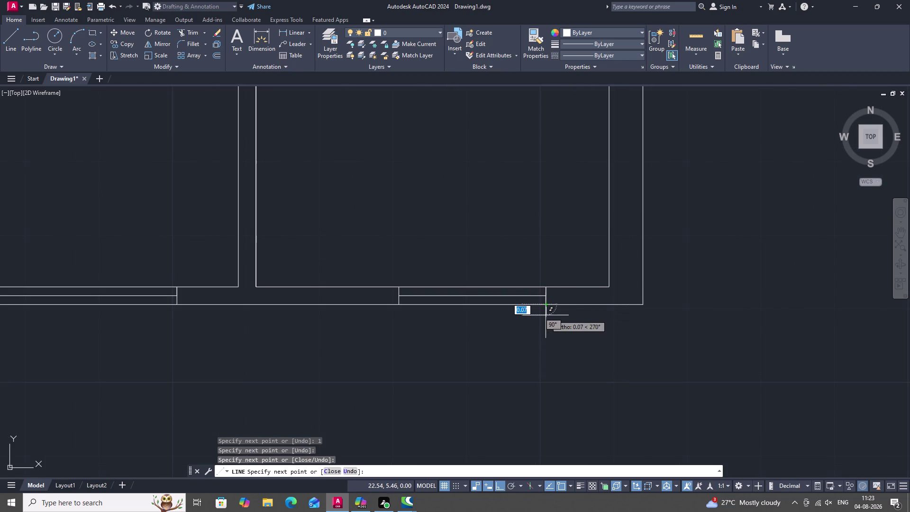
key(Escape)
scroll(down, 3)
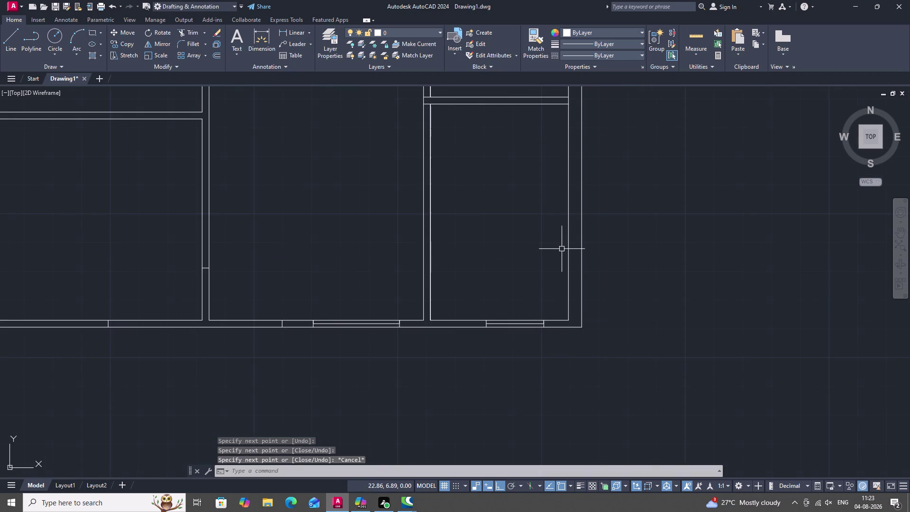
middle_drag(558, 239, 527, 252)
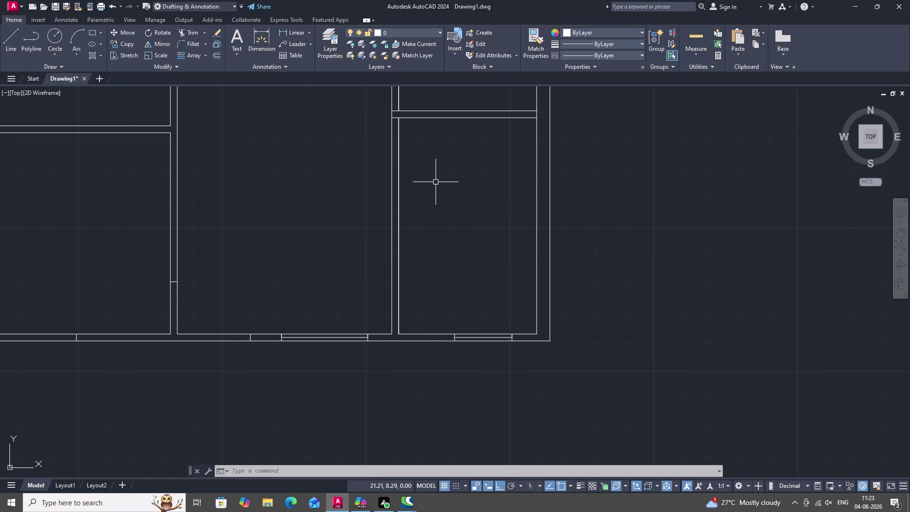
text(W)
key(space)
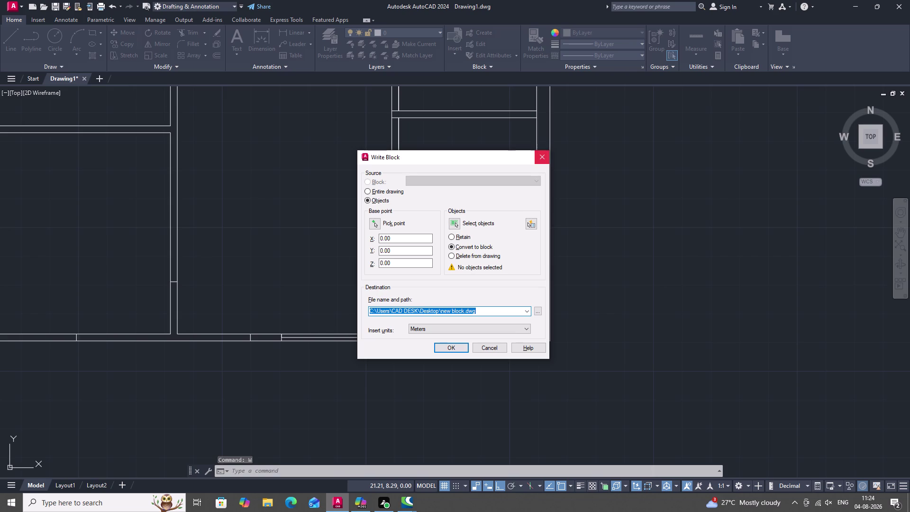
click(542, 157)
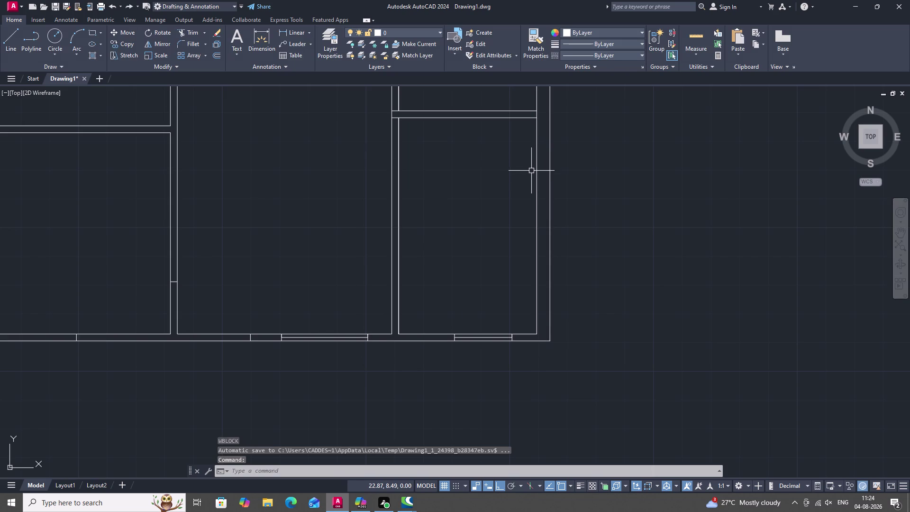
text(L)
Draw the right-edge hinge notch lines with a 1.3-unit height.
key(space)
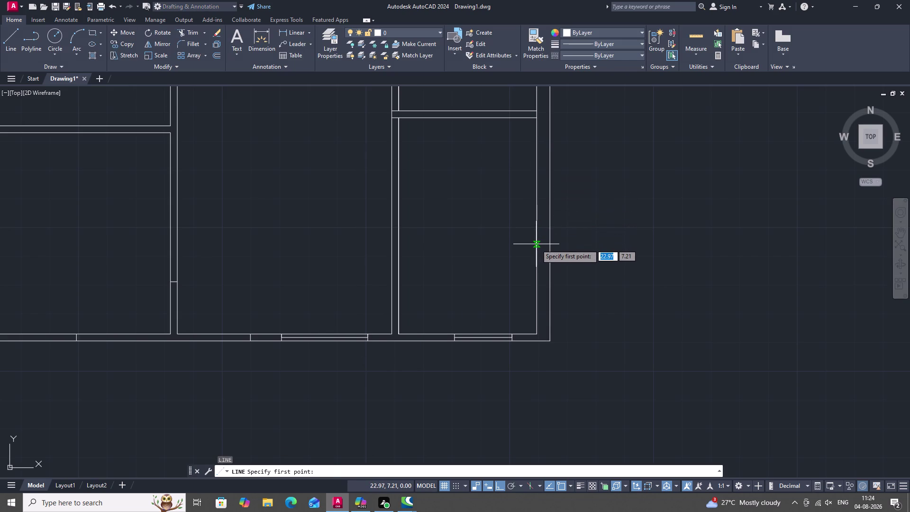
click(536, 244)
click(550, 245)
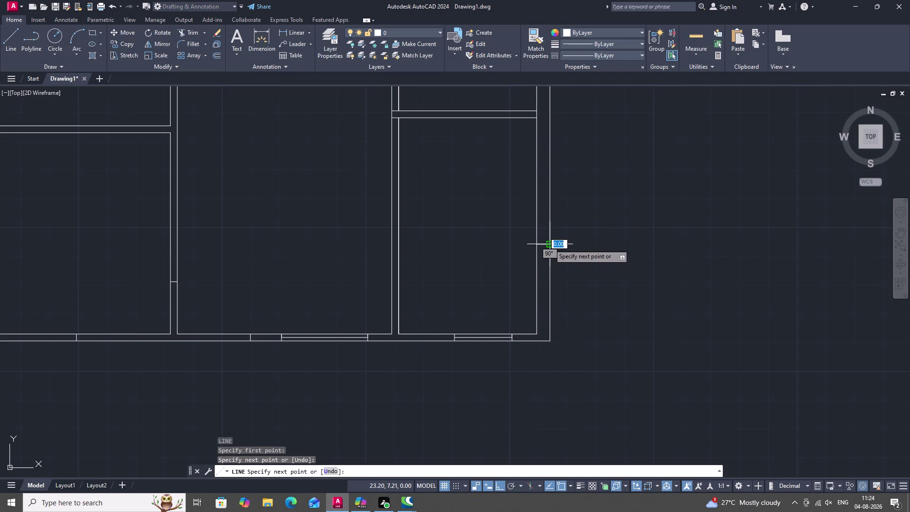
click(544, 242)
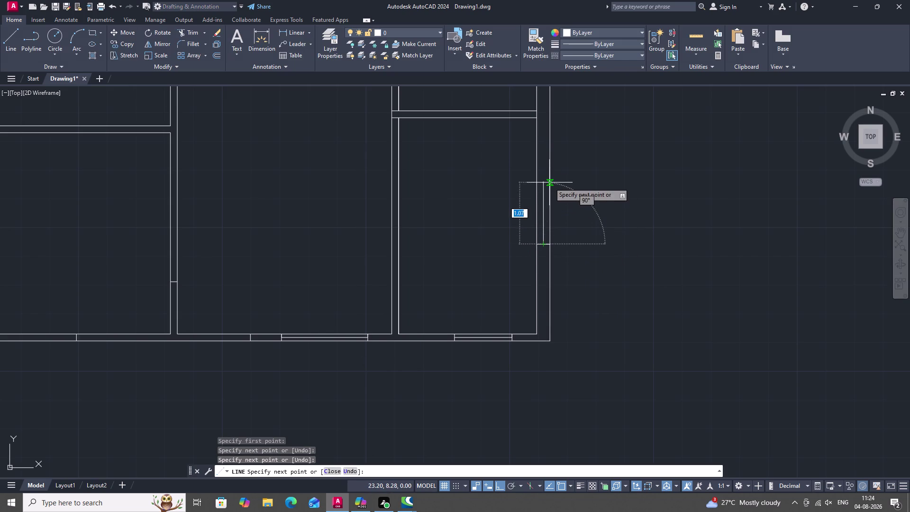
key(1)
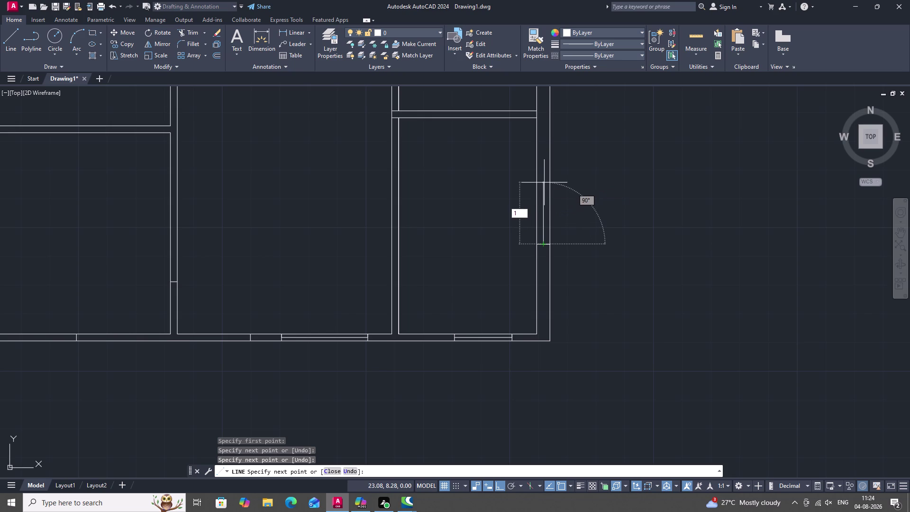
key(period)
key(3)
key(space)
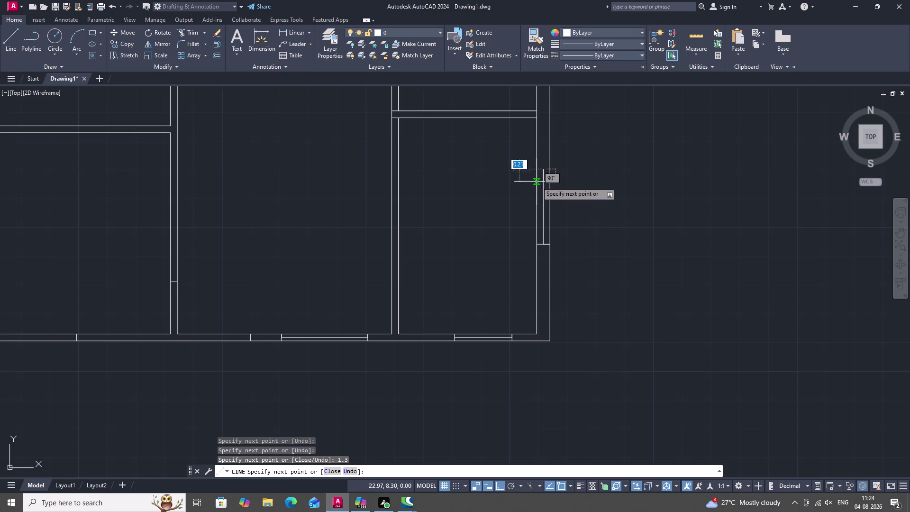
click(537, 181)
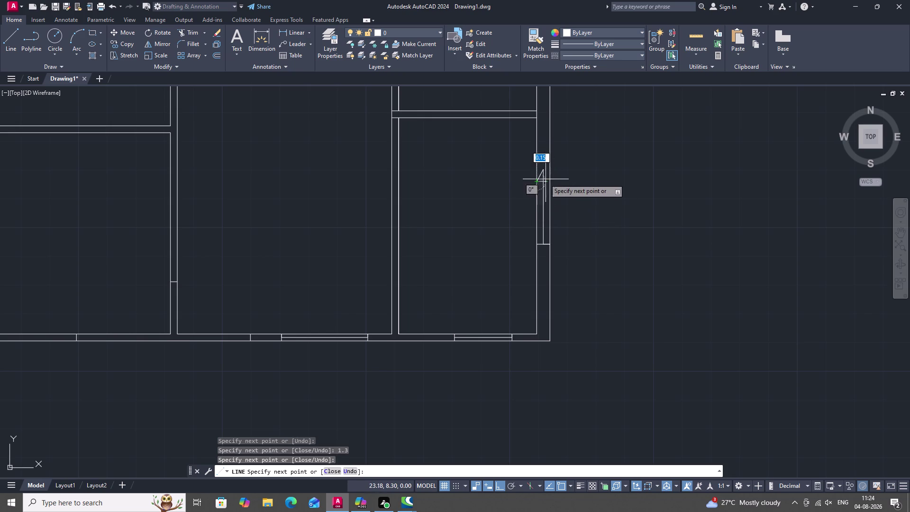
key(Escape)
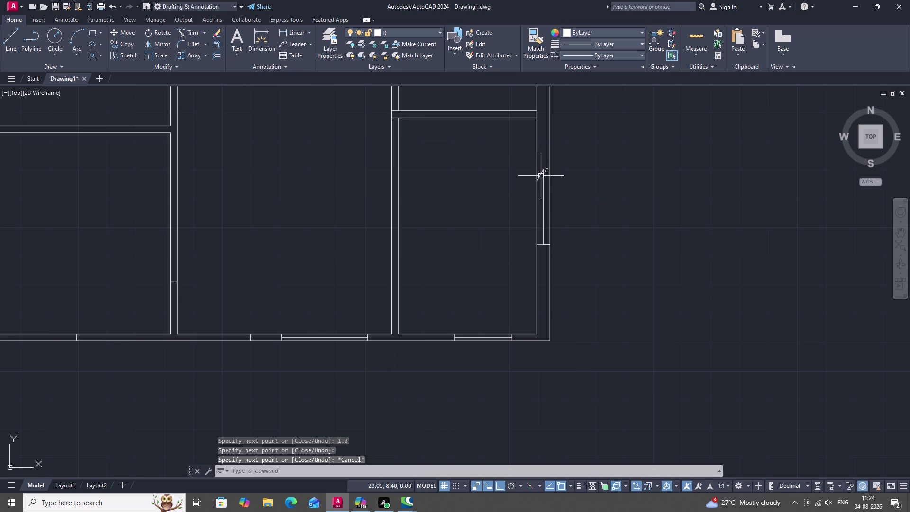
Delete a stray notch line and redraw the notch's top edge out to the outer edge.
click(540, 176)
key(Delete)
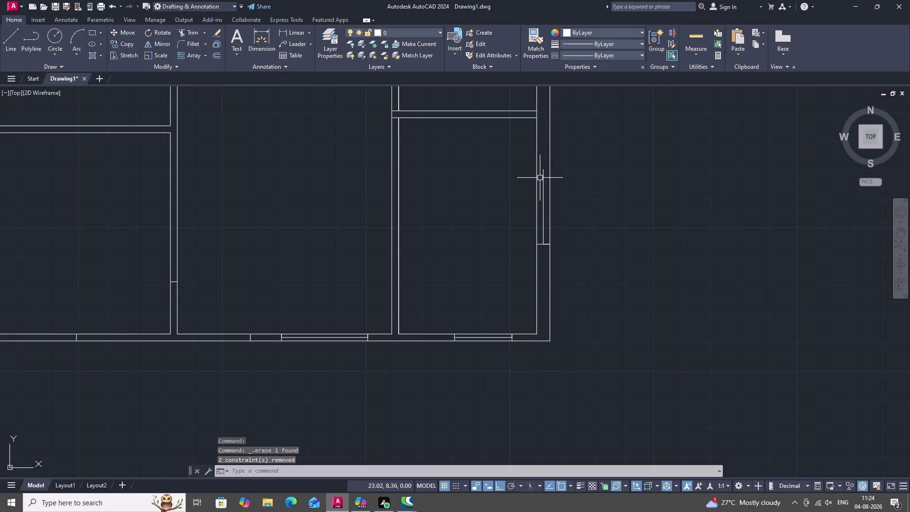
text(L)
key(space)
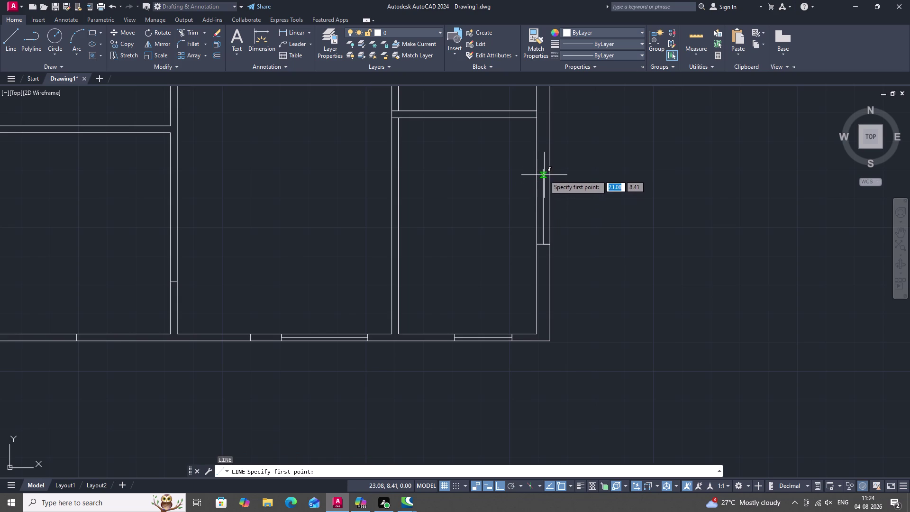
click(543, 169)
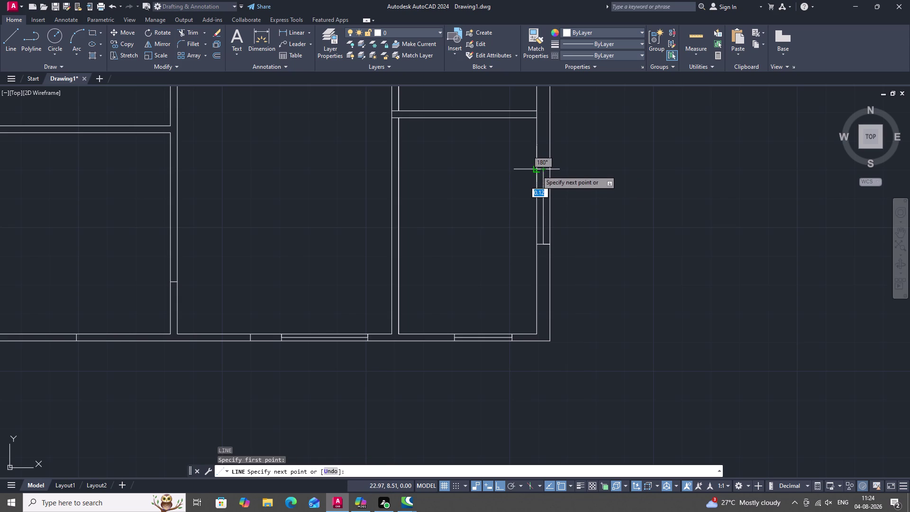
click(538, 170)
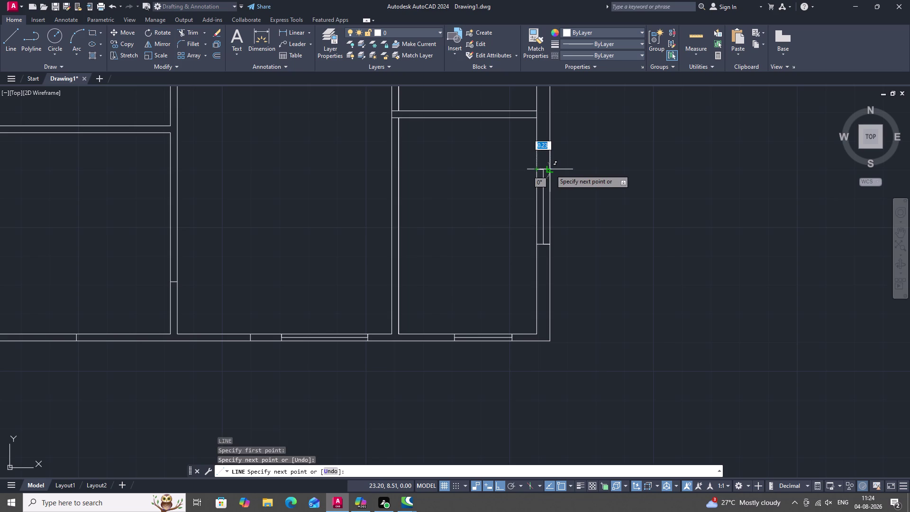
click(551, 169)
key(Escape)
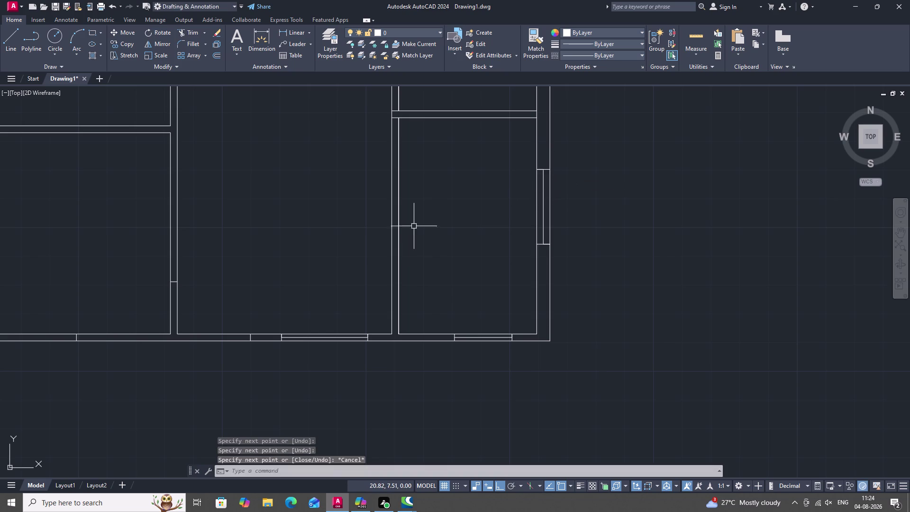
scroll(down, 3)
Draw a 1-unit vertical line on the right edge, then delete it as unwanted.
middle_drag(433, 219, 420, 314)
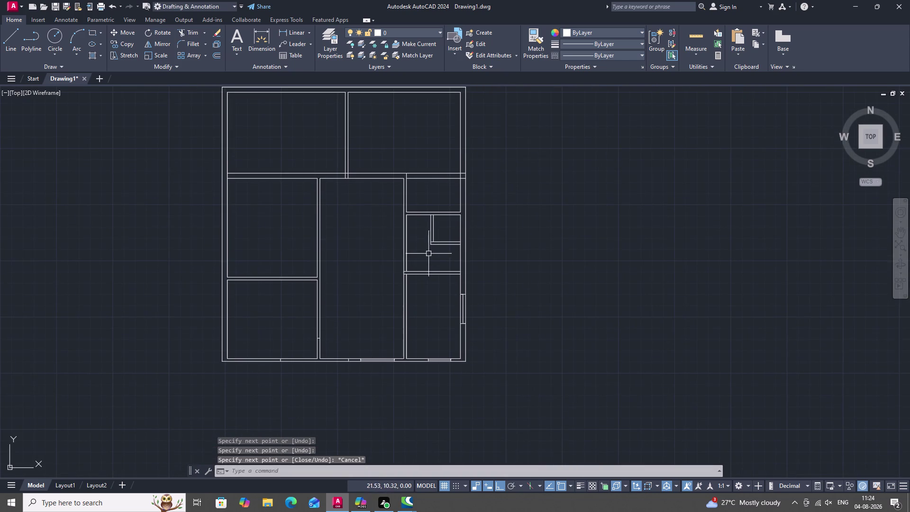
scroll(up, 3)
scroll(up, 3)
middle_drag(436, 260, 442, 304)
scroll(down, 3)
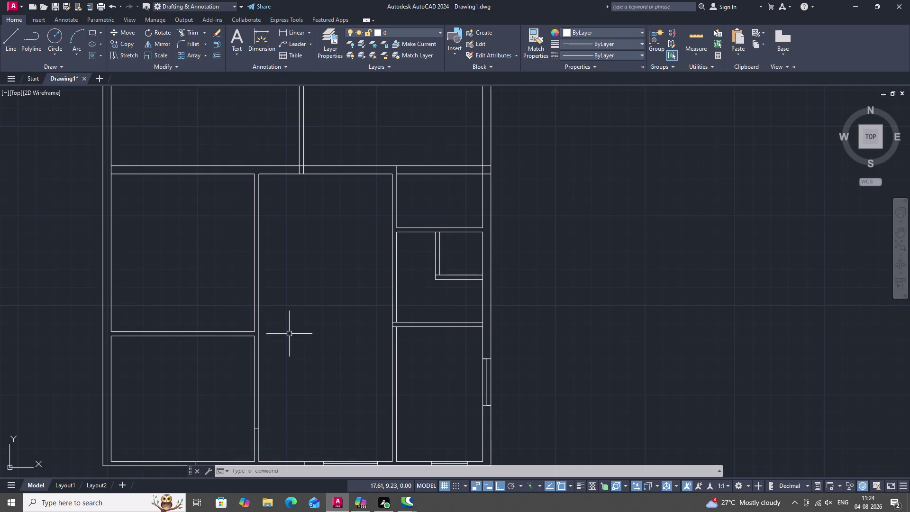
text(L)
key(space)
click(483, 312)
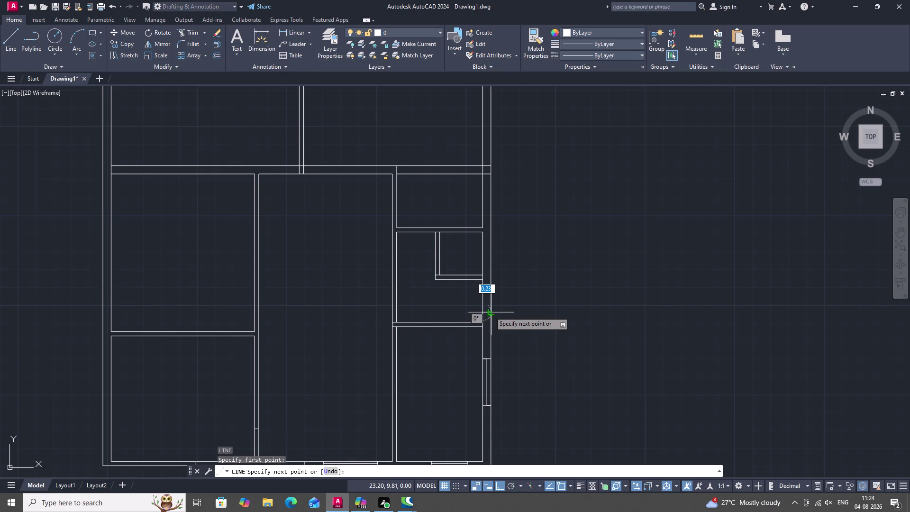
click(490, 312)
click(485, 311)
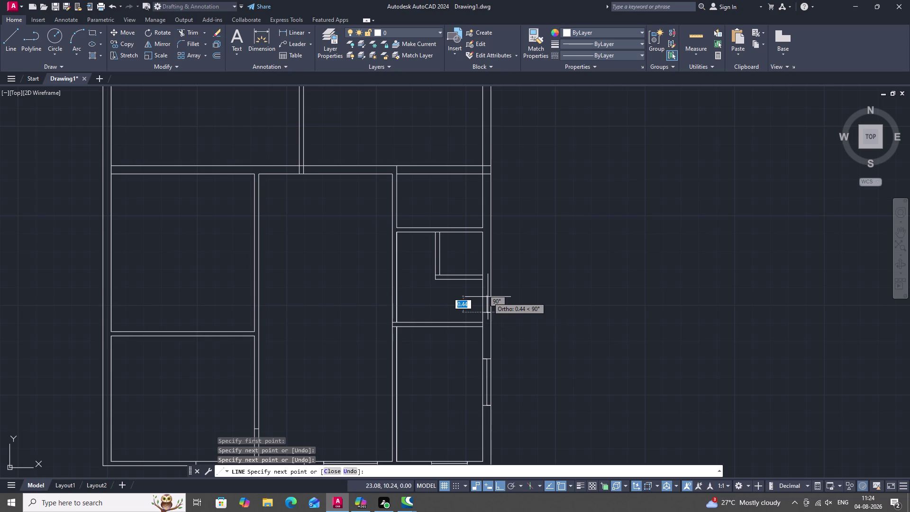
text(1)
key(space)
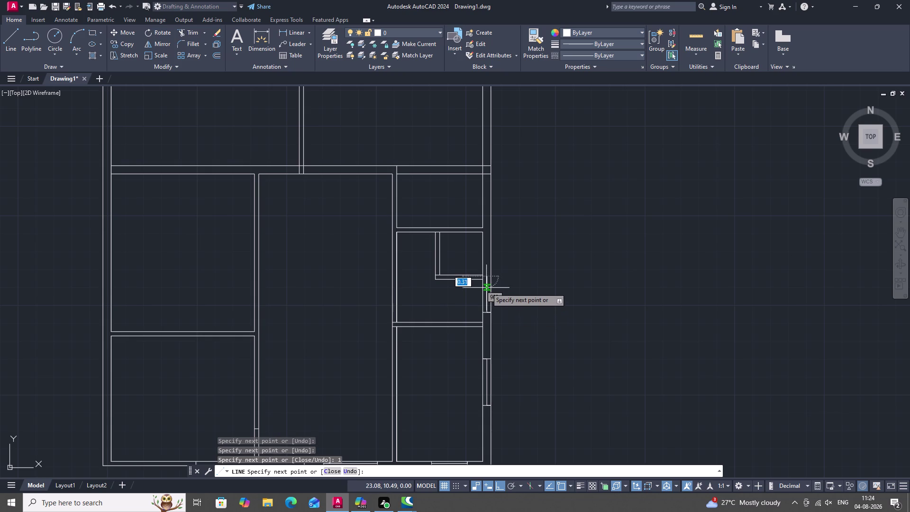
key(space)
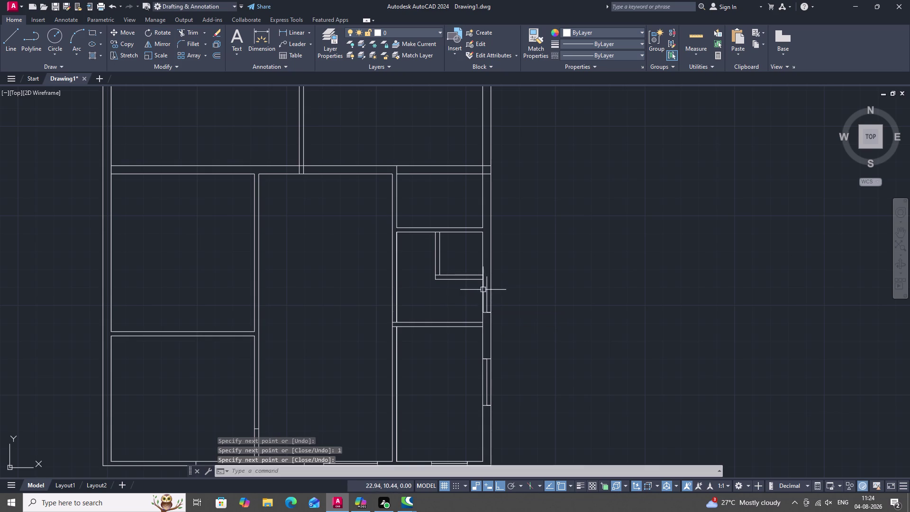
click(487, 289)
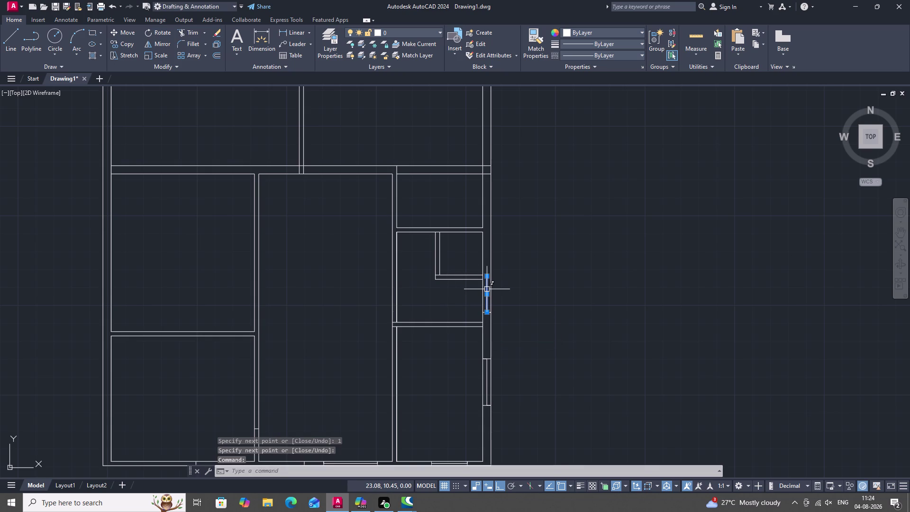
key(Delete)
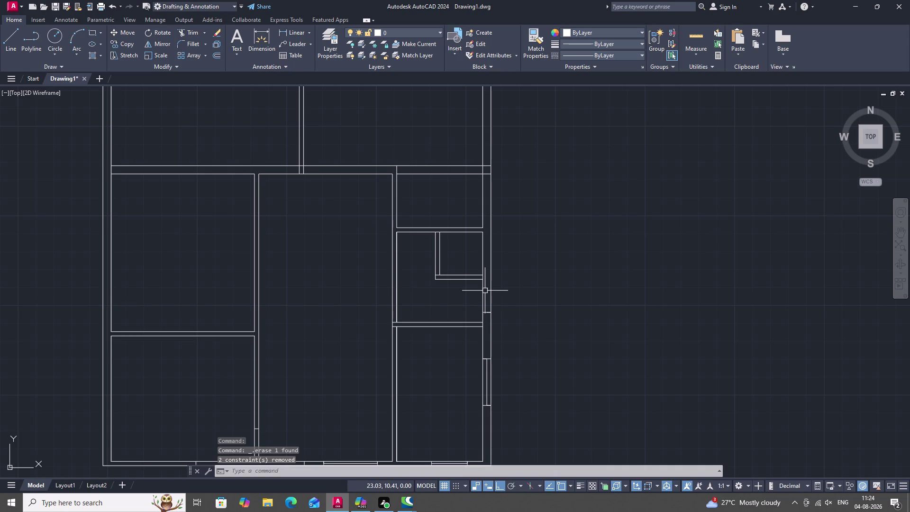
Redraw the notch with a 0.5-unit vertical line and a horizontal segment.
key(l)
key(space)
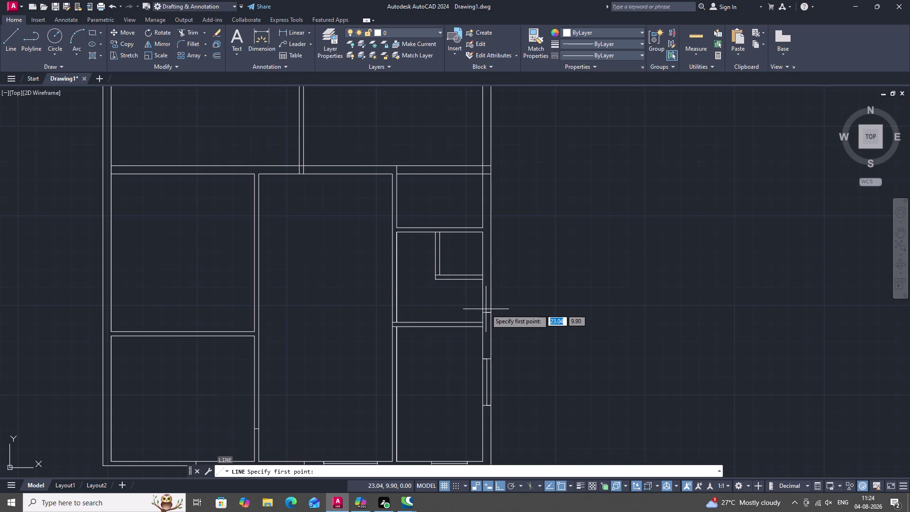
click(484, 313)
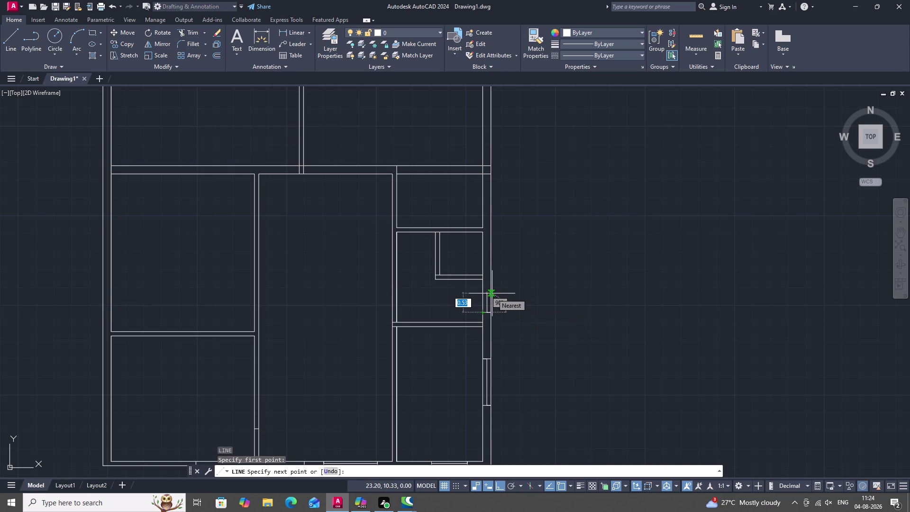
key(period)
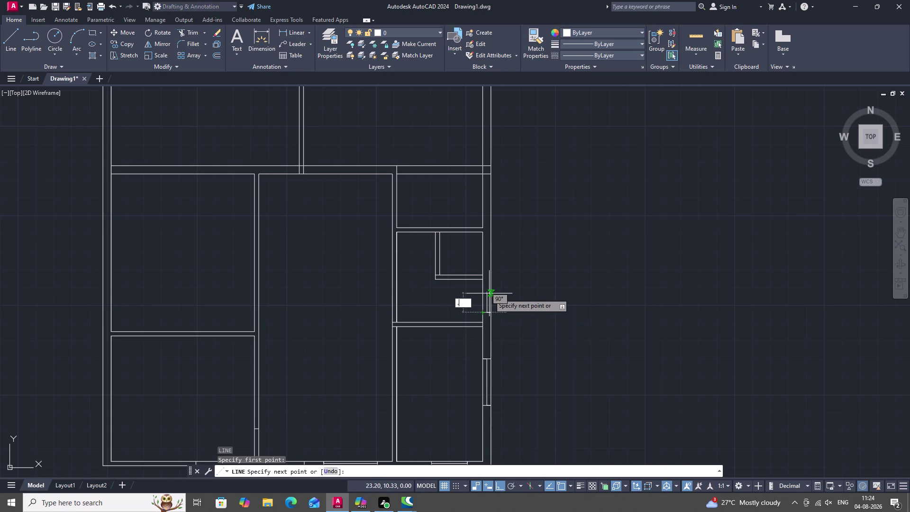
text(5)
key(space)
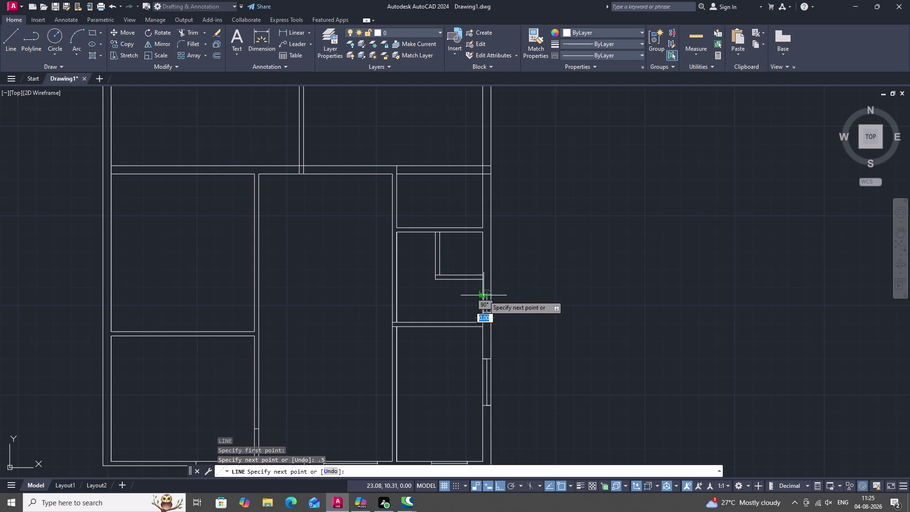
click(481, 297)
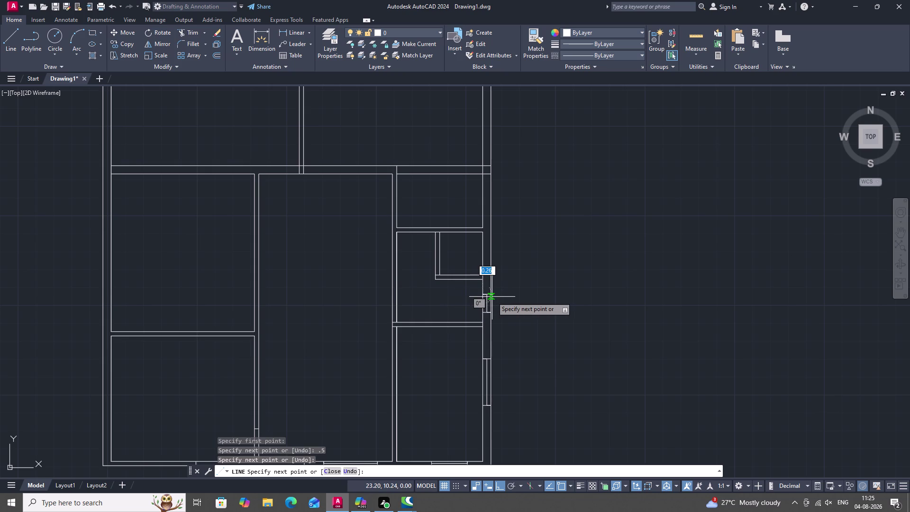
click(492, 297)
key(Escape)
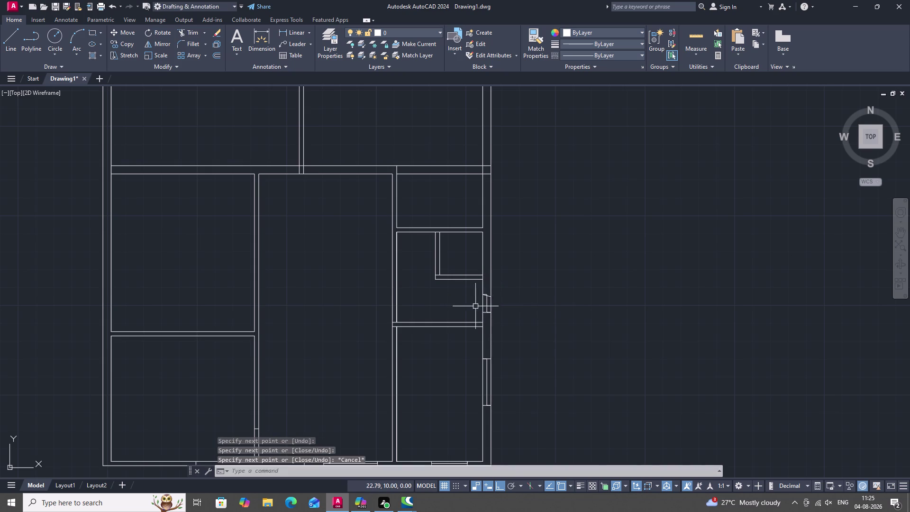
scroll(up, 3)
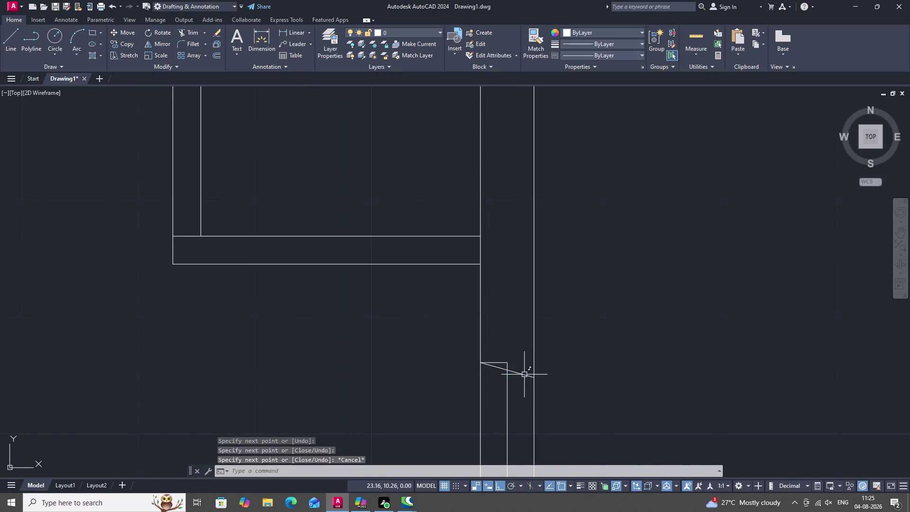
Delete the stray notch line near the right edge.
click(525, 375)
key(Delete)
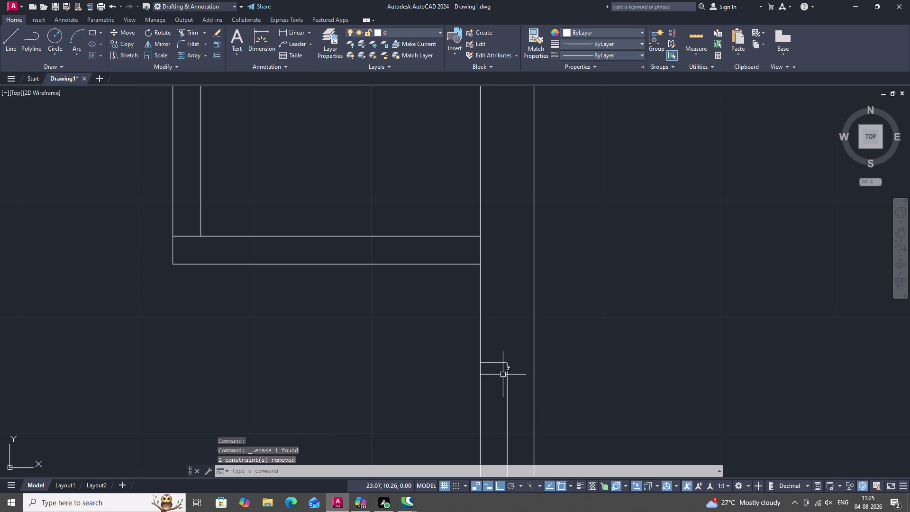
key(space)
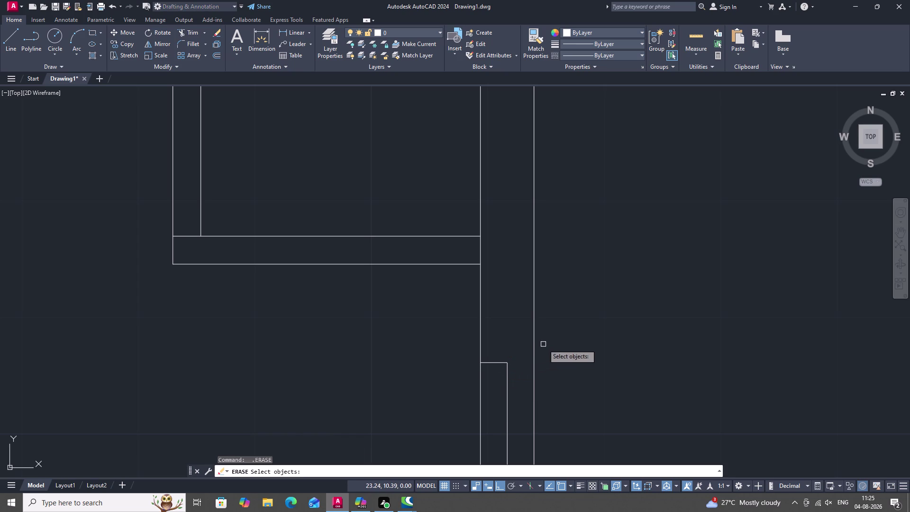
key(Escape)
Draw a horizontal line from the notch corner to the outer edge and delete the stray diagonal.
text(L)
key(space)
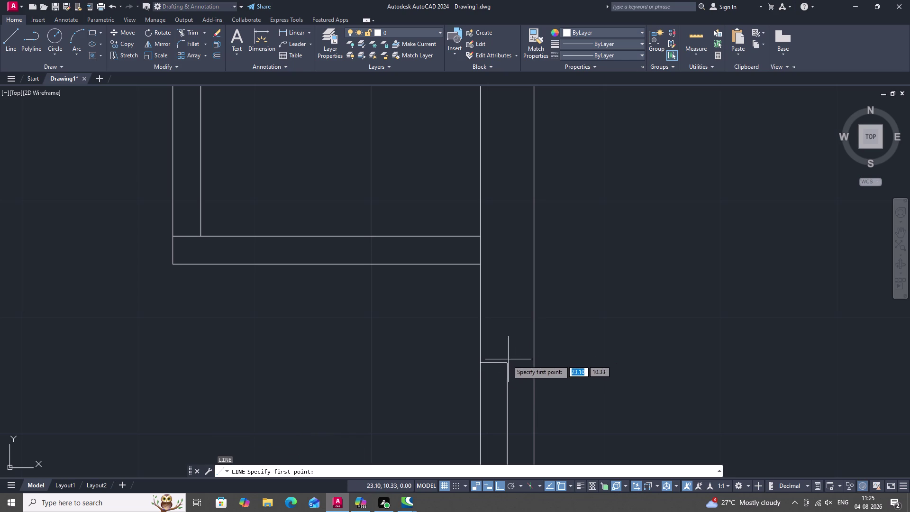
key(space)
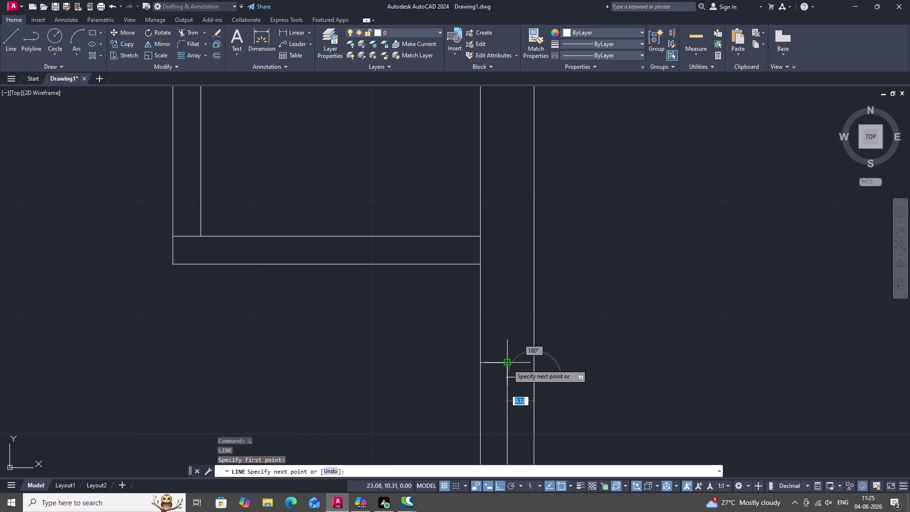
click(508, 364)
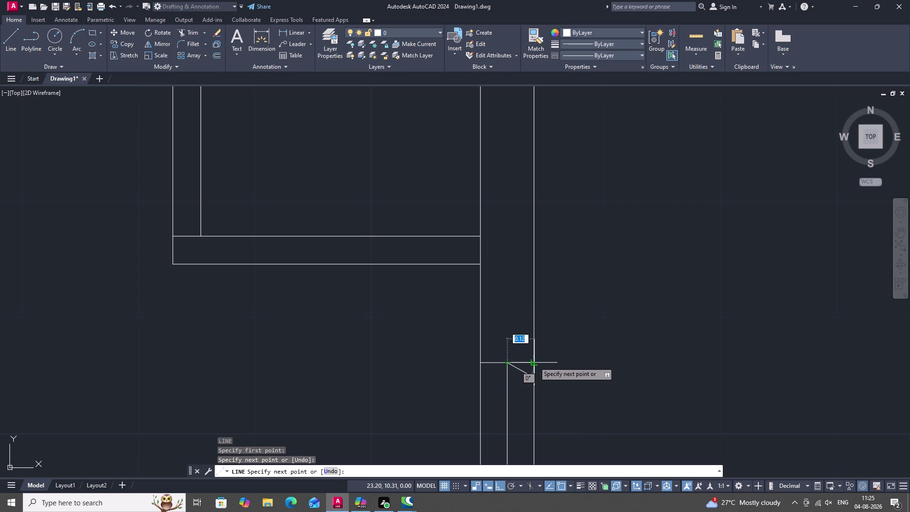
click(535, 362)
key(Escape)
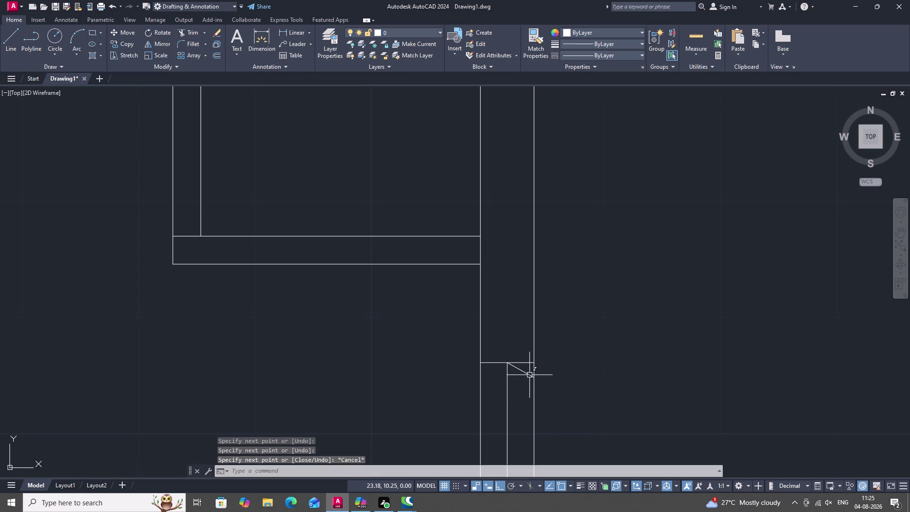
click(530, 375)
key(Delete)
scroll(down, 3)
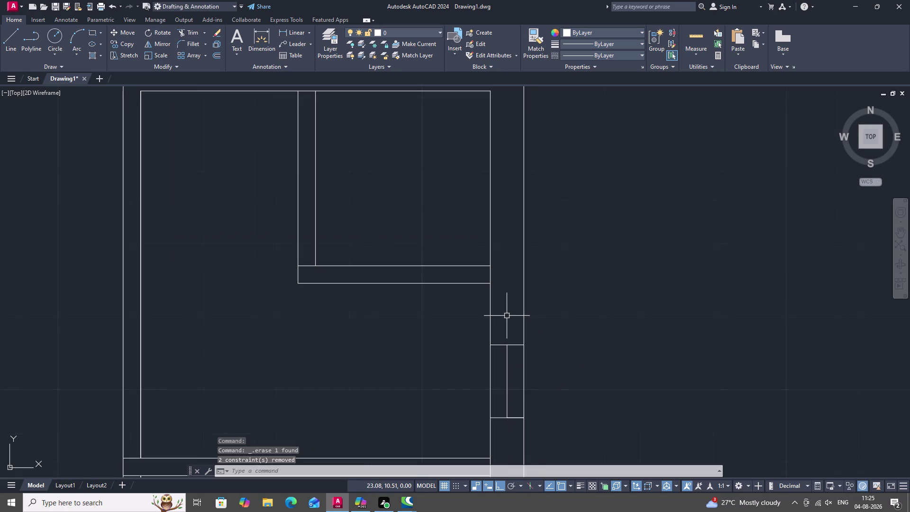
middle_drag(508, 233, 496, 311)
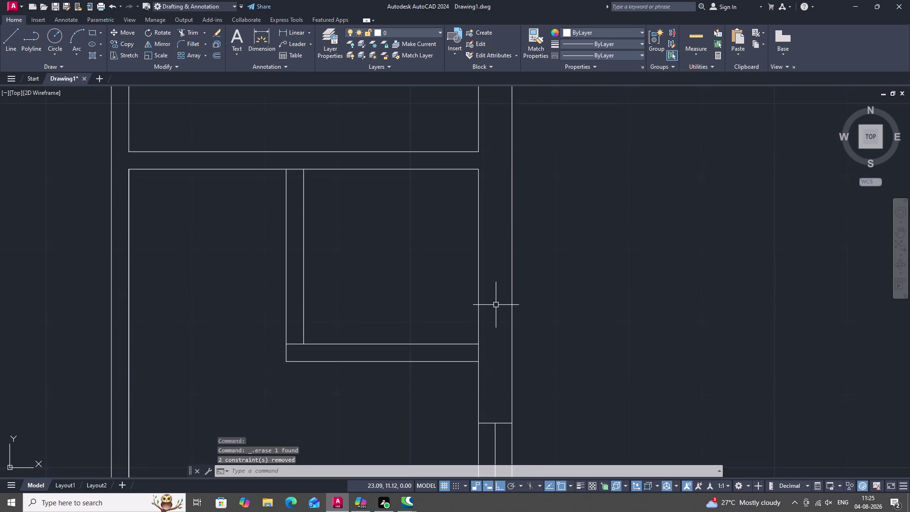
Draw notch edges on the right strip, including a 0.5-unit segment, and remove a short line.
key(l)
key(space)
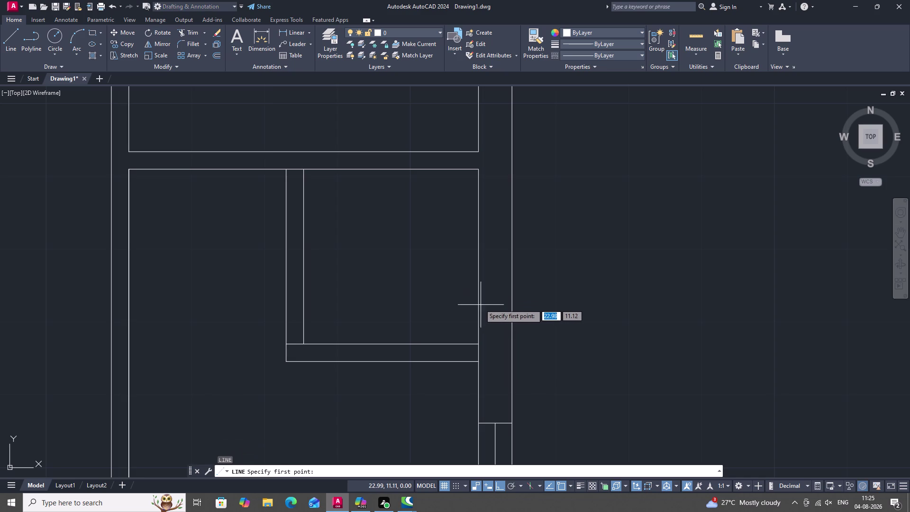
click(479, 304)
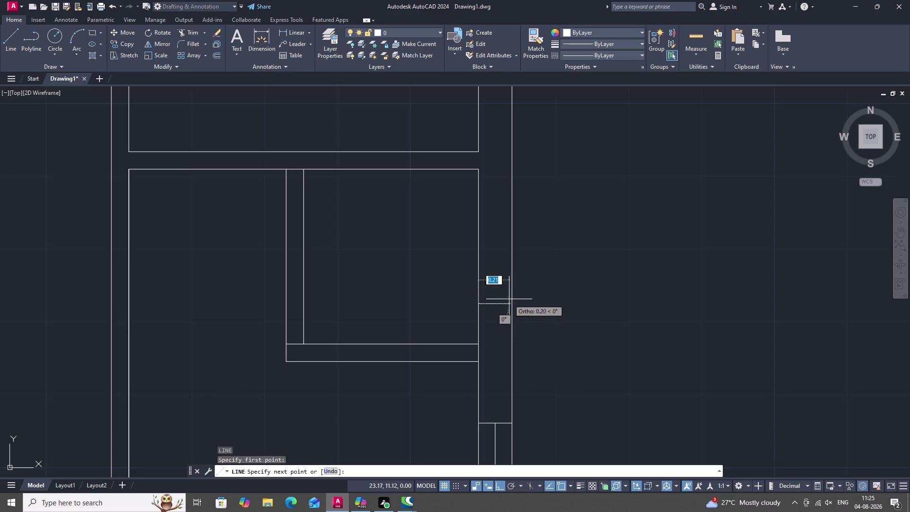
click(512, 304)
key(space)
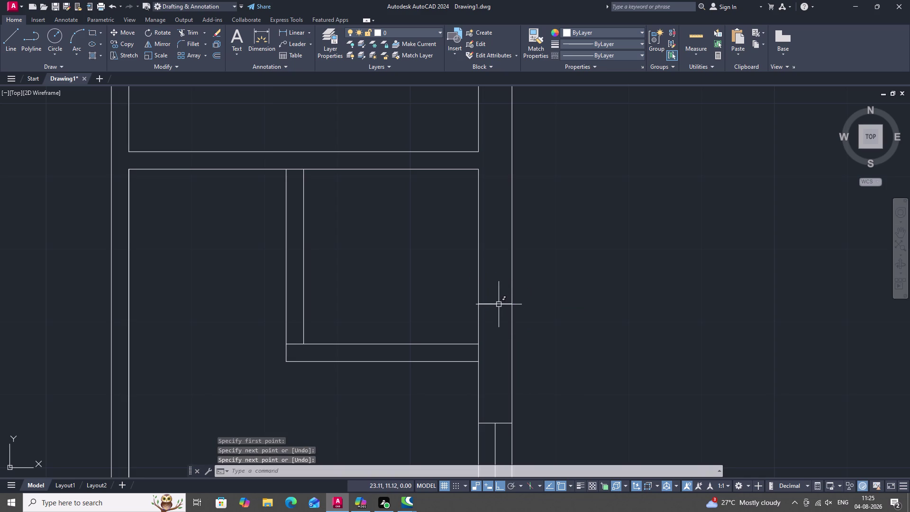
key(space)
click(493, 304)
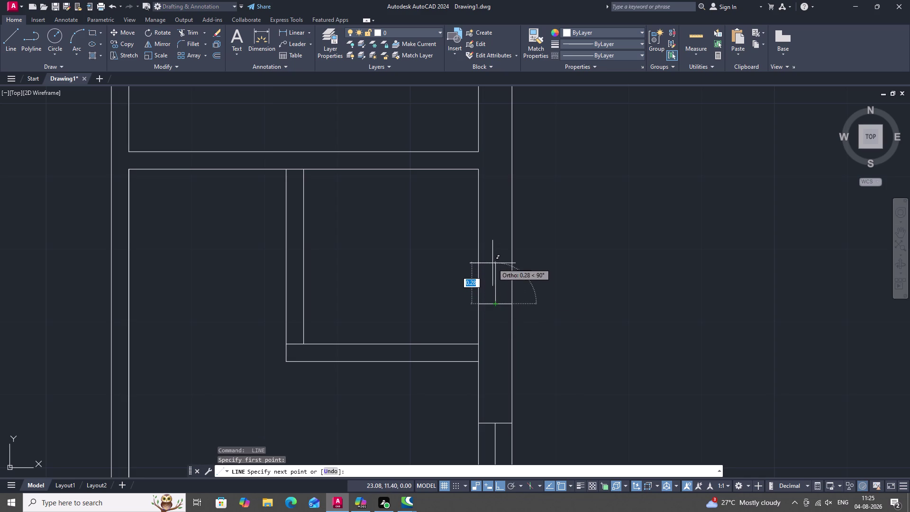
key(0)
key(period)
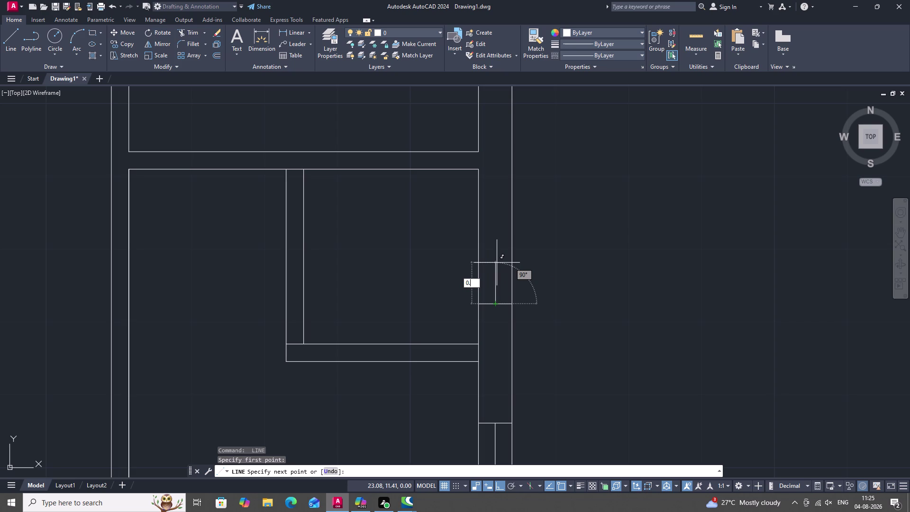
text(5)
key(space)
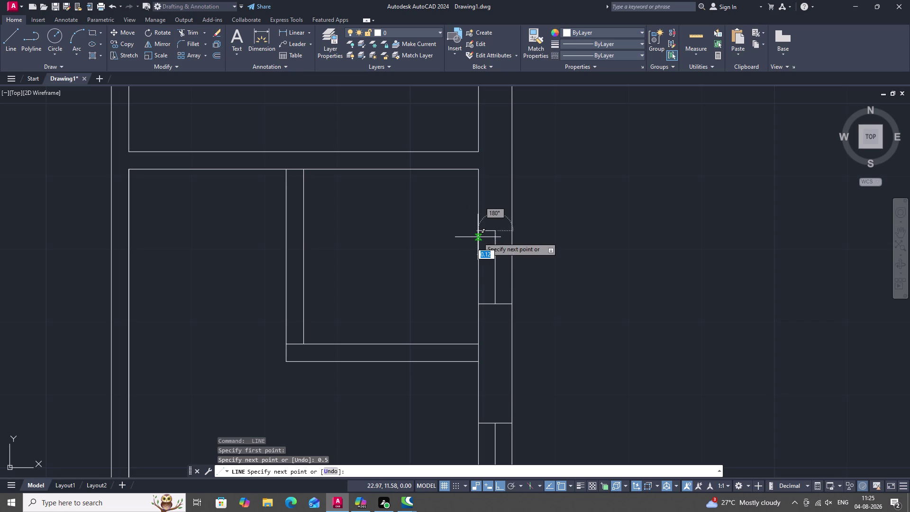
click(479, 238)
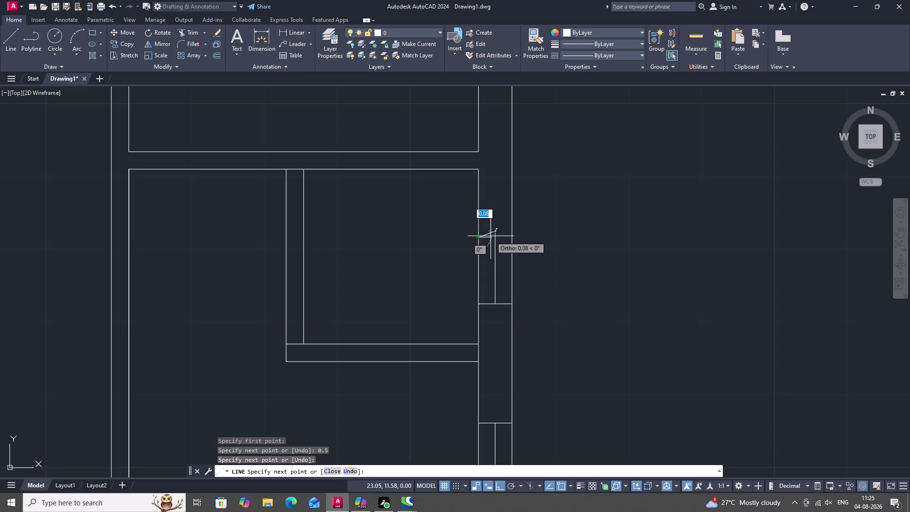
key(Escape)
click(490, 236)
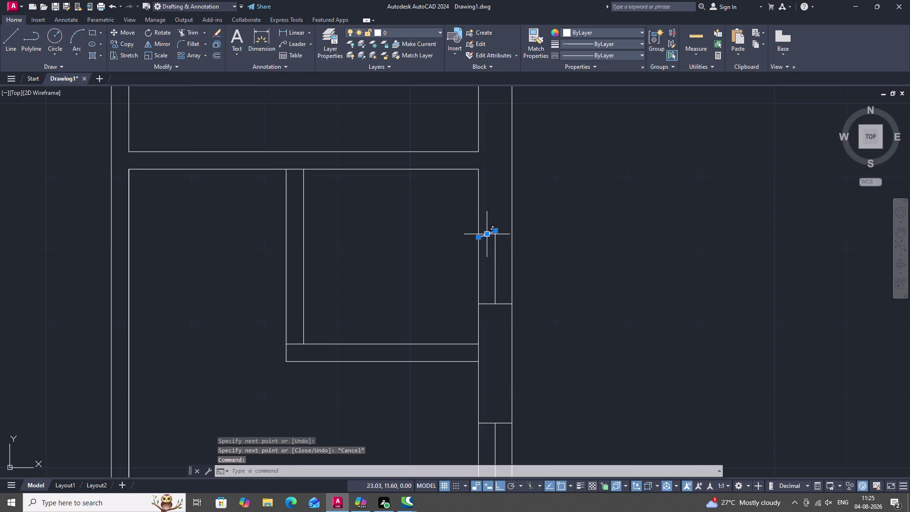
key(Delete)
Draw another notch line and erase the stray short line it left.
text(L)
key(space)
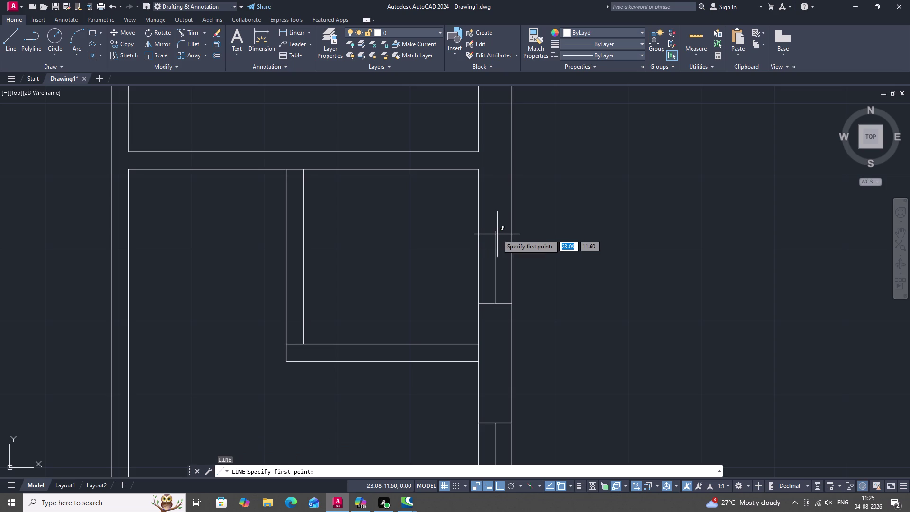
click(495, 232)
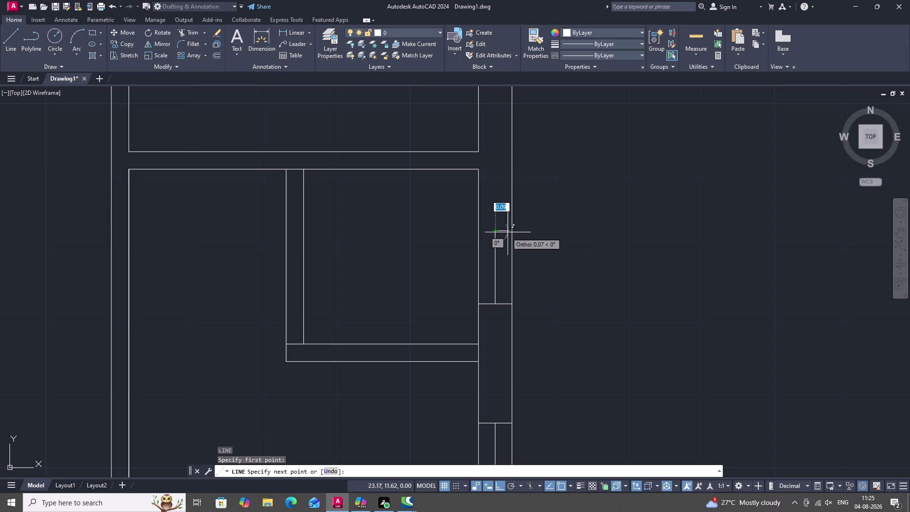
click(514, 232)
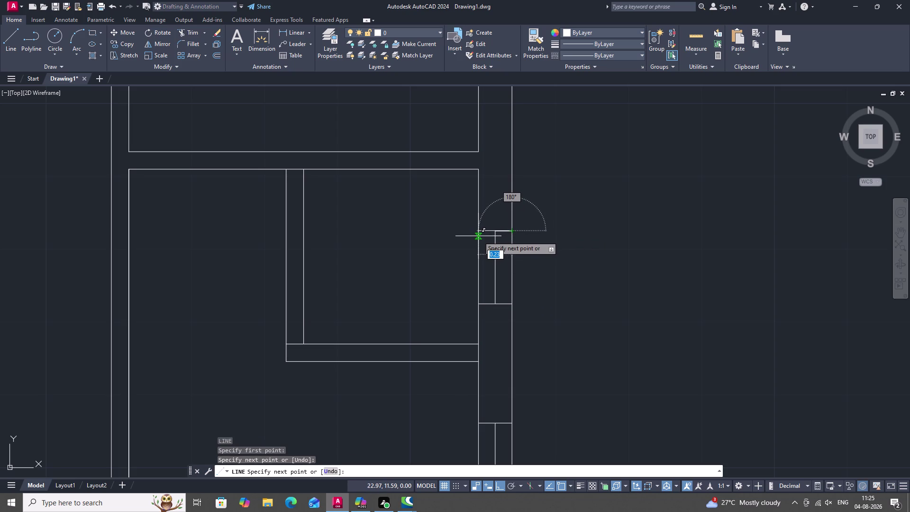
click(479, 236)
key(Escape)
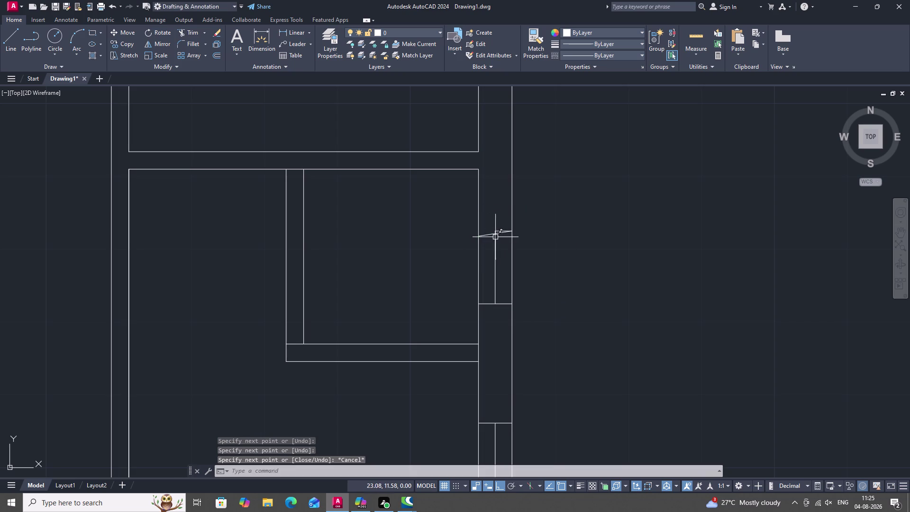
click(488, 237)
key(Delete)
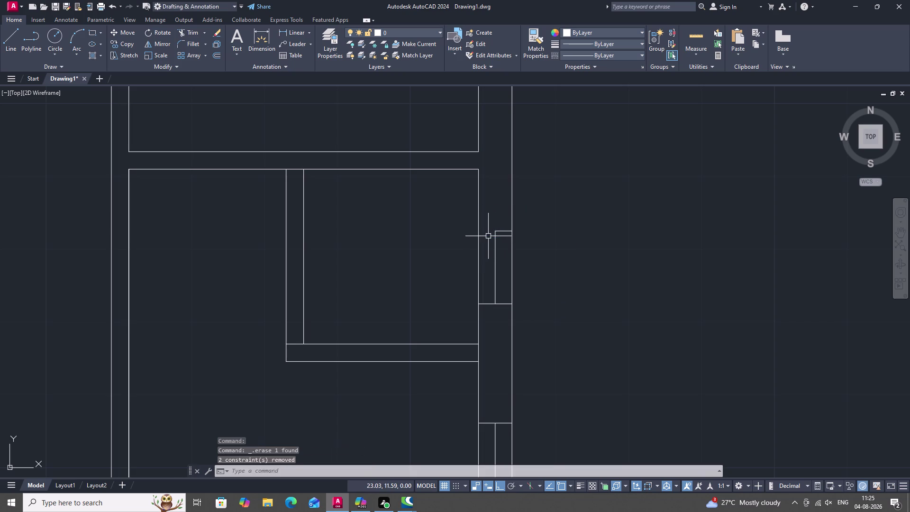
key(space)
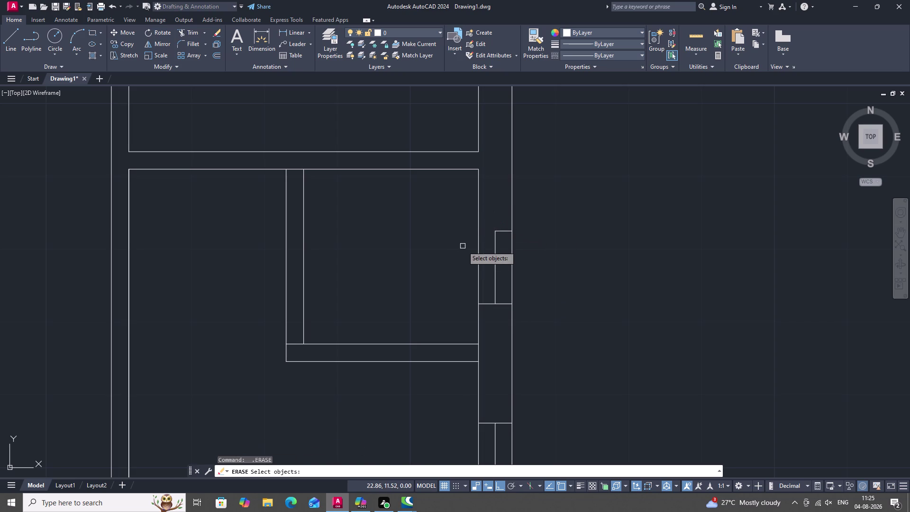
key(space)
key(Escape)
Draw the notch's final horizontal edge across the right strip.
key(l)
key(space)
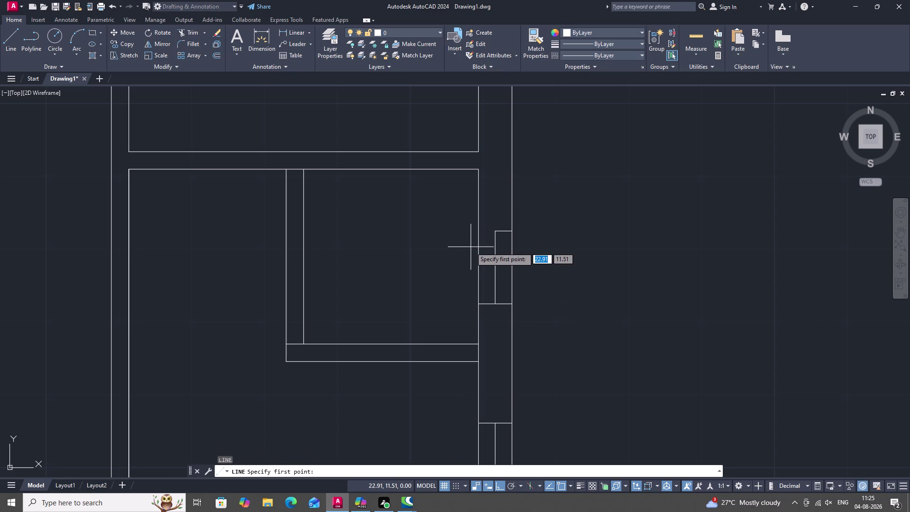
click(494, 231)
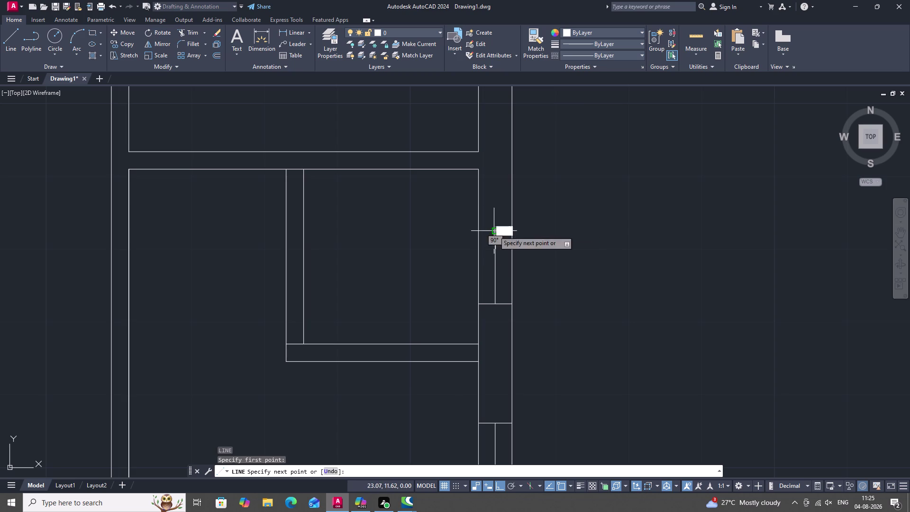
click(476, 233)
key(Escape)
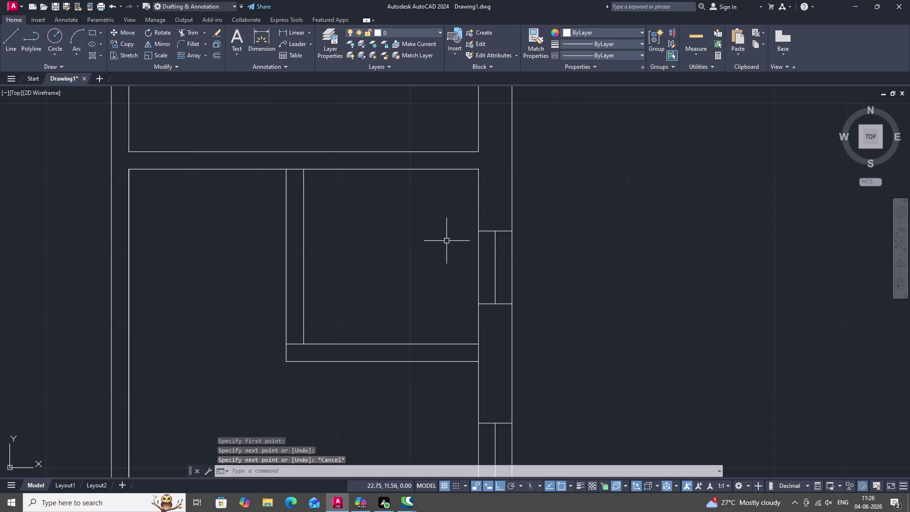
scroll(down, 3)
Draw a short horizontal line across the right strip beside the upper panel.
middle_drag(457, 211, 454, 308)
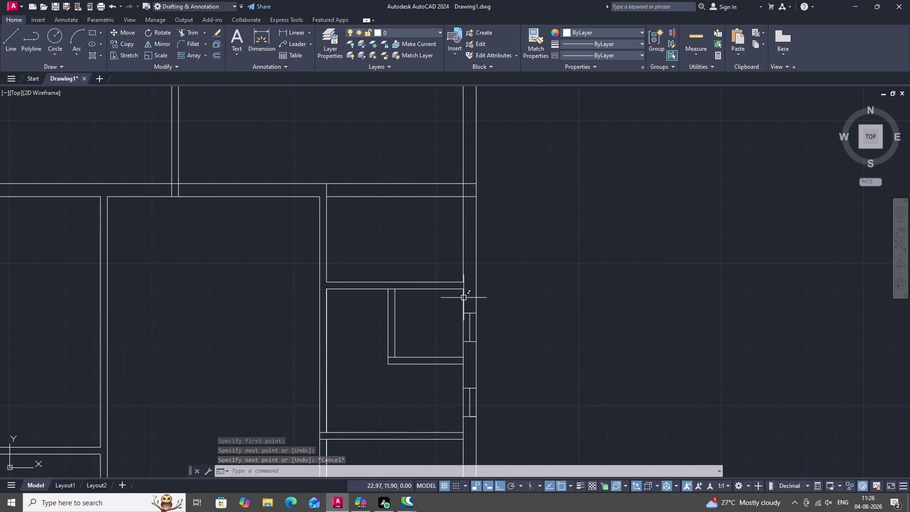
key(space)
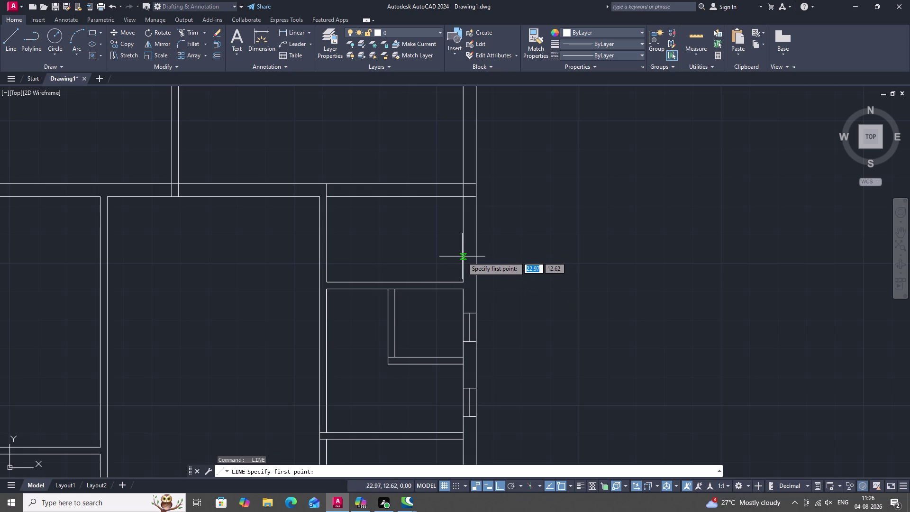
click(463, 263)
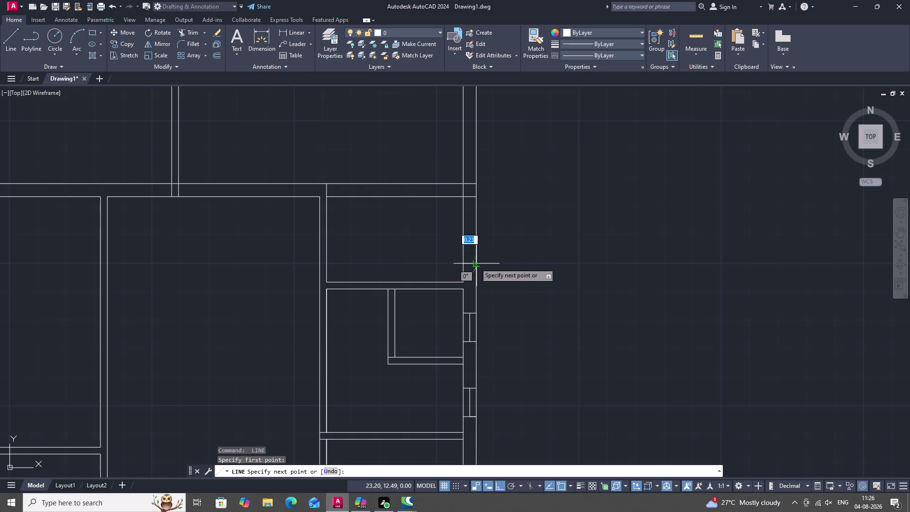
click(476, 263)
key(space)
Draw the notch outline on the right strip, 0.5 vertical and 0.25 horizontal.
key(space)
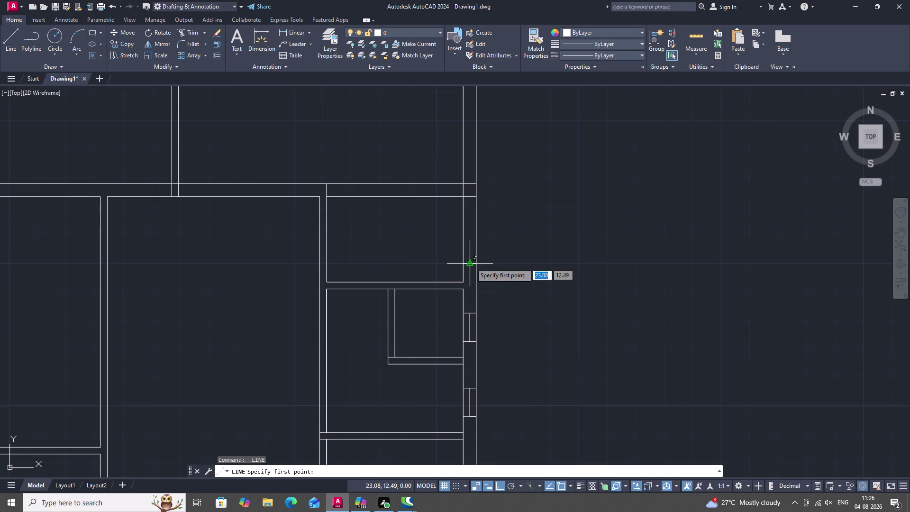
click(471, 264)
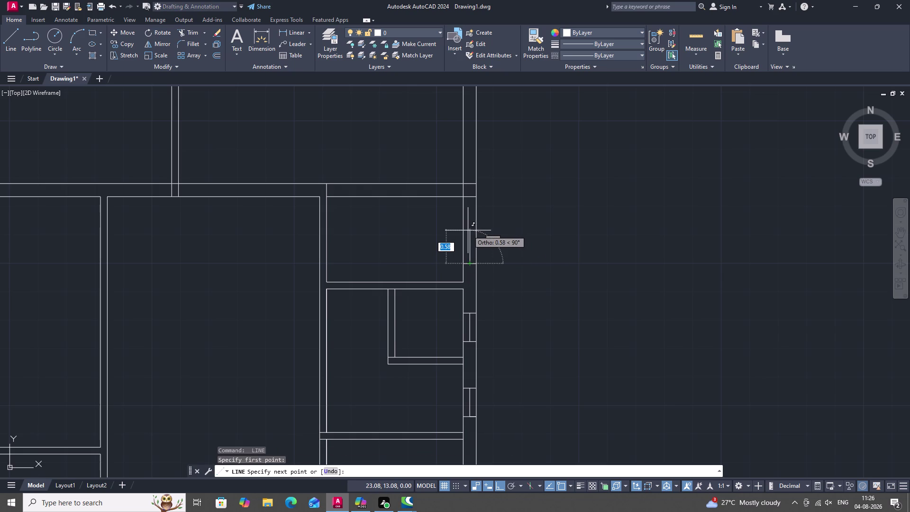
text(0.5)
key(space)
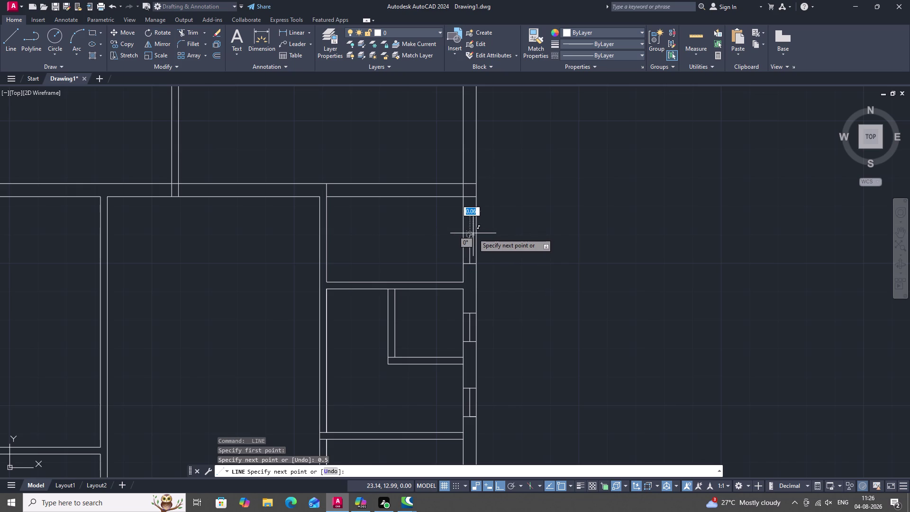
text(0.)
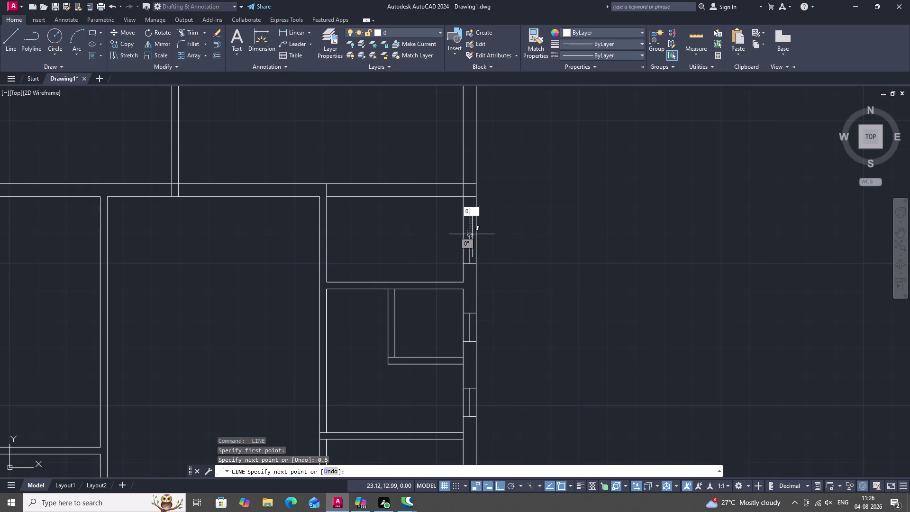
text(25)
key(space)
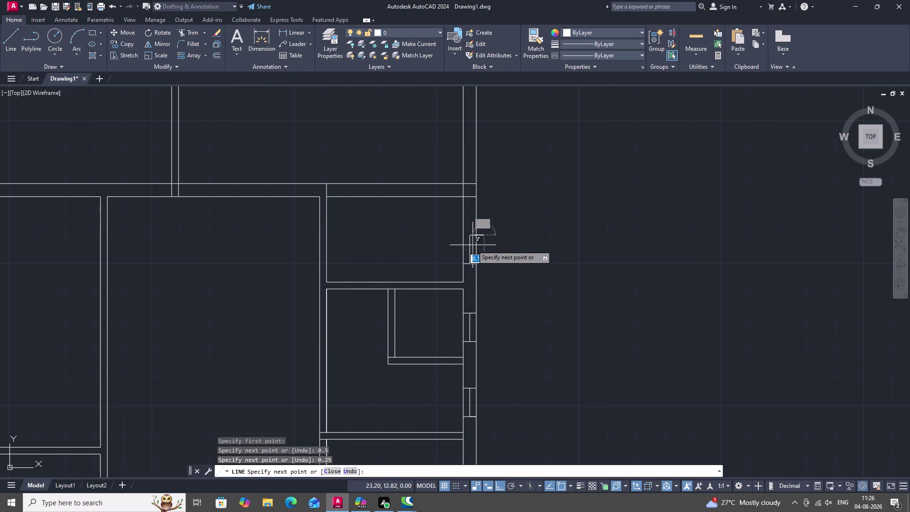
click(460, 236)
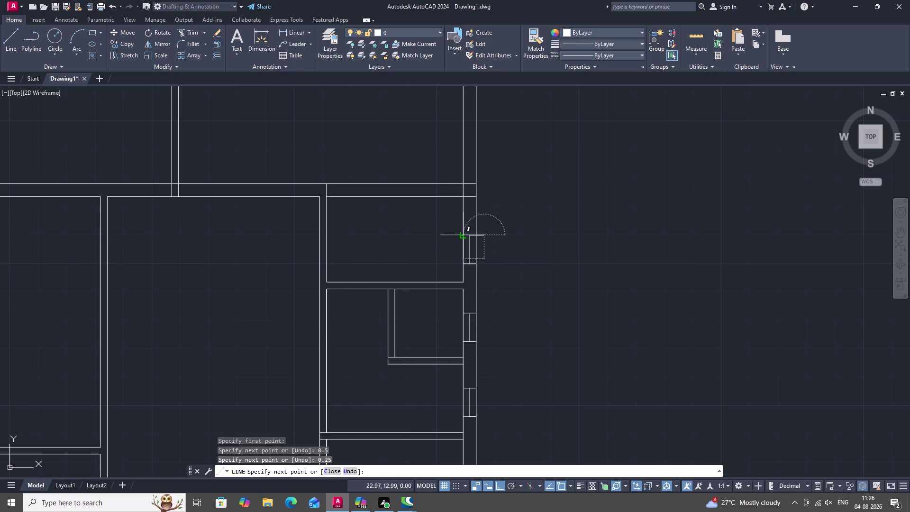
key(Escape)
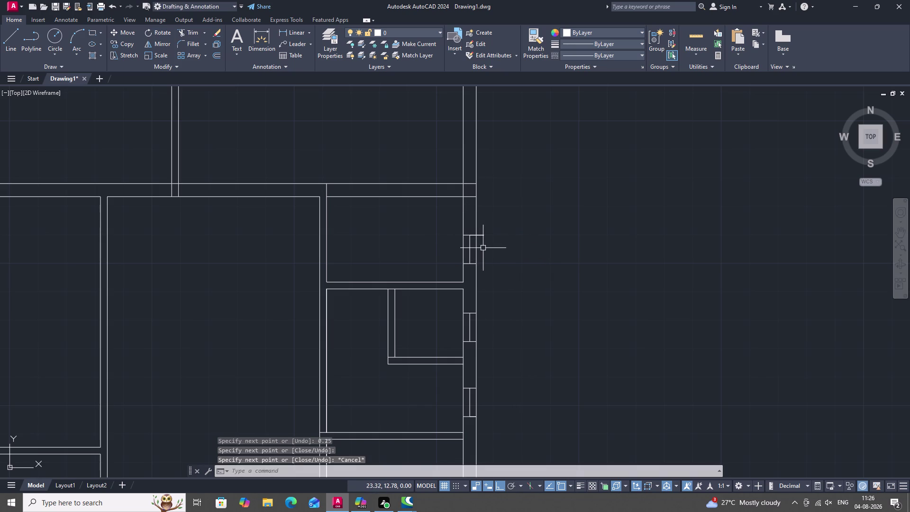
text(TR)
key(space)
Trim the two overhanging line ends at the upper right-edge notch.
scroll(up, 3)
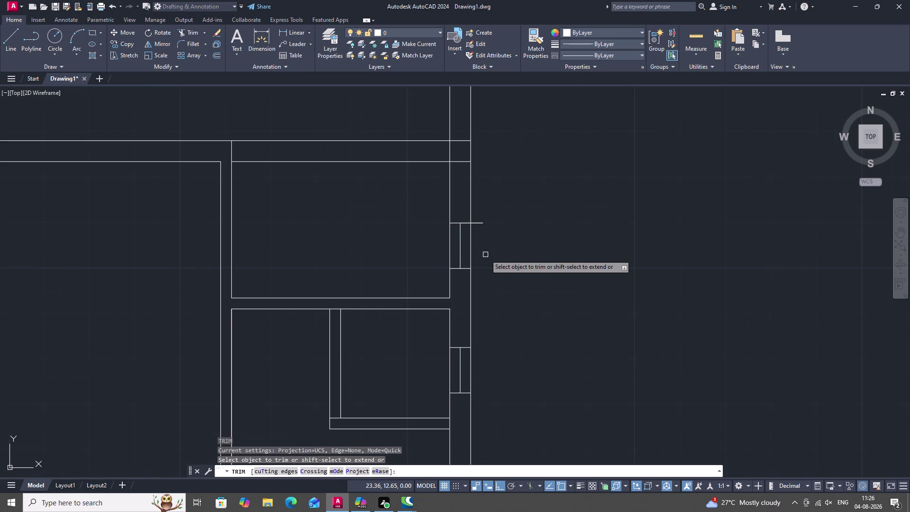
click(479, 222)
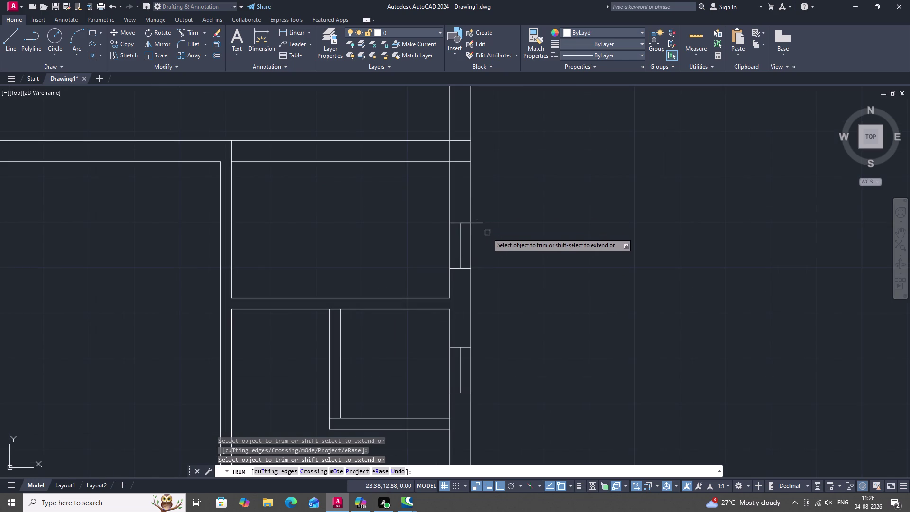
click(477, 224)
scroll(down, 3)
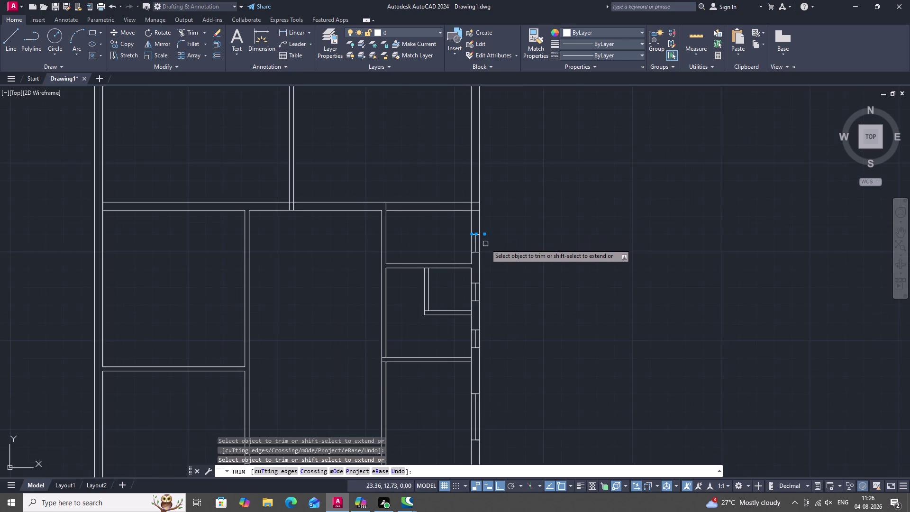
middle_drag(487, 243, 511, 234)
scroll(up, 3)
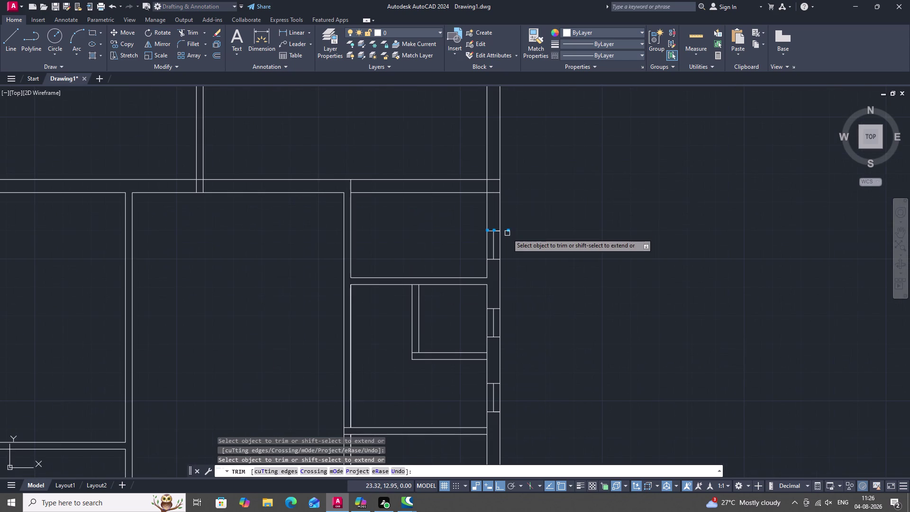
Cancel trimming and bring the cabinet's top edge into view.
key(Escape)
key(Escape)
key(Escape)
key(Escape)
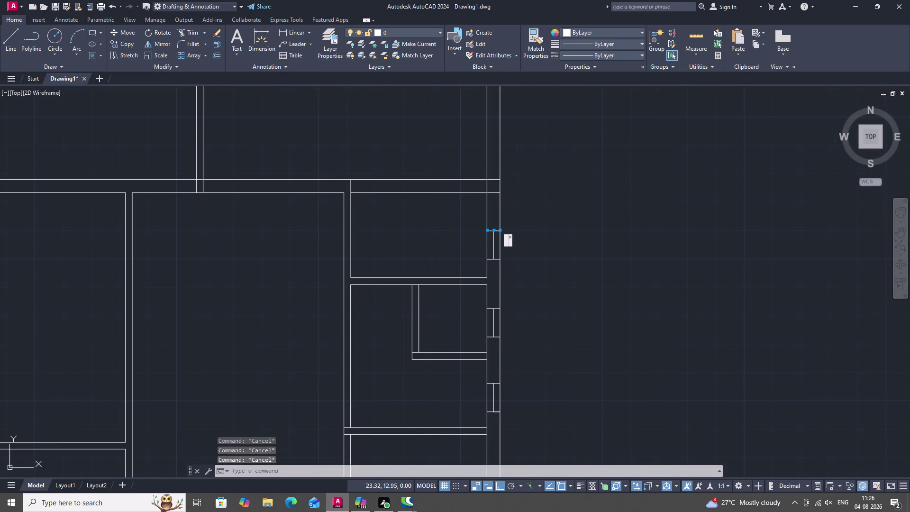
key(Escape)
key(Escape)
key(Escape)
key(Escape)
key(Escape)
scroll(down, 3)
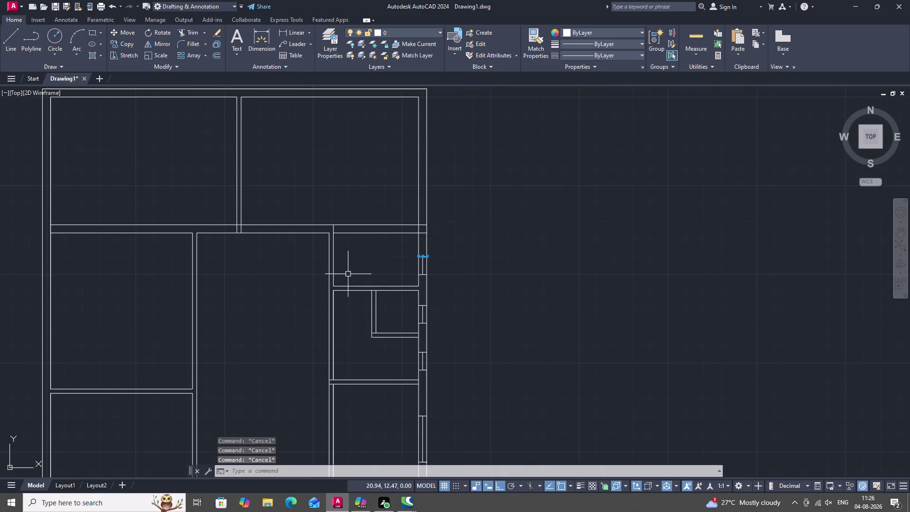
middle_drag(351, 265, 358, 363)
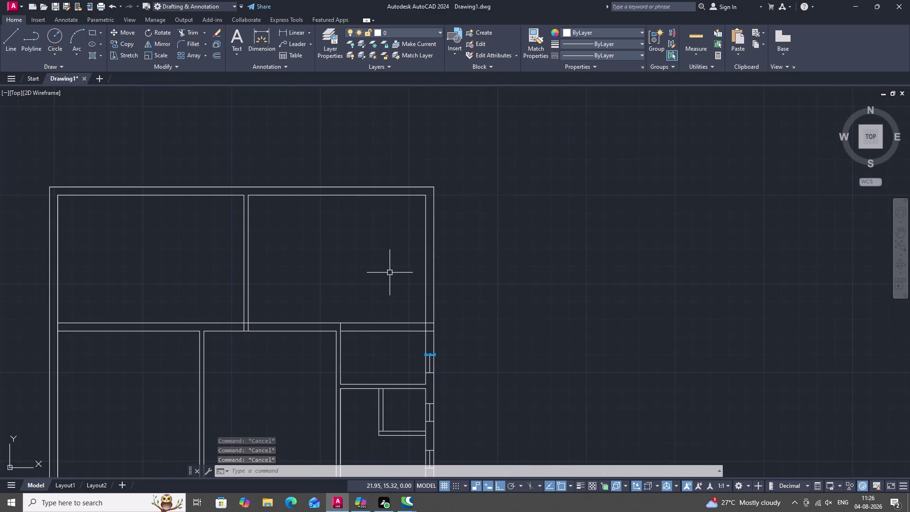
Draw a short horizontal line from the right edge of the upper-right compartment.
text(L)
key(space)
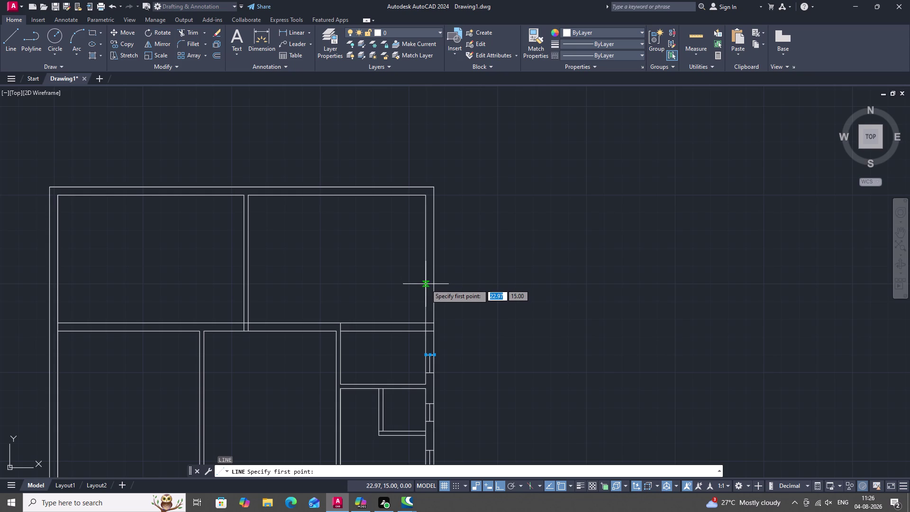
click(425, 284)
click(434, 284)
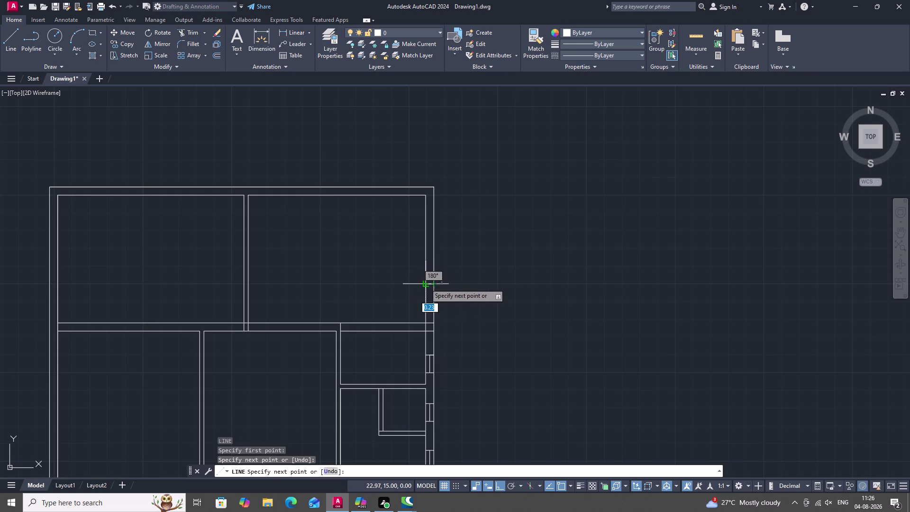
key(space)
With Ortho on, draw a 2.5-unit line from the right edge.
key(space)
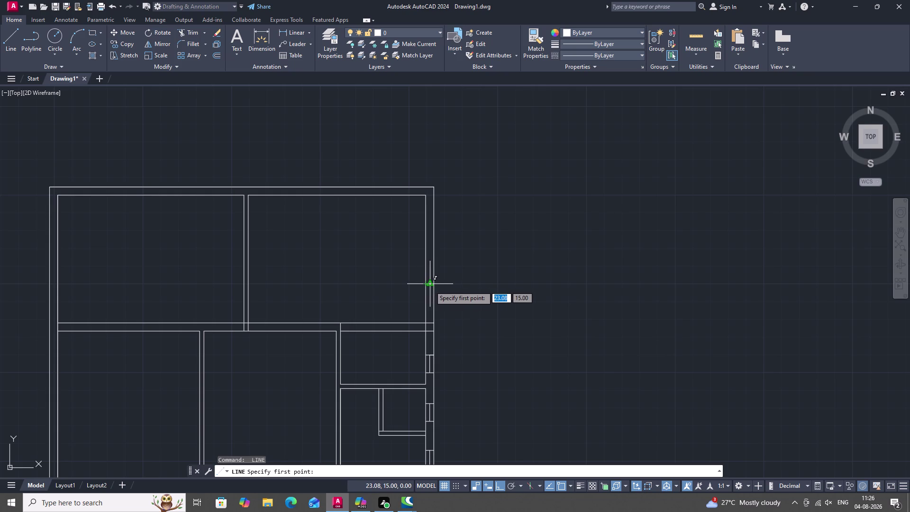
click(430, 286)
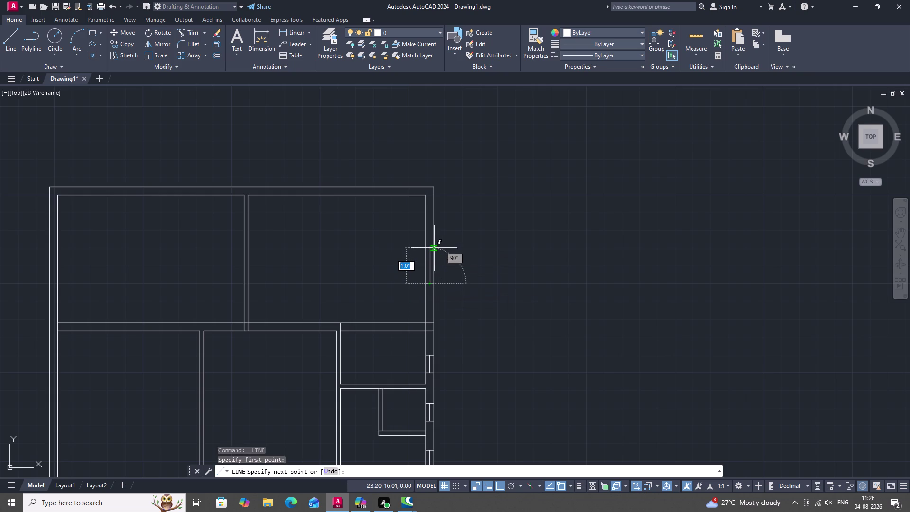
key(F8)
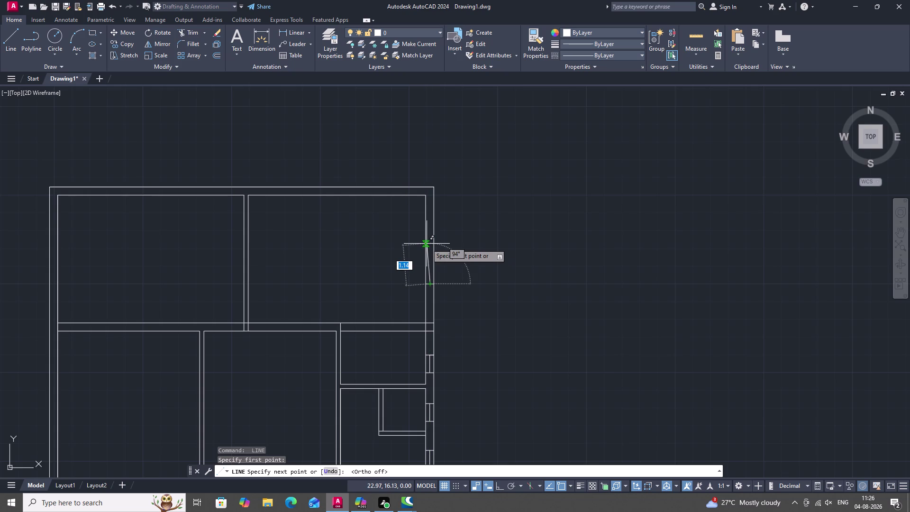
key(F8)
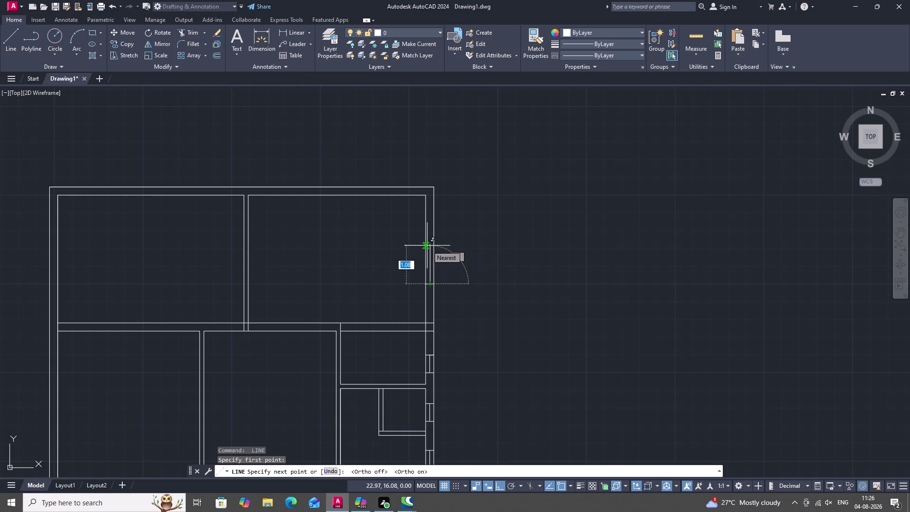
key(2)
text(.5)
key(space)
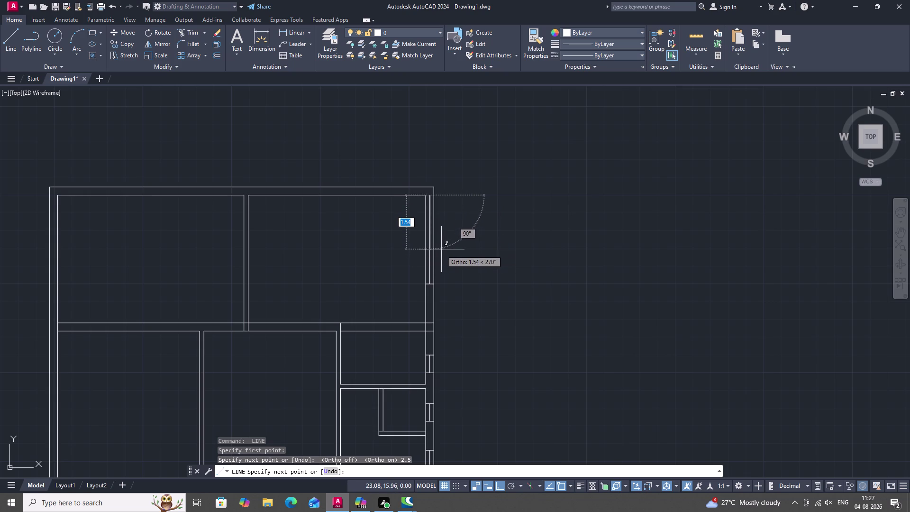
key(Escape)
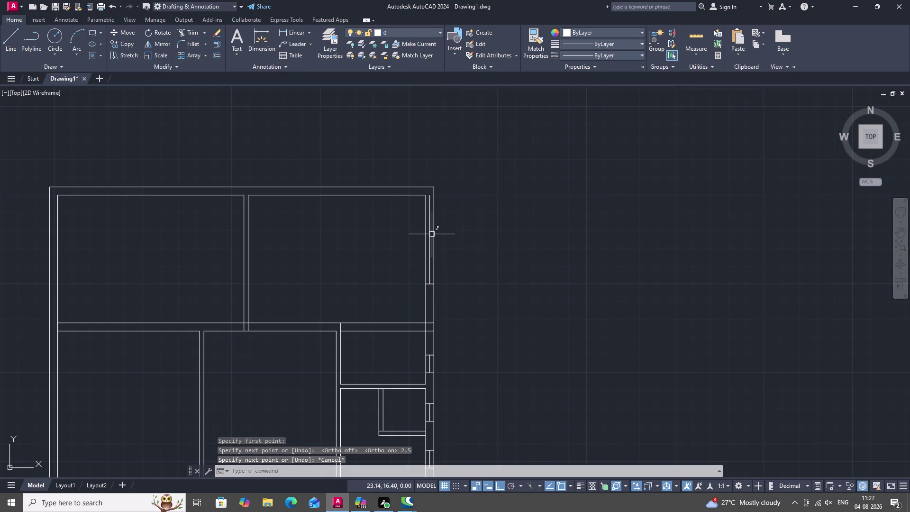
Delete the mistaken 2.5-unit vertical line.
click(429, 234)
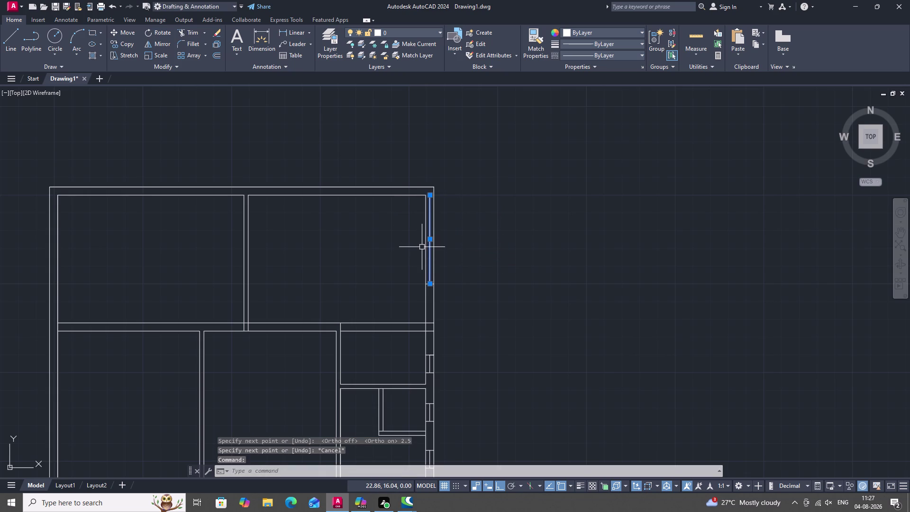
key(Delete)
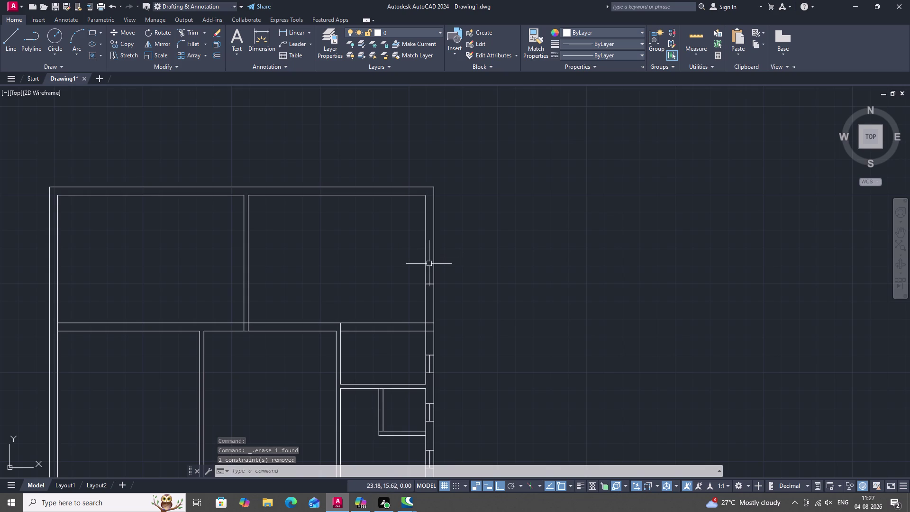
key(space)
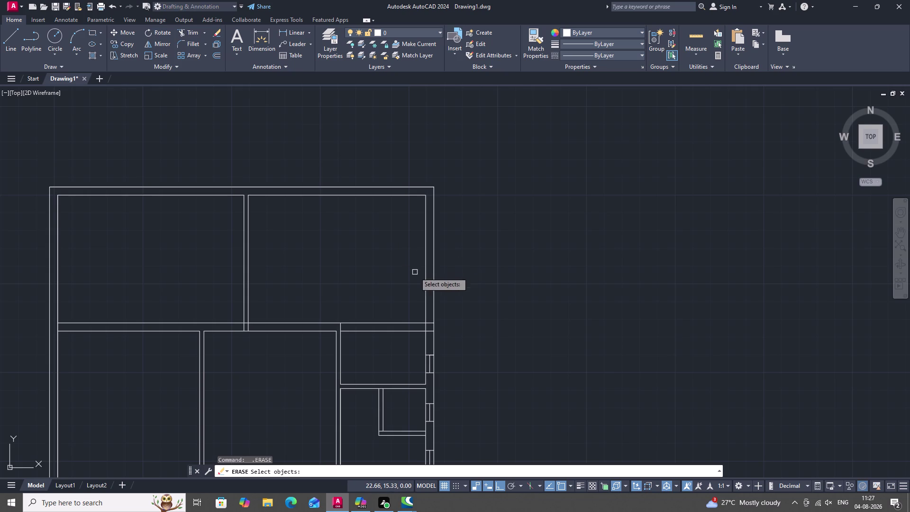
key(Escape)
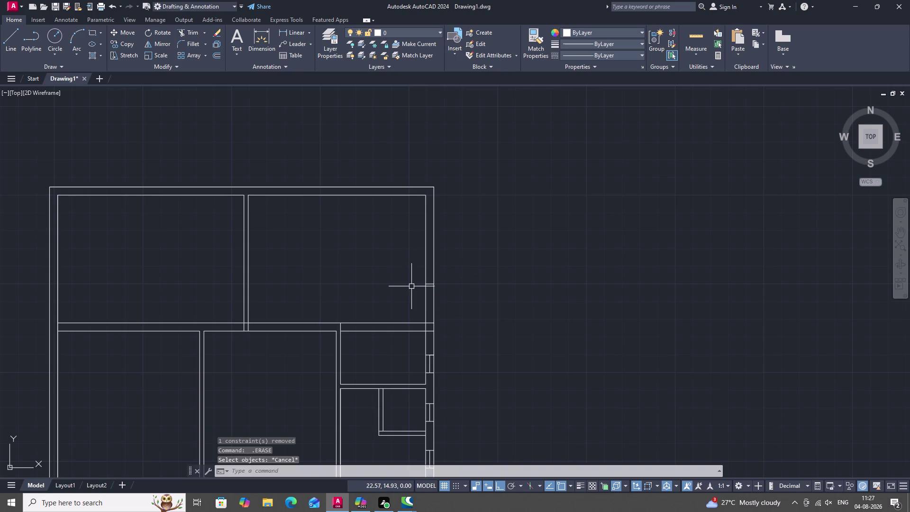
Draw a 1-unit vertical notch line from the right frame edge.
key(l)
key(space)
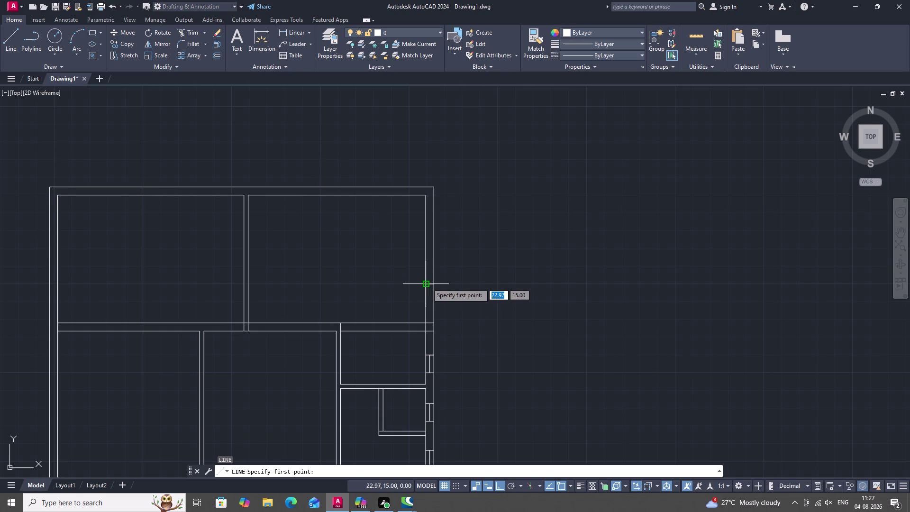
click(429, 283)
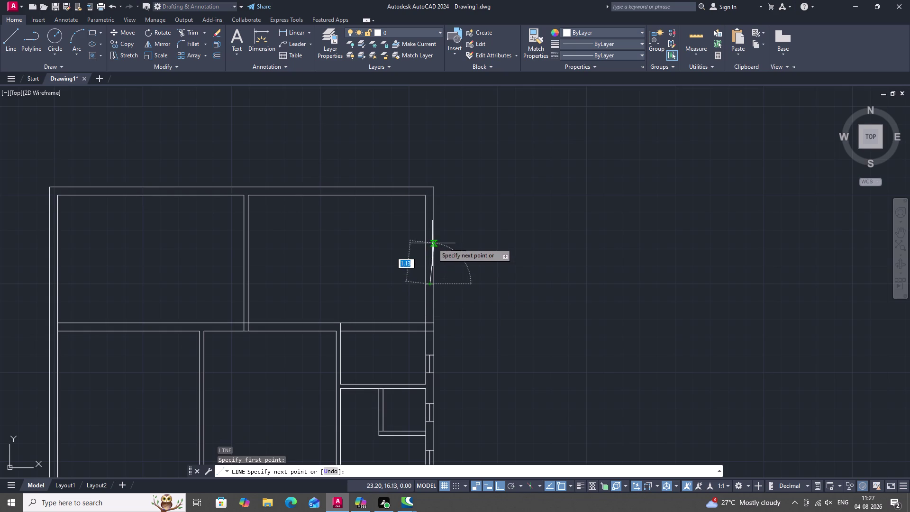
text(0)
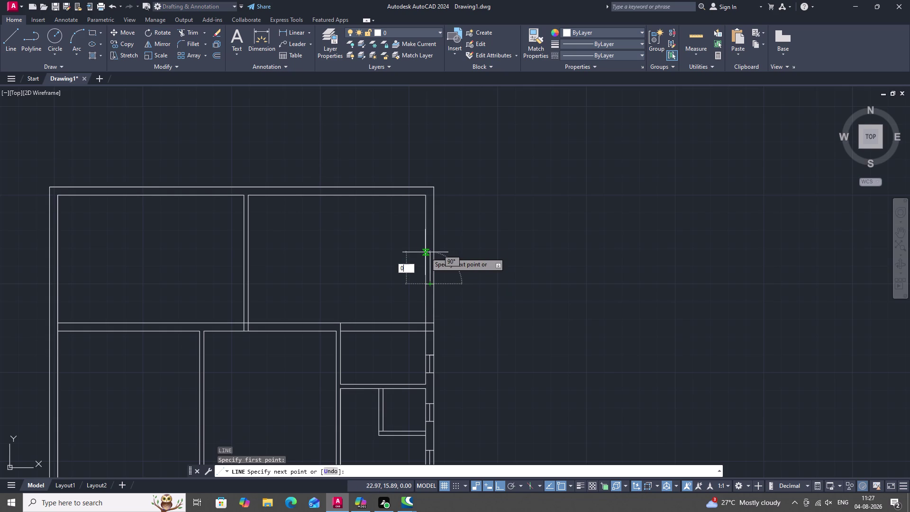
text(.)
key(5)
key(BackSpace)
key(BackSpace)
key(BackSpace)
key(1)
key(space)
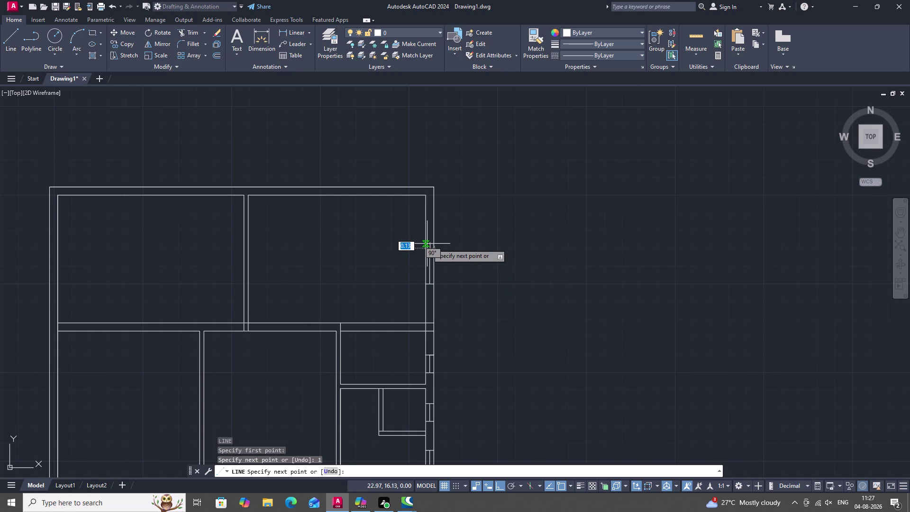
key(space)
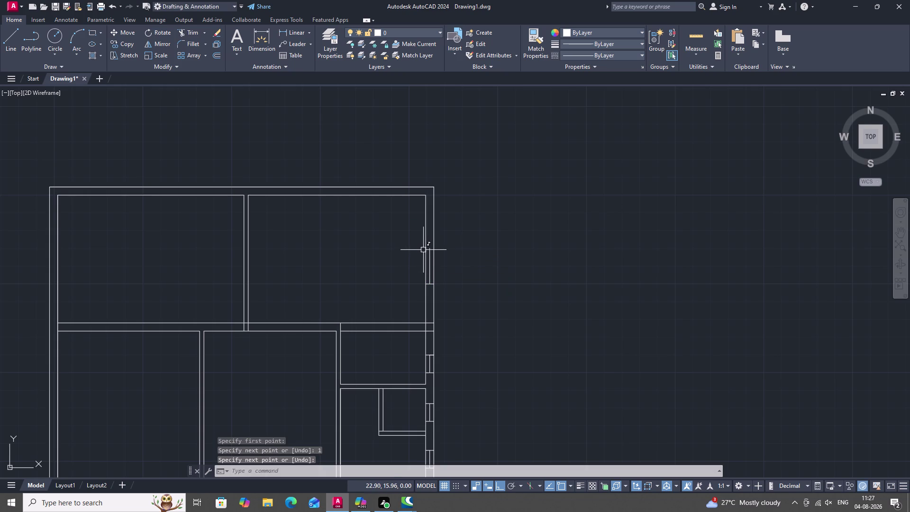
Add the notch's short horizontal return on the right edge.
key(space)
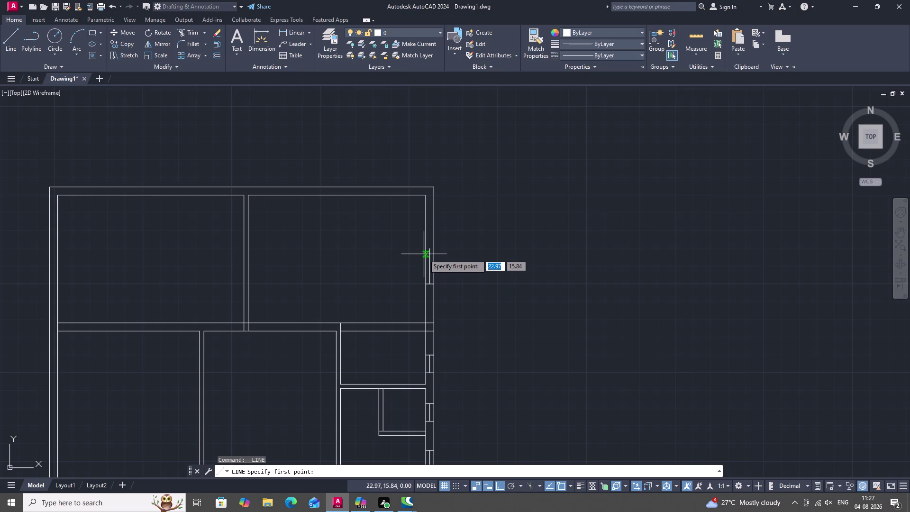
double_click(430, 250)
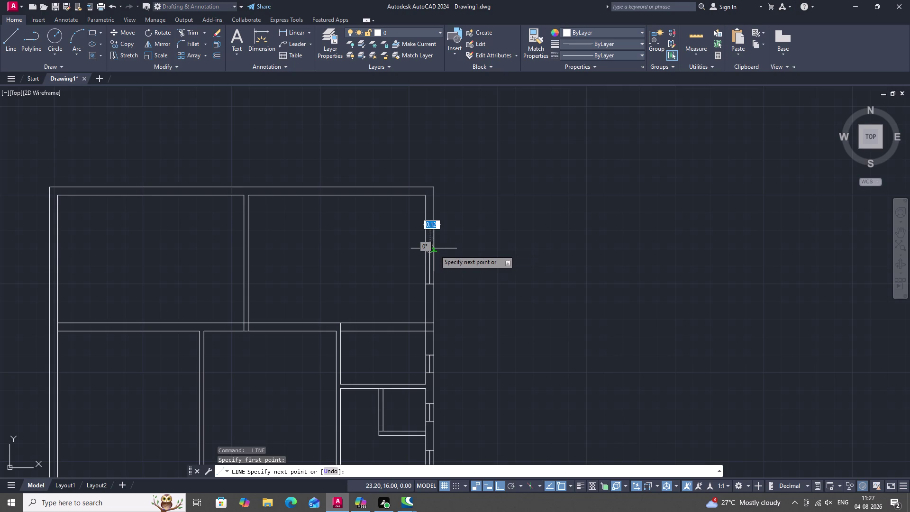
click(436, 250)
click(424, 247)
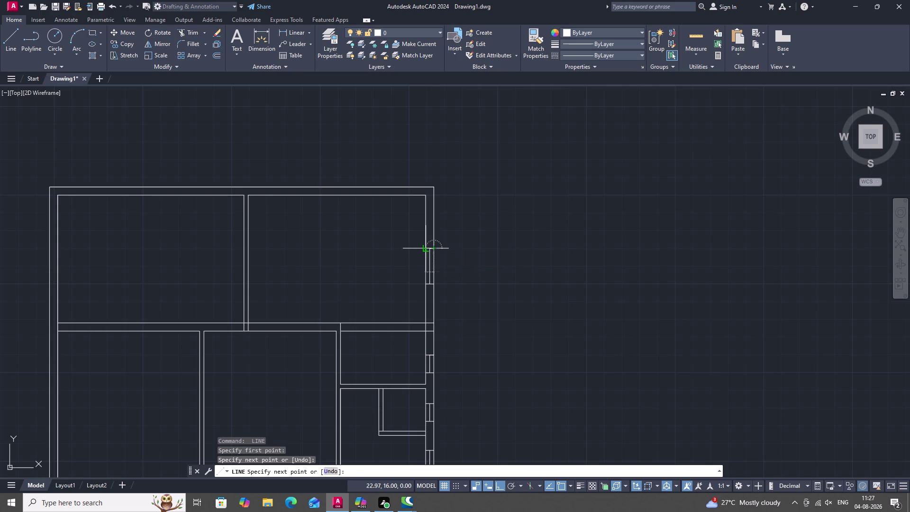
key(Escape)
scroll(down, 3)
middle_drag(399, 256, 423, 263)
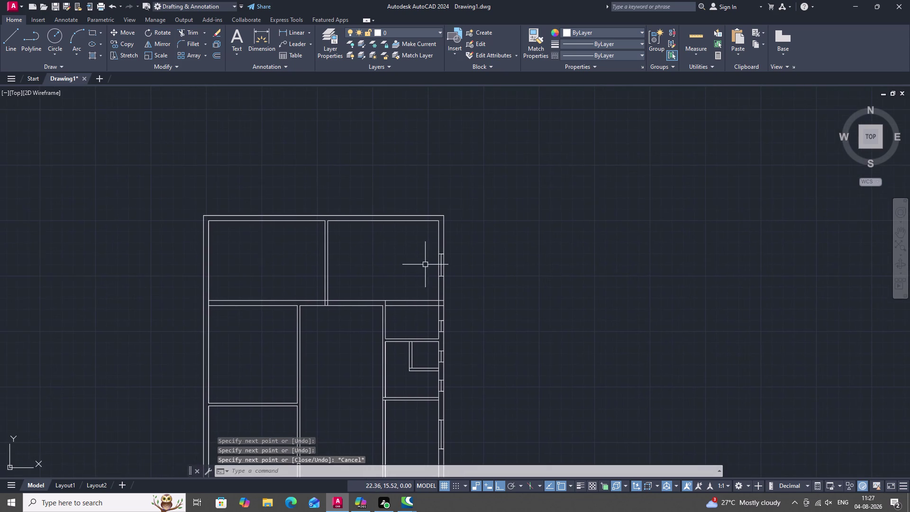
Draw a short vertical tick down from the frame's top edge.
scroll(up, 3)
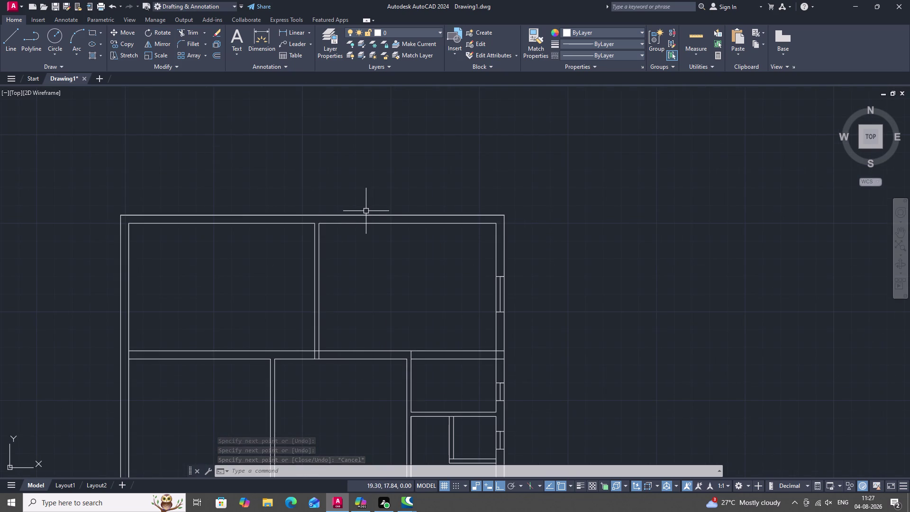
key(l)
key(space)
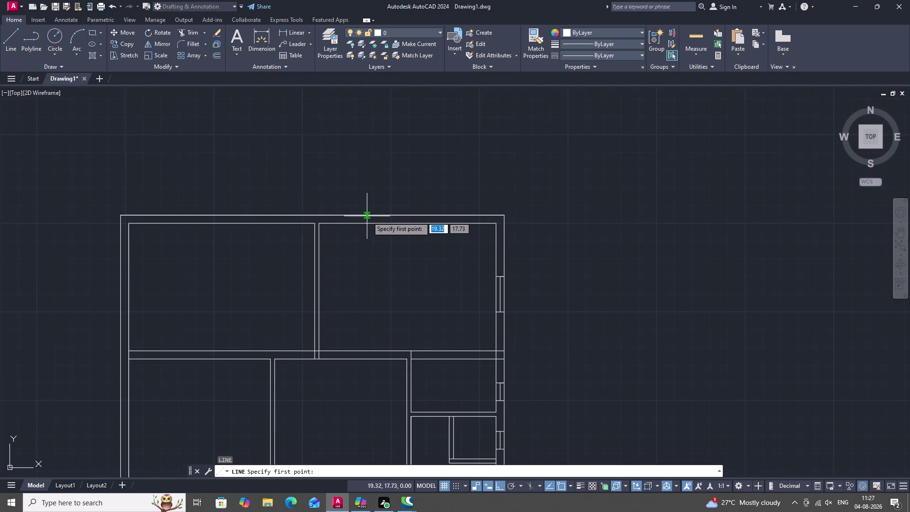
click(368, 215)
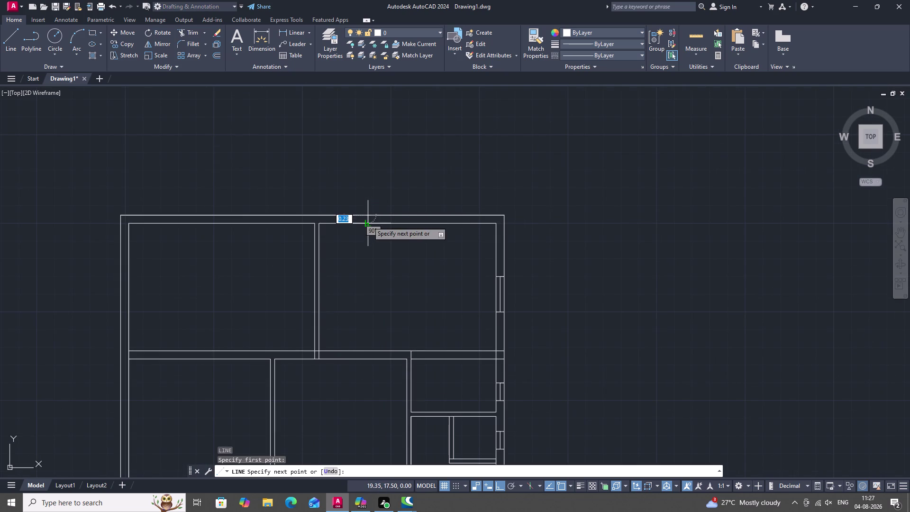
click(367, 222)
key(space)
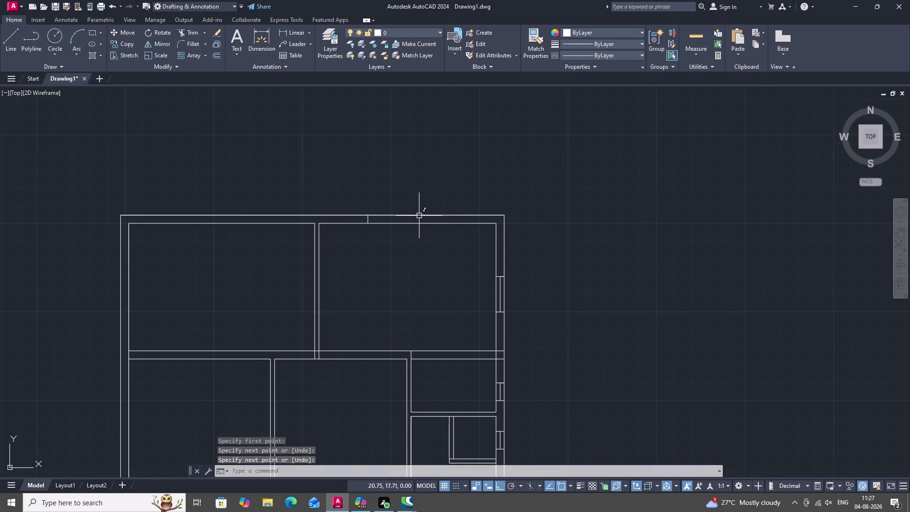
Draw a 15-unit horizontal line along the top edge, then delete it.
key(space)
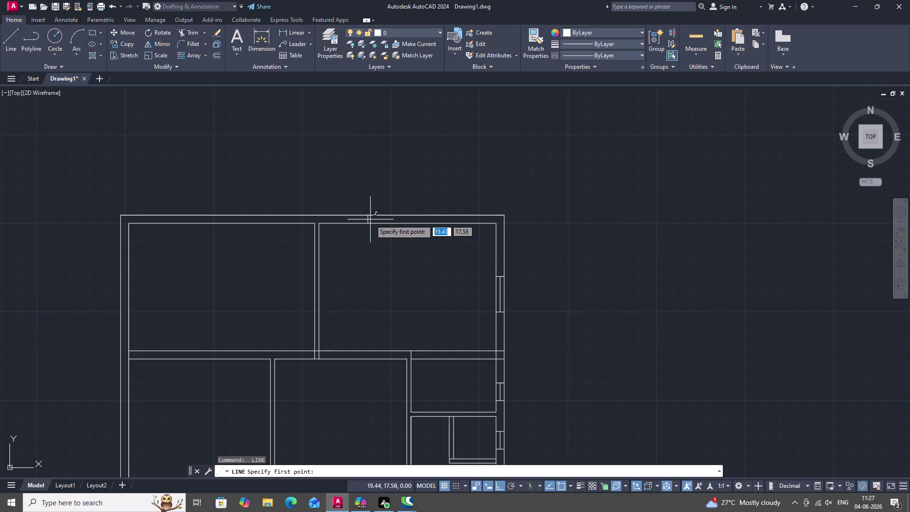
click(366, 218)
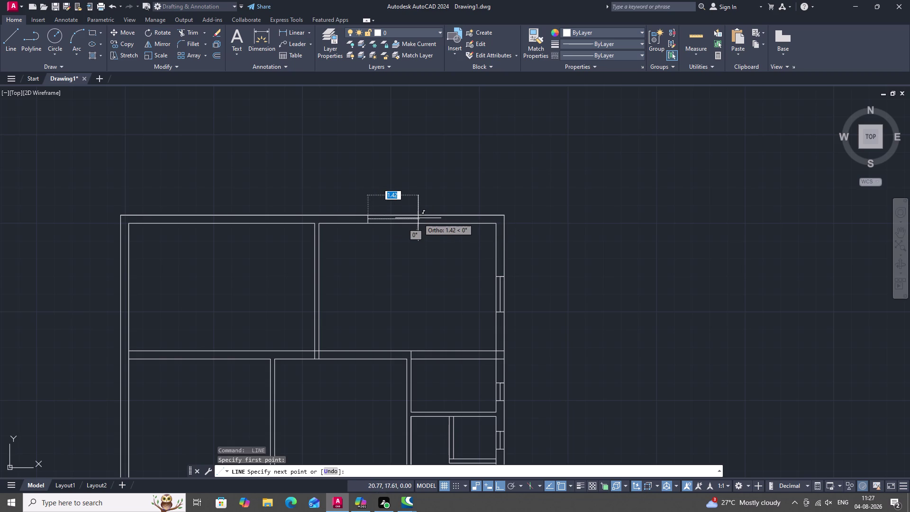
text(15)
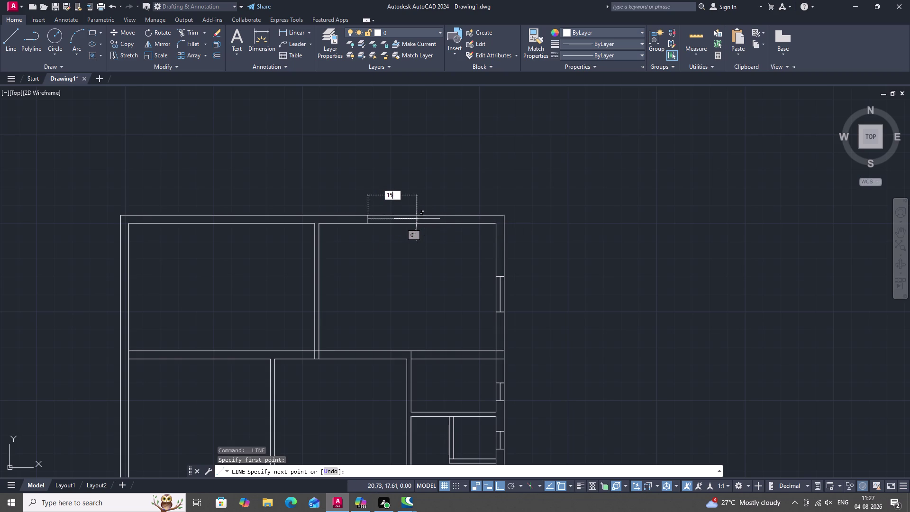
key(space)
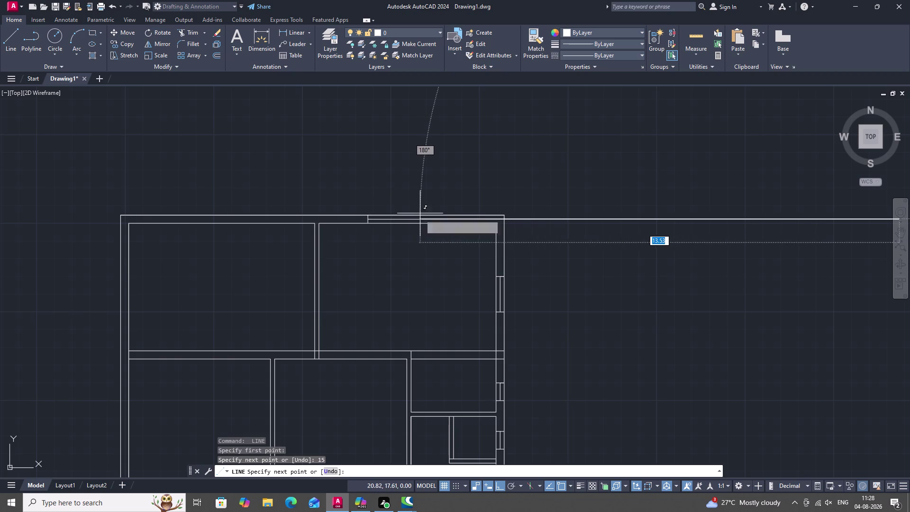
key(Escape)
key(Escape)
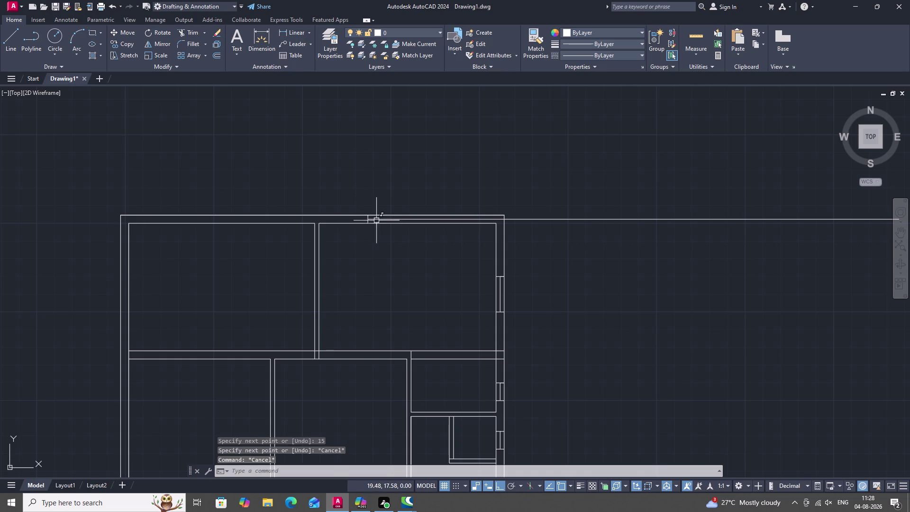
click(417, 220)
key(Delete)
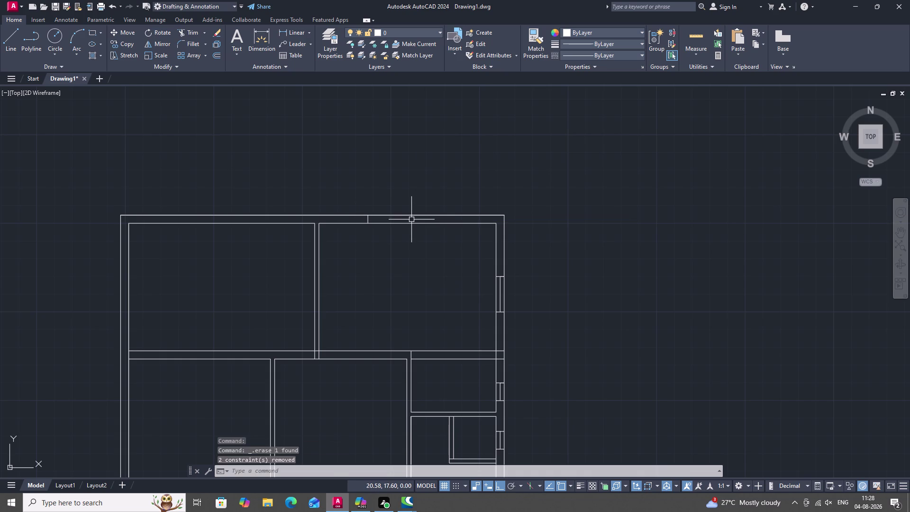
Start a new line with a 1.5 entry, then cancel it.
text(L)
key(space)
text(1)
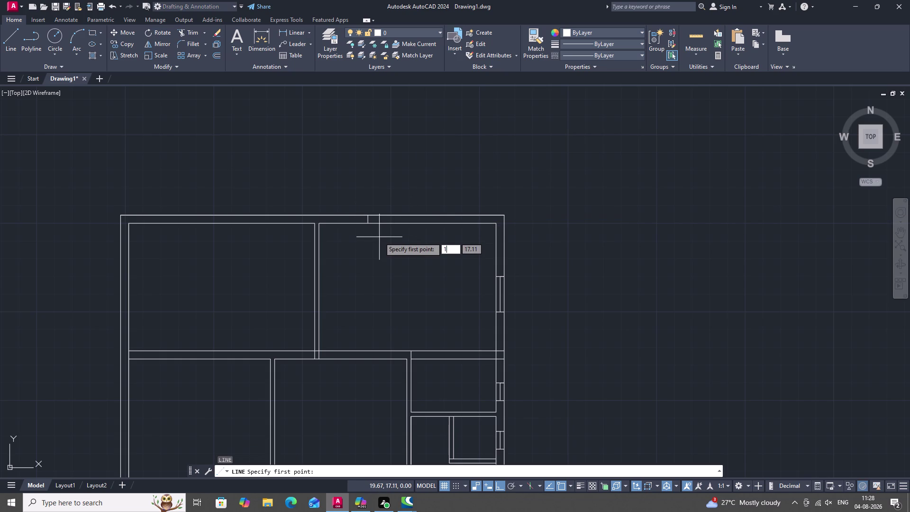
text(.5)
key(space)
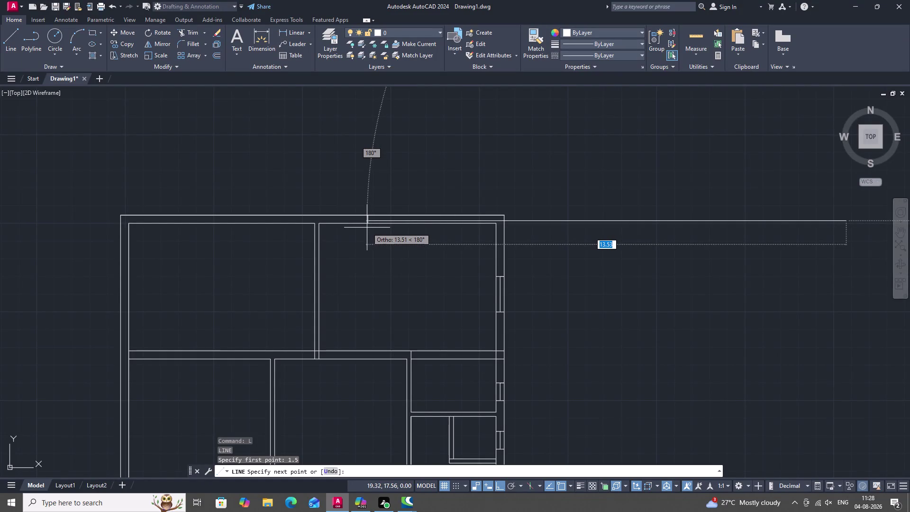
key(Escape)
scroll(up, 3)
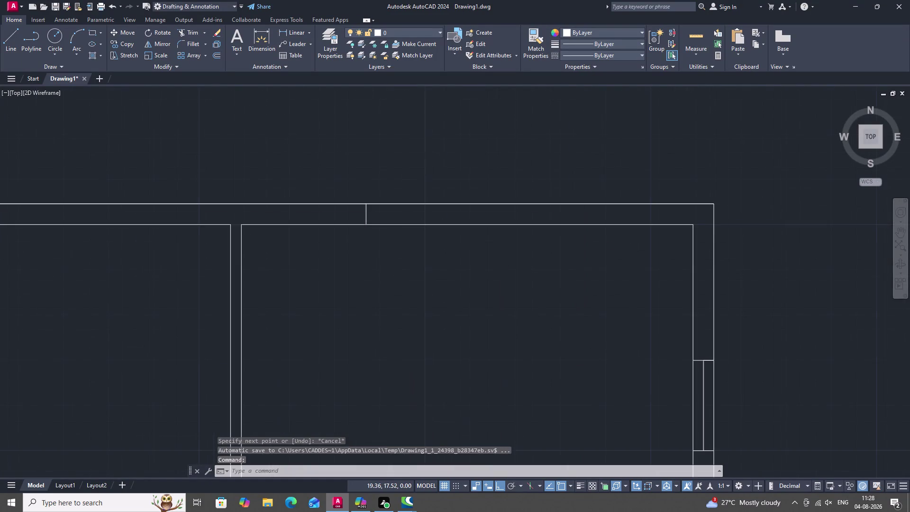
Draw a 1.5-unit notch segment along the frame's top edge.
text(L)
key(space)
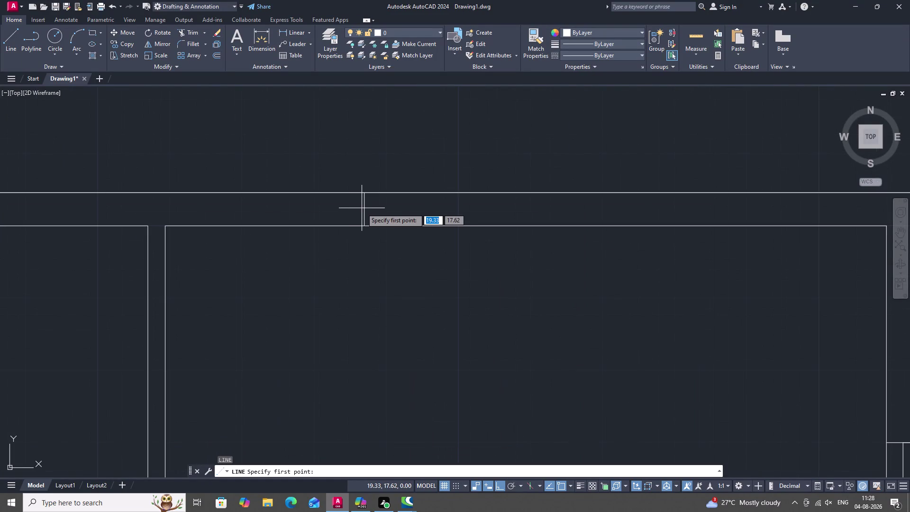
click(364, 209)
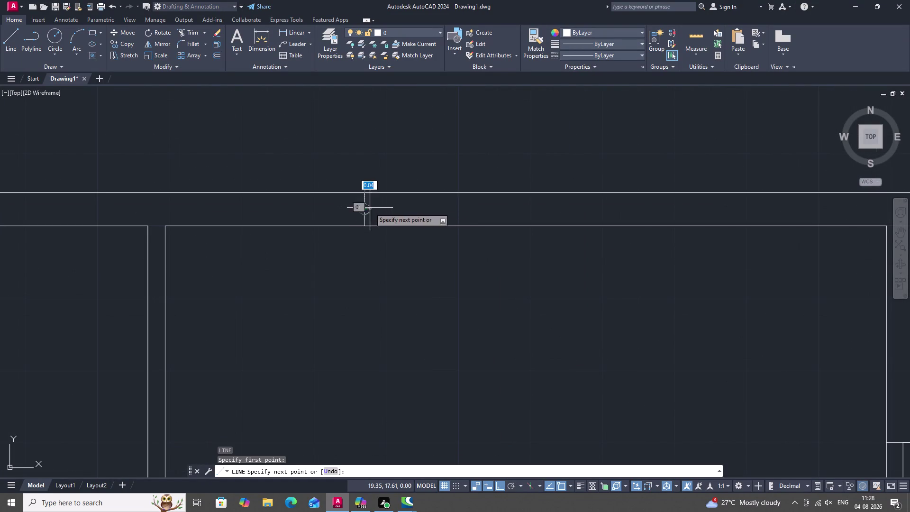
key(1)
text(.)
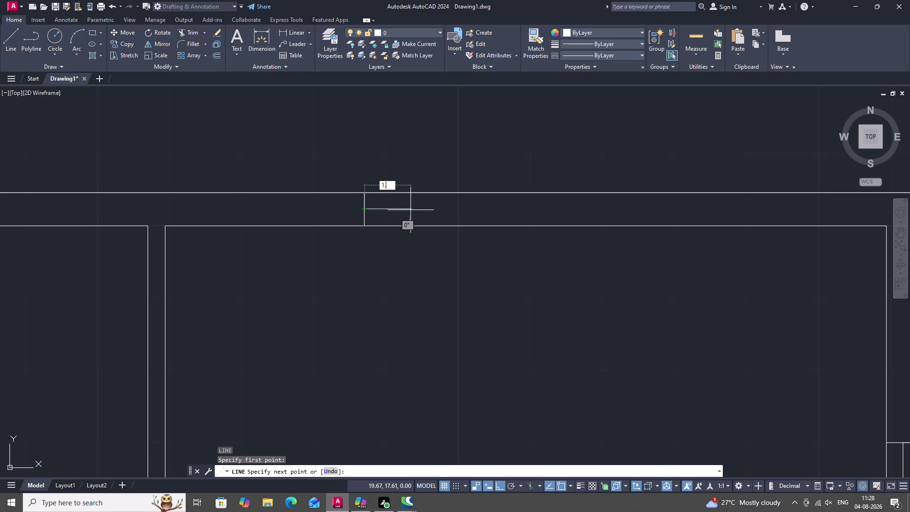
text(5)
key(space)
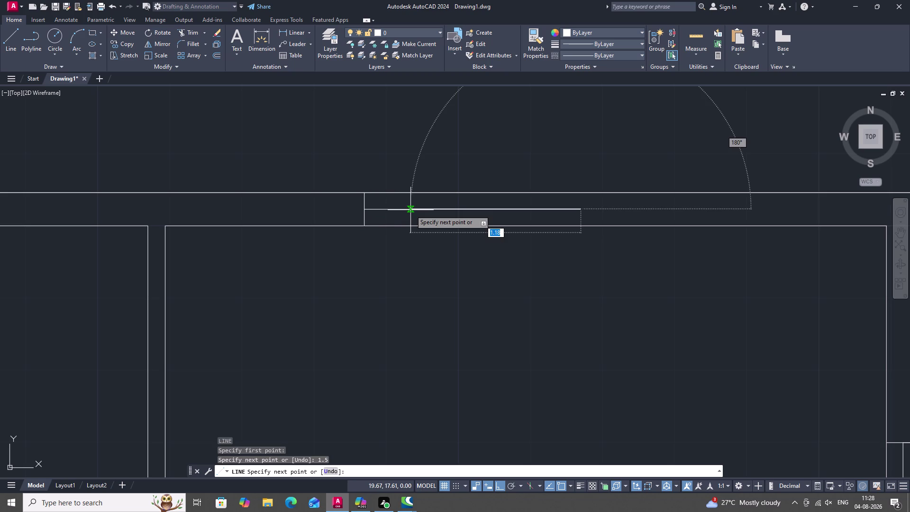
key(space)
scroll(up, 3)
scroll(down, 3)
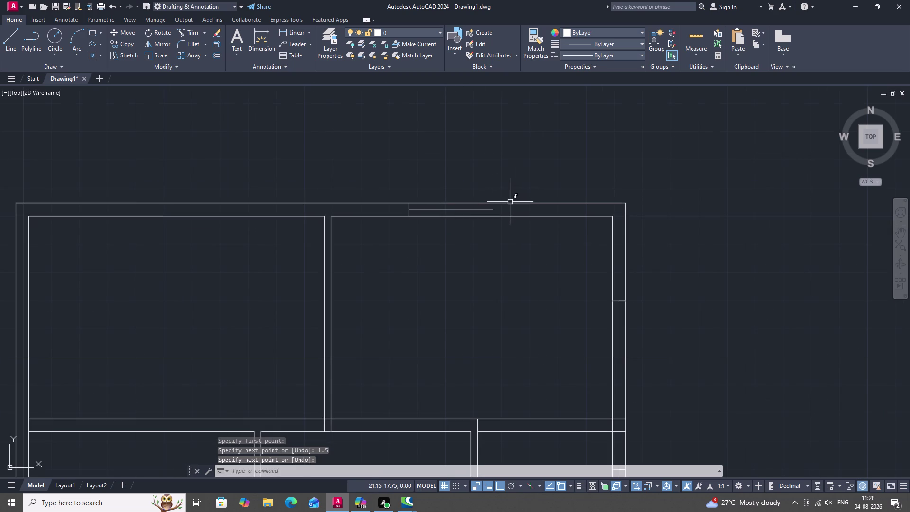
Draw the notch's side and close it onto the top rail.
key(space)
click(493, 211)
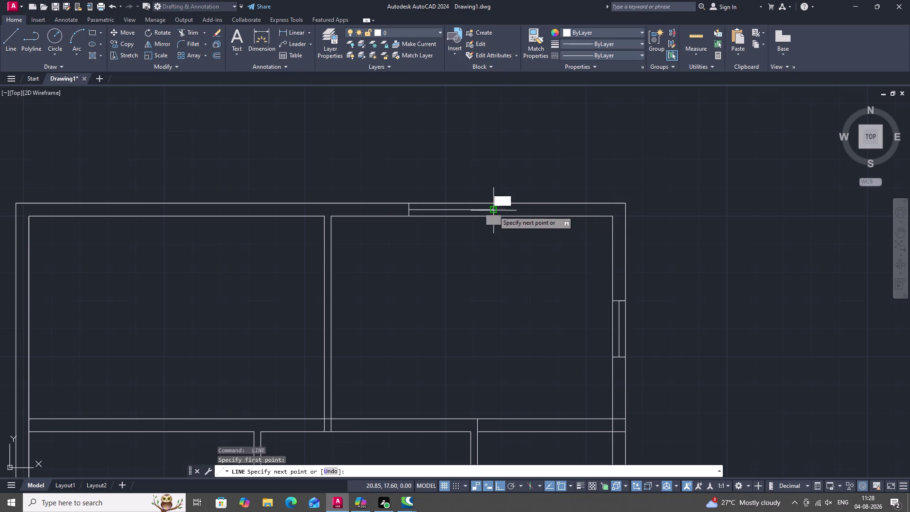
click(493, 203)
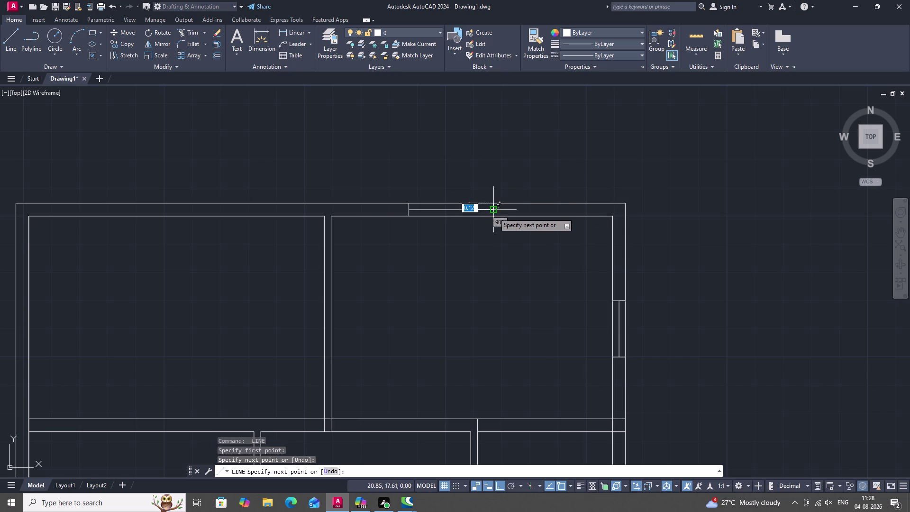
click(494, 216)
key(Escape)
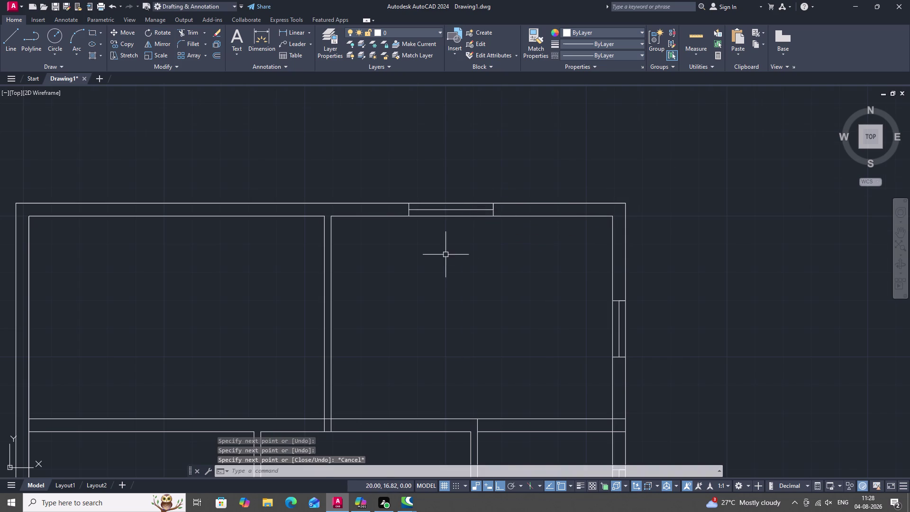
scroll(down, 3)
middle_drag(443, 254, 534, 239)
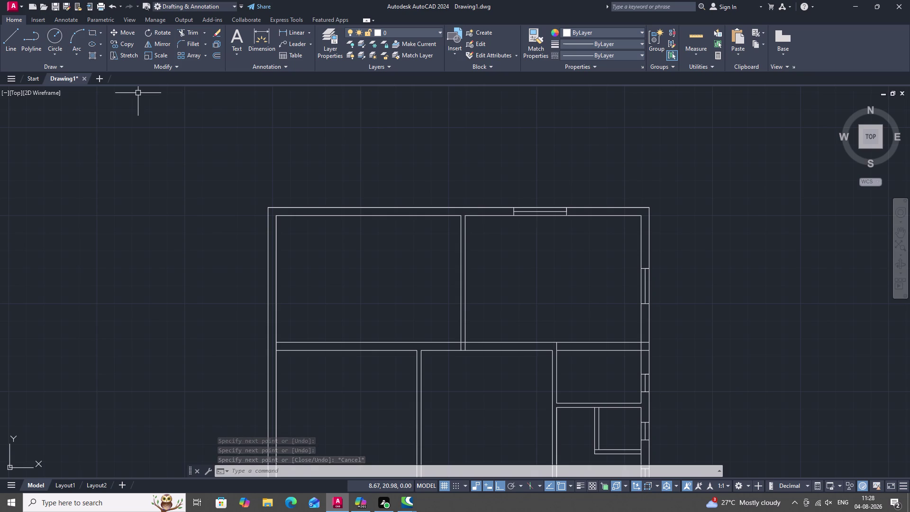
click(12, 55)
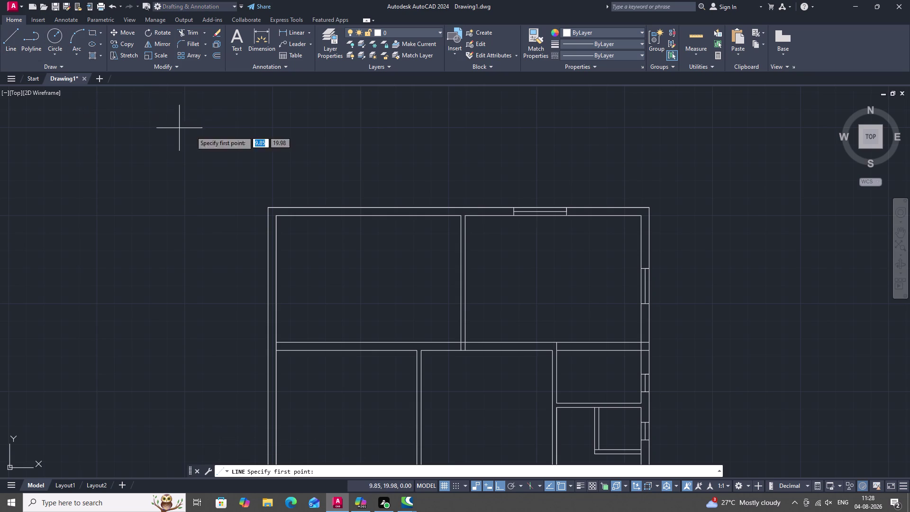
click(325, 207)
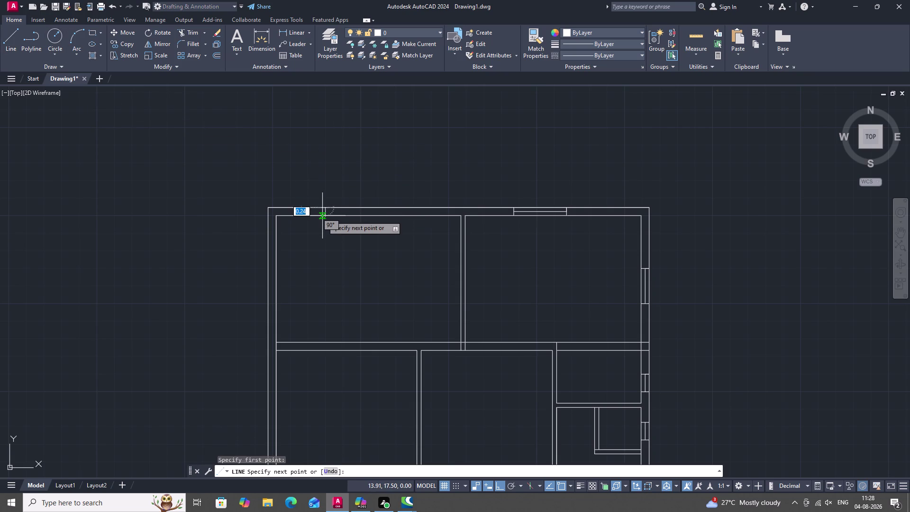
click(322, 215)
key(space)
click(323, 211)
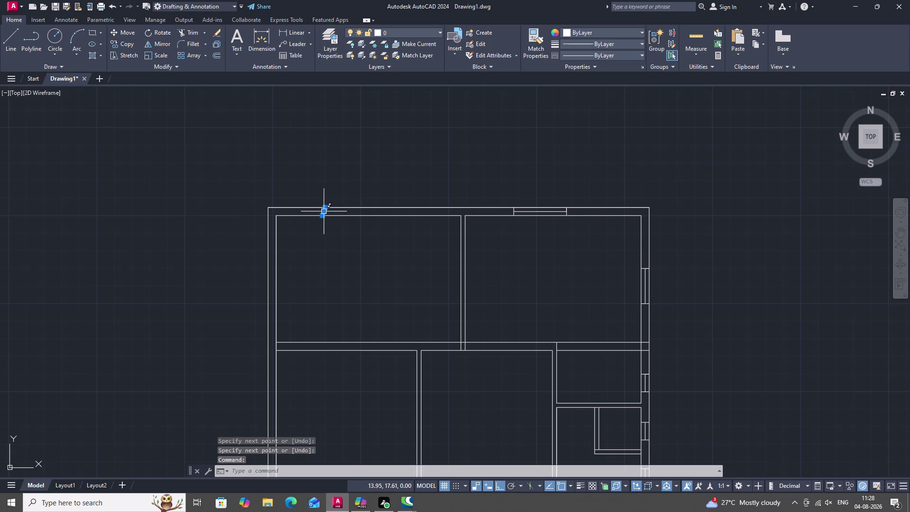
key(Delete)
key(space)
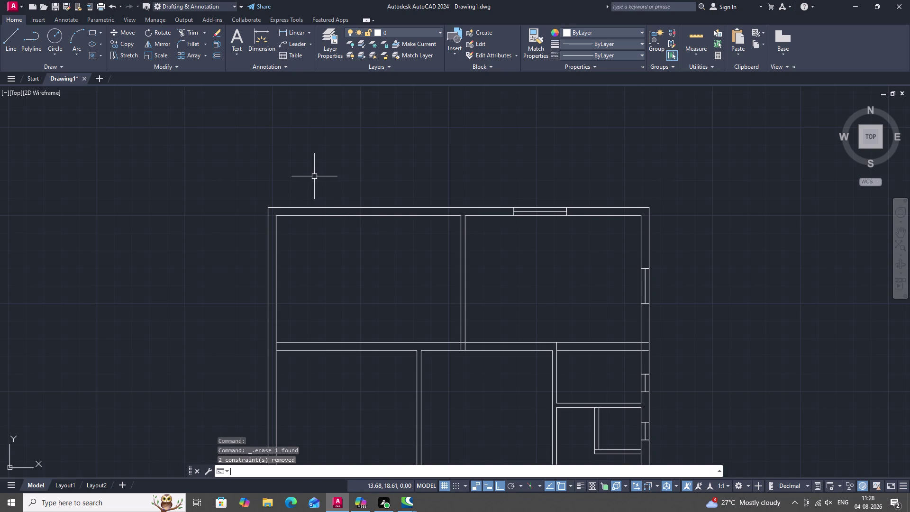
key(F8)
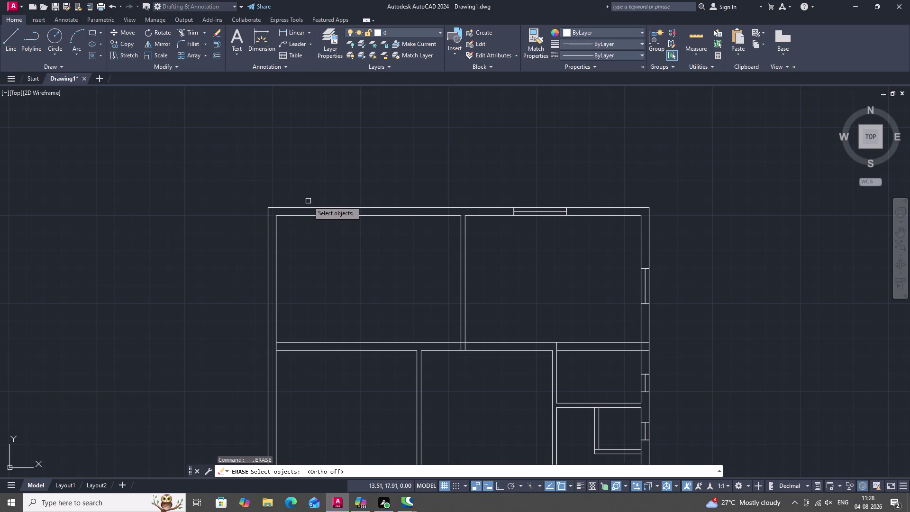
key(space)
key(Escape)
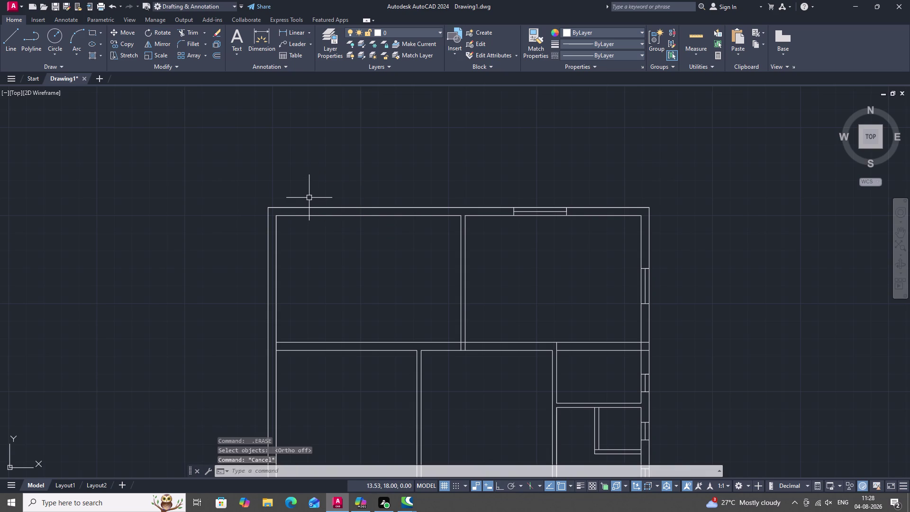